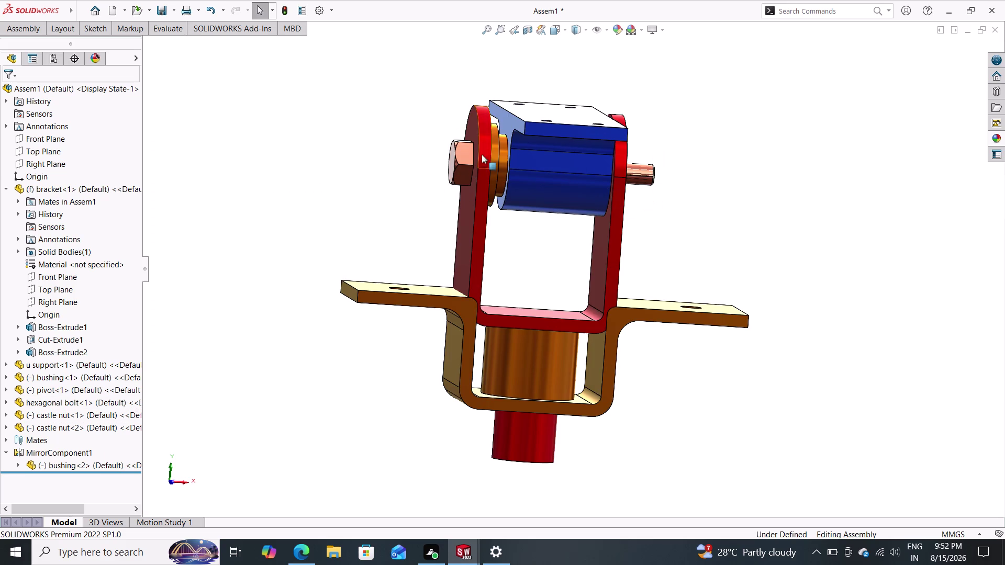
Delete the blue pivot block from the shock assembly.
click(522, 186)
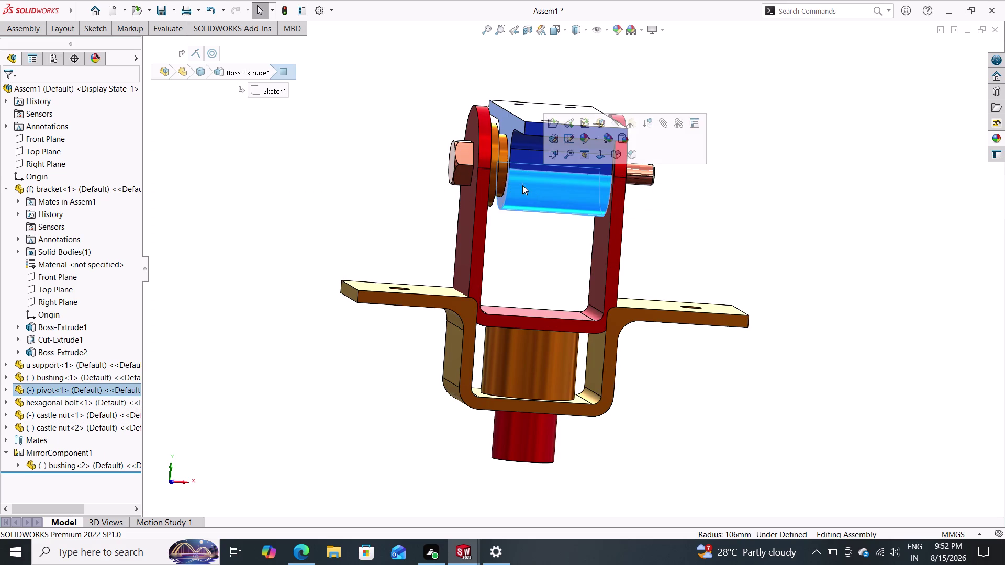
key(Delete)
click(587, 208)
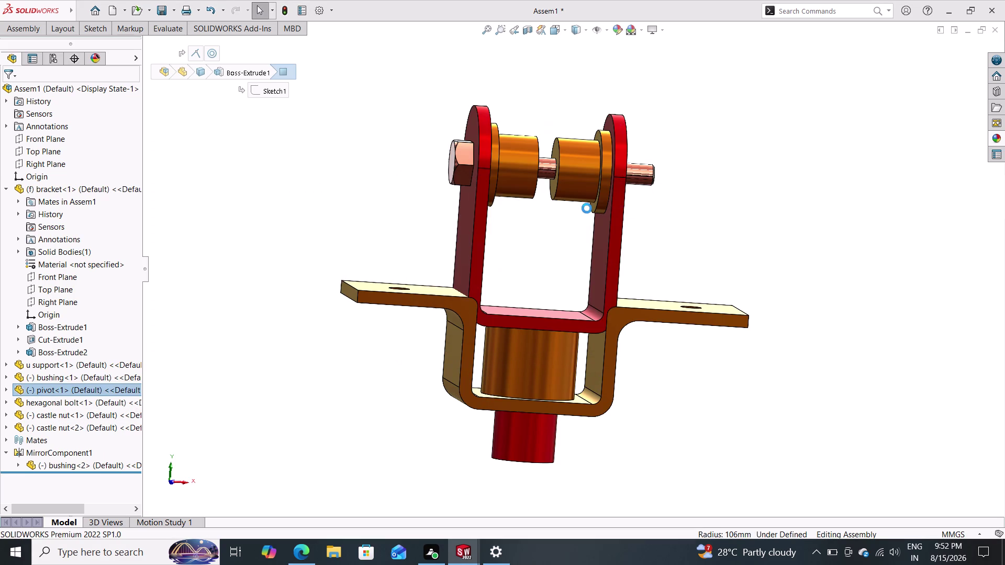
Drag both castle nuts clear of the bracket, then cancel the unused mate.
click(25, 27)
click(123, 51)
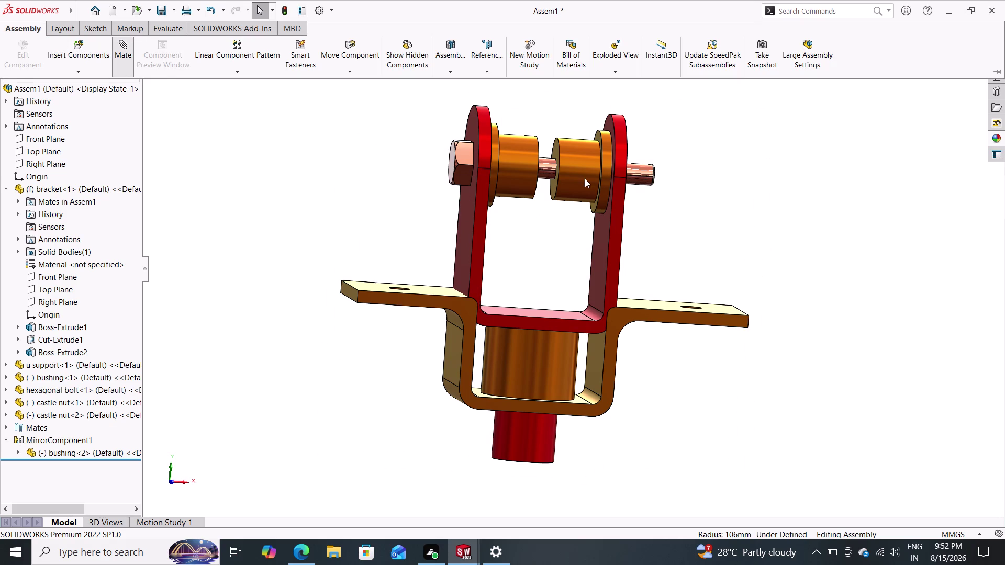
click(581, 175)
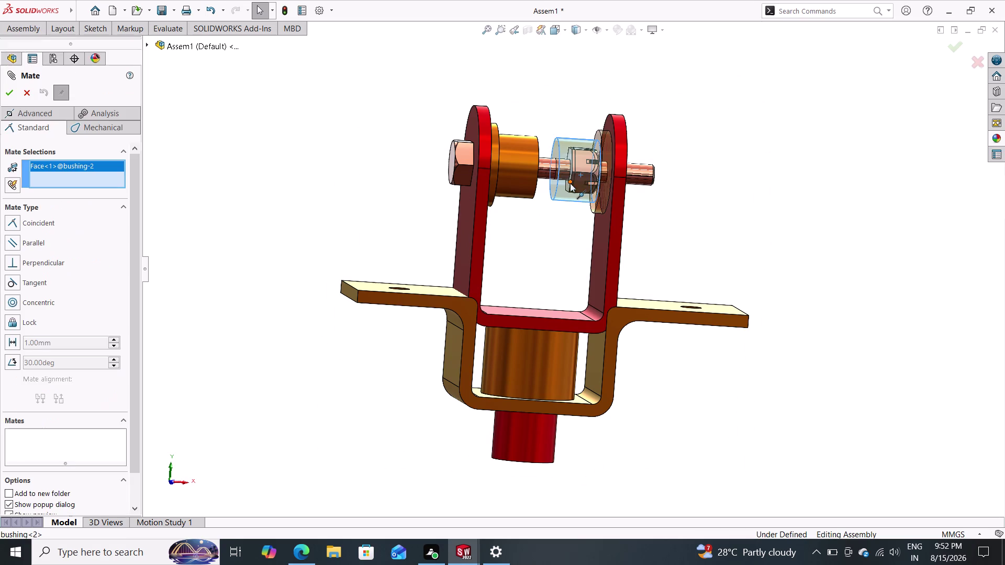
scroll(up, 3)
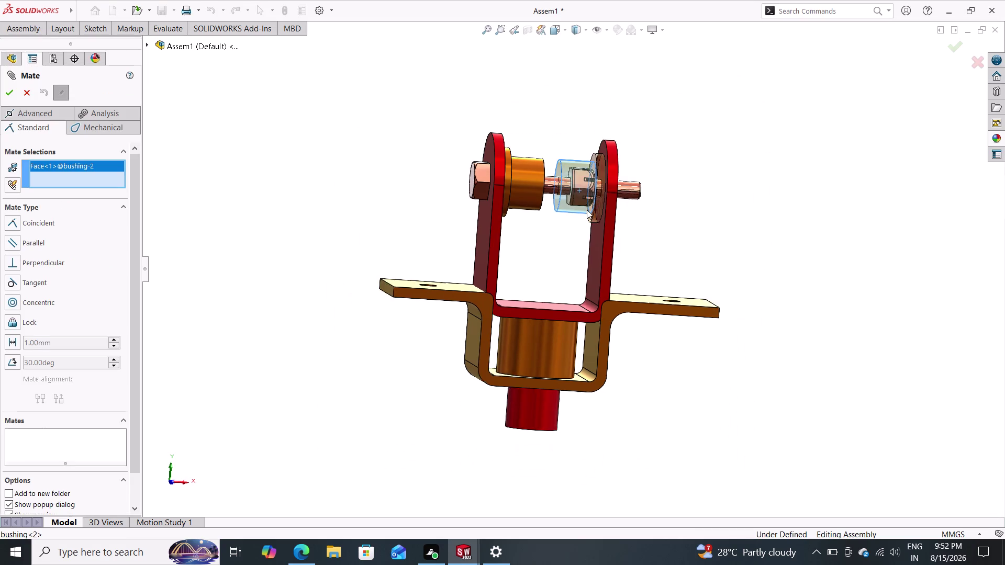
scroll(up, 3)
scroll(down, 3)
scroll(down, 3)
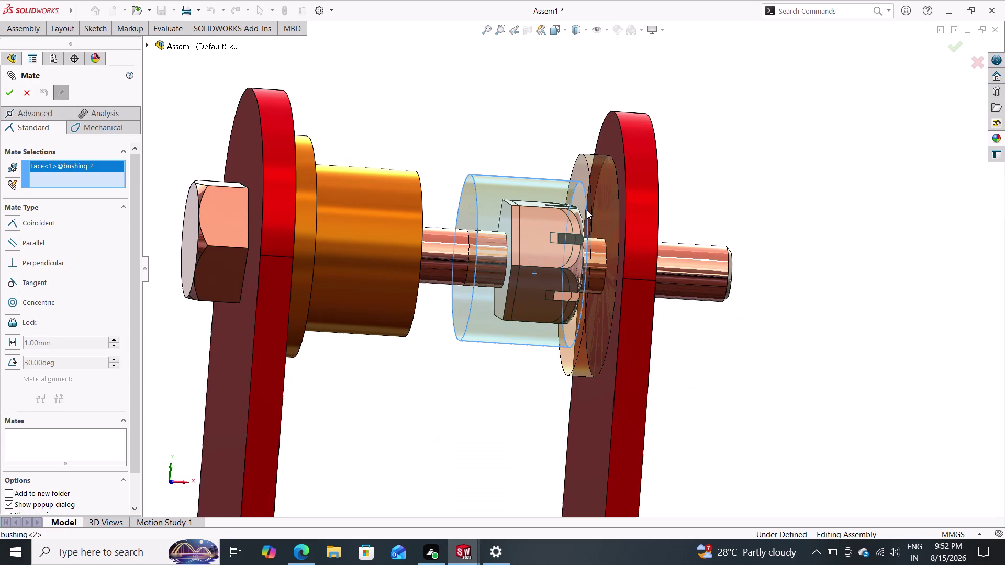
drag(524, 245, 853, 274)
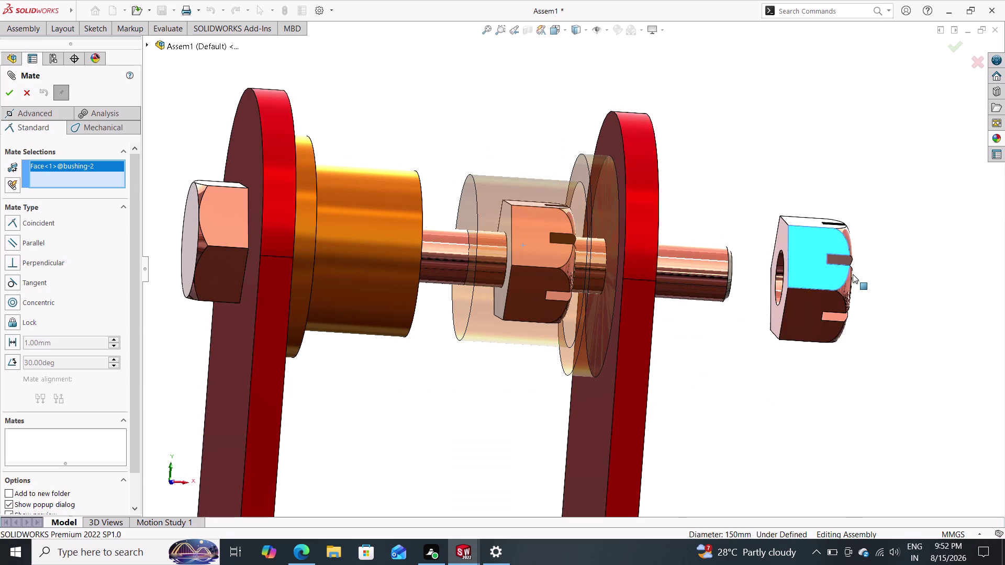
drag(853, 274, 916, 284)
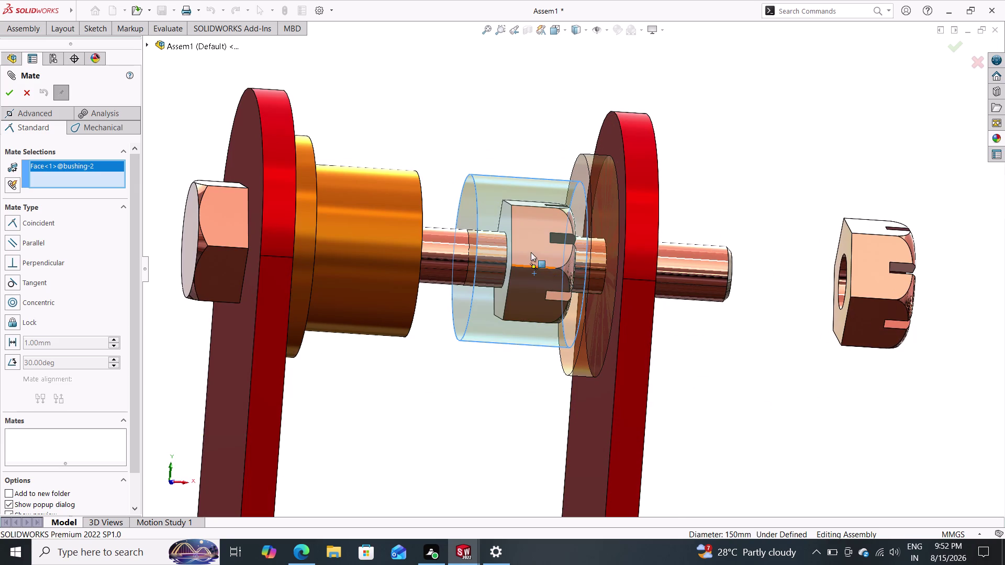
drag(508, 254, 850, 265)
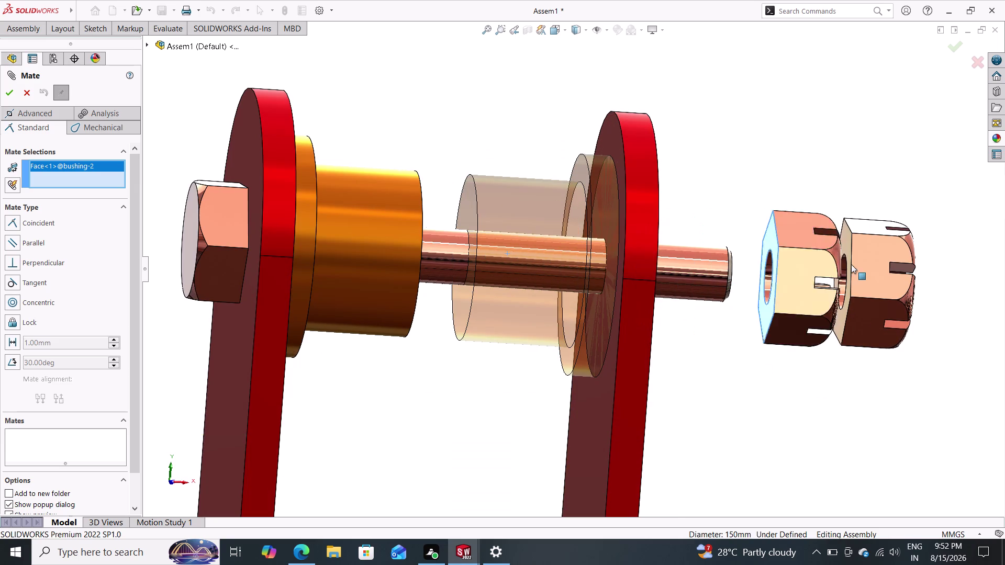
drag(851, 265, 1004, 271)
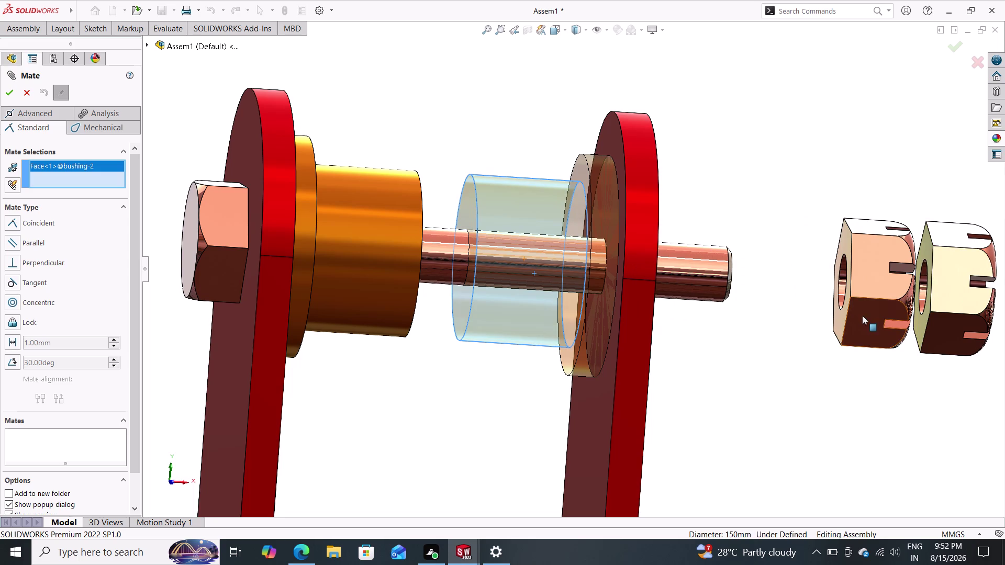
click(25, 94)
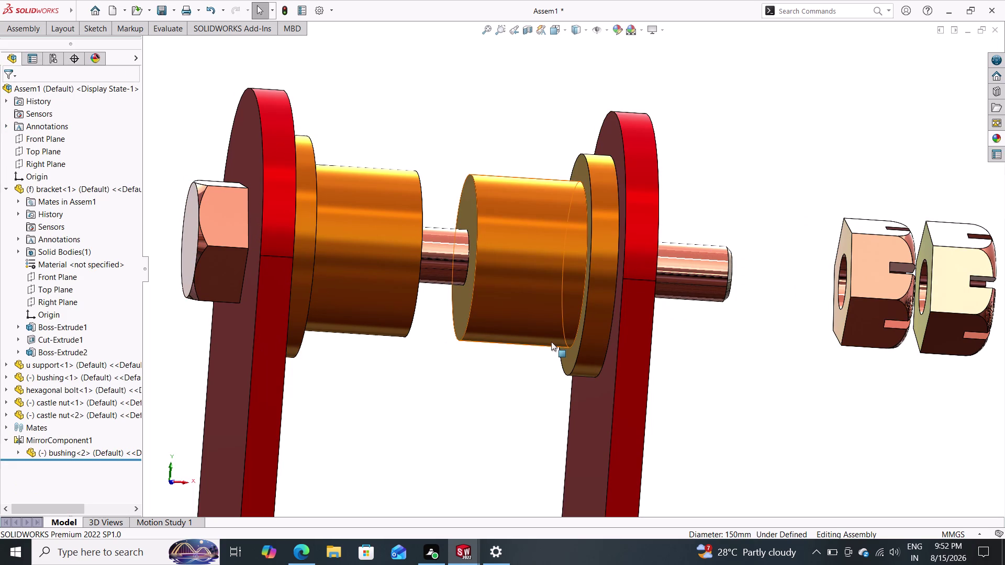
Delete the extra castle nut from the assembly.
click(960, 278)
key(Delete)
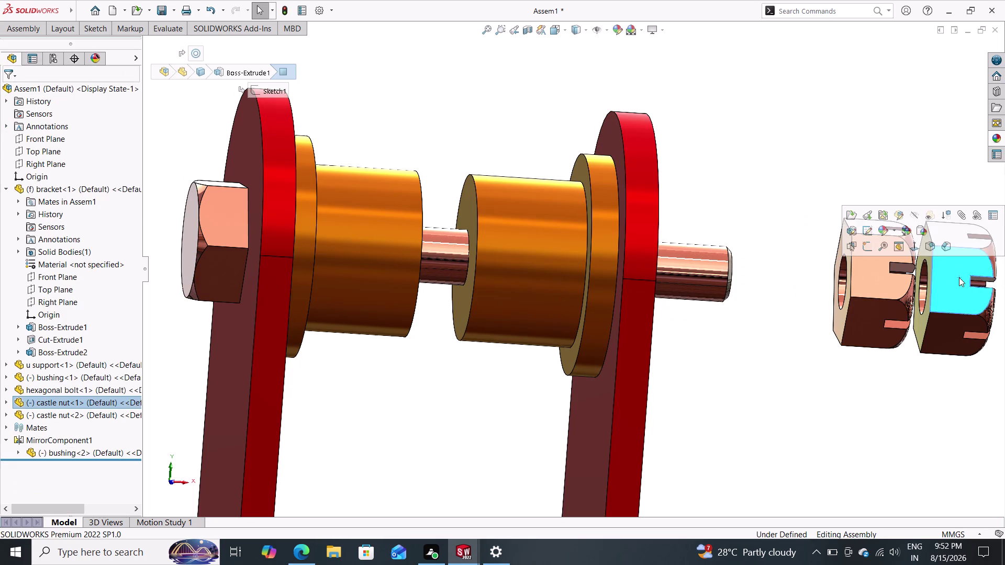
click(584, 205)
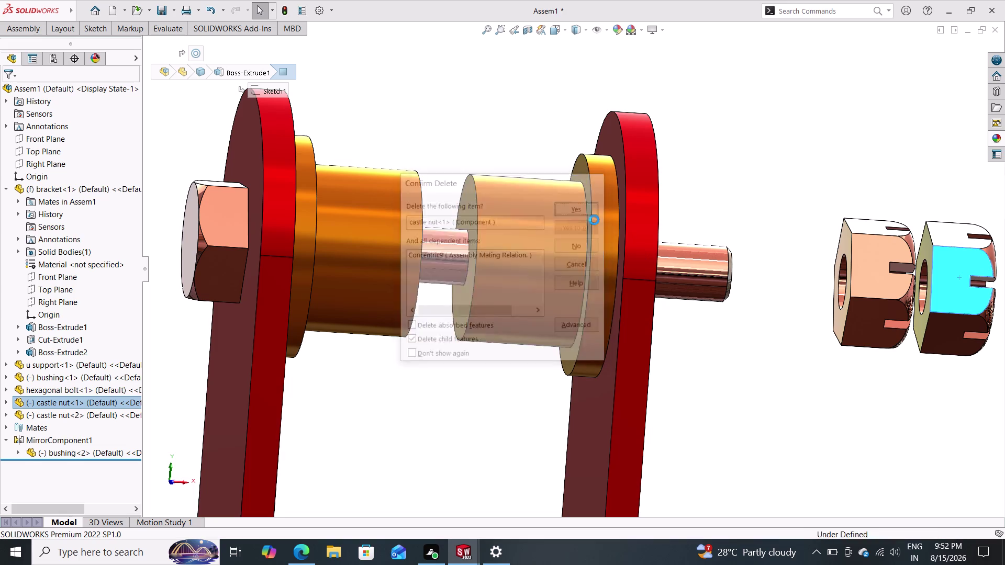
Mate the remaining castle nut coincident with the bracket arm's outer face.
middle_drag(750, 293, 679, 298)
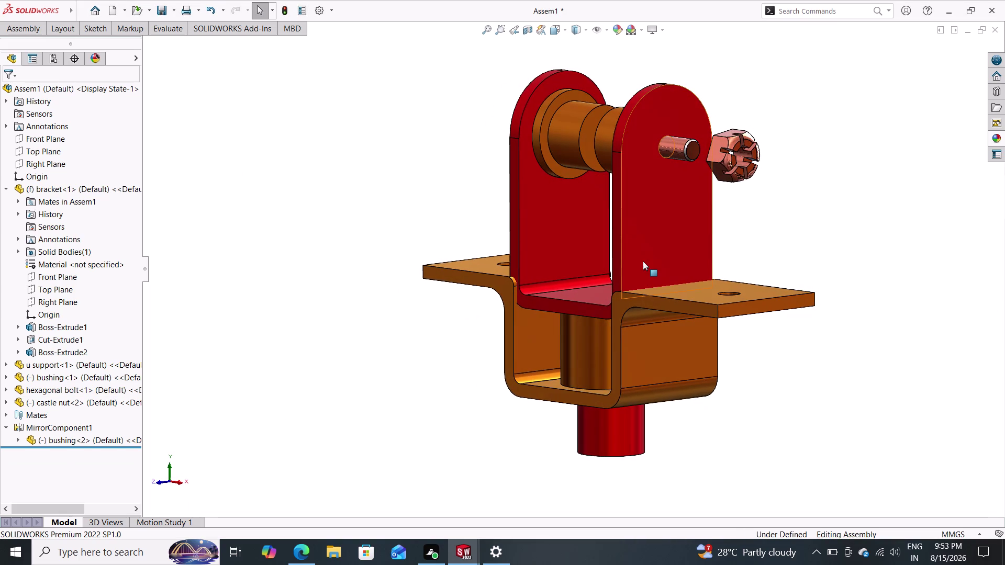
click(32, 25)
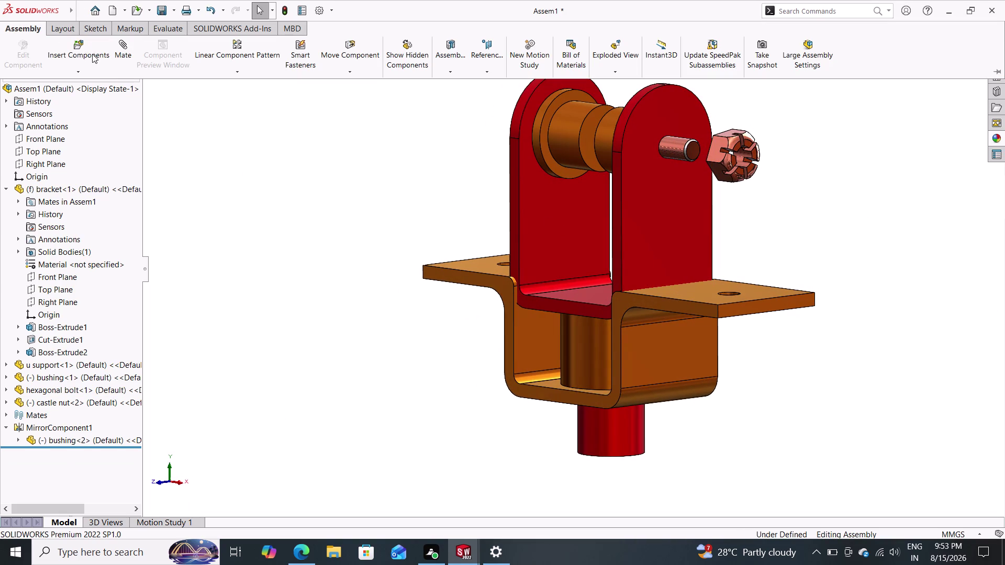
click(120, 54)
middle_drag(712, 234, 752, 267)
middle_drag(752, 264, 766, 278)
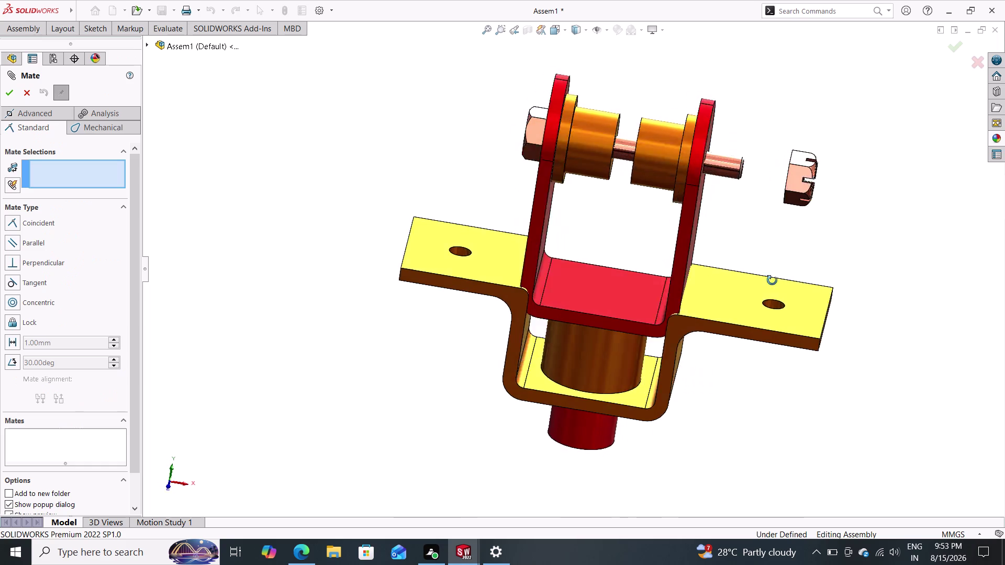
middle_drag(766, 279, 828, 299)
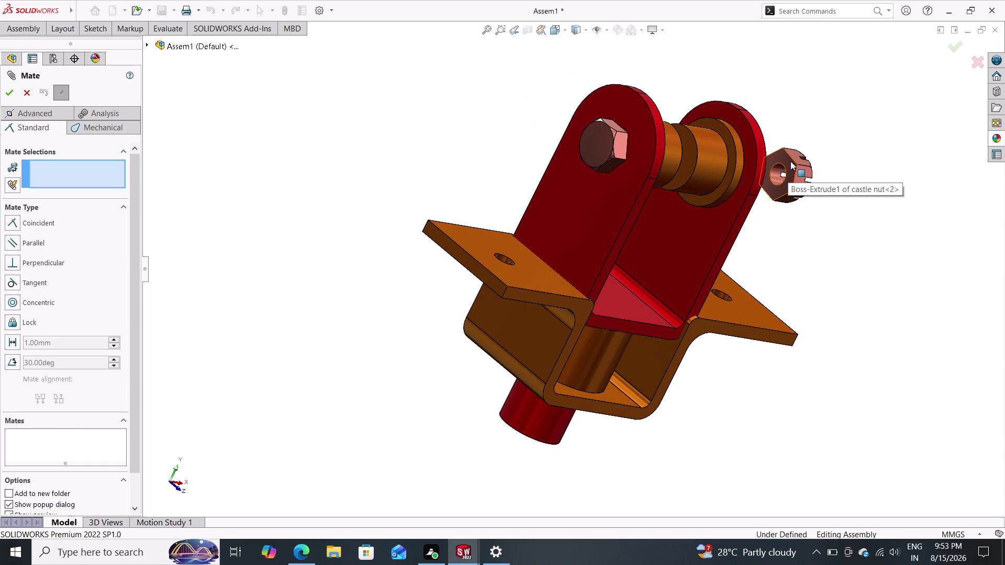
click(790, 161)
middle_drag(842, 193, 715, 203)
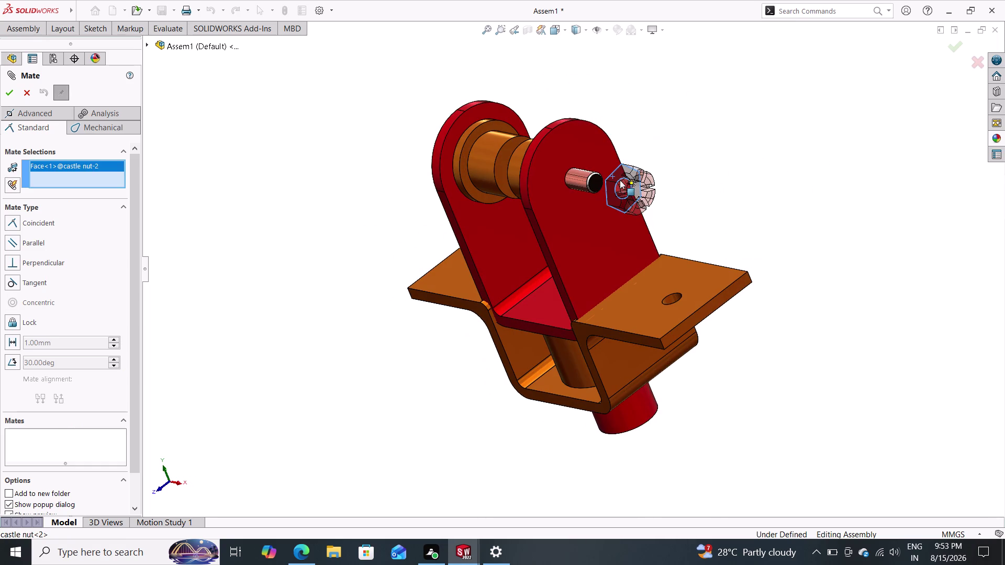
click(552, 178)
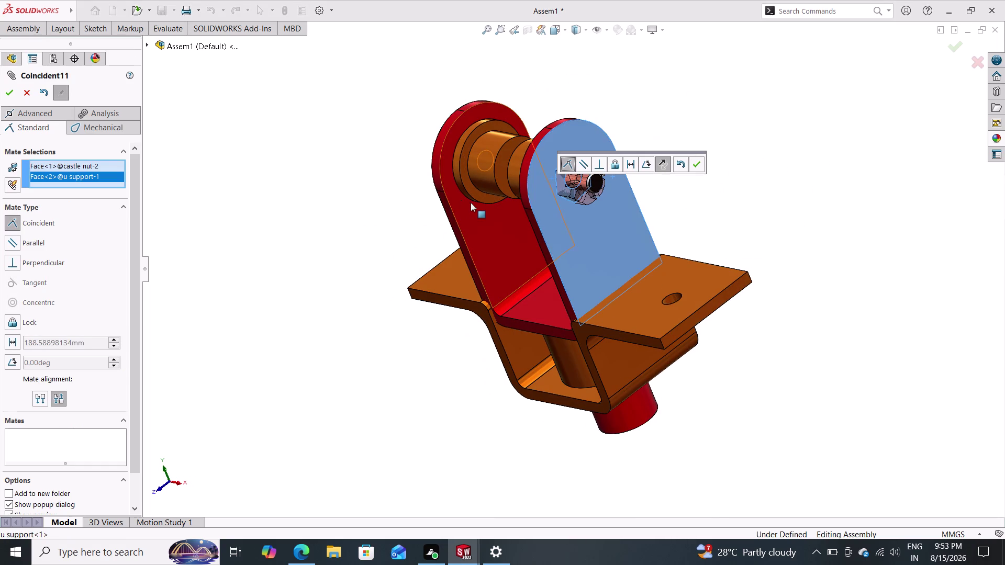
click(701, 161)
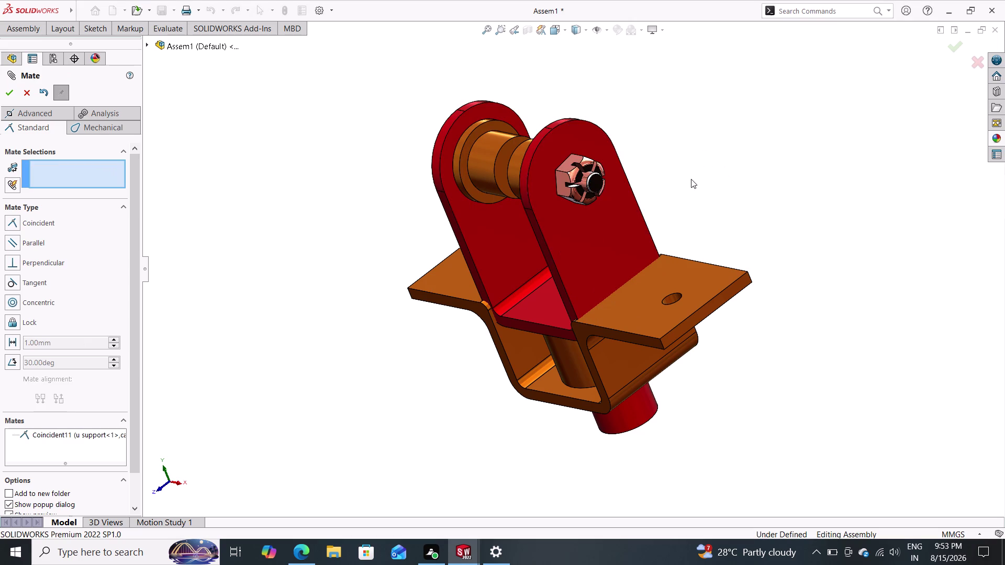
middle_drag(494, 293, 562, 304)
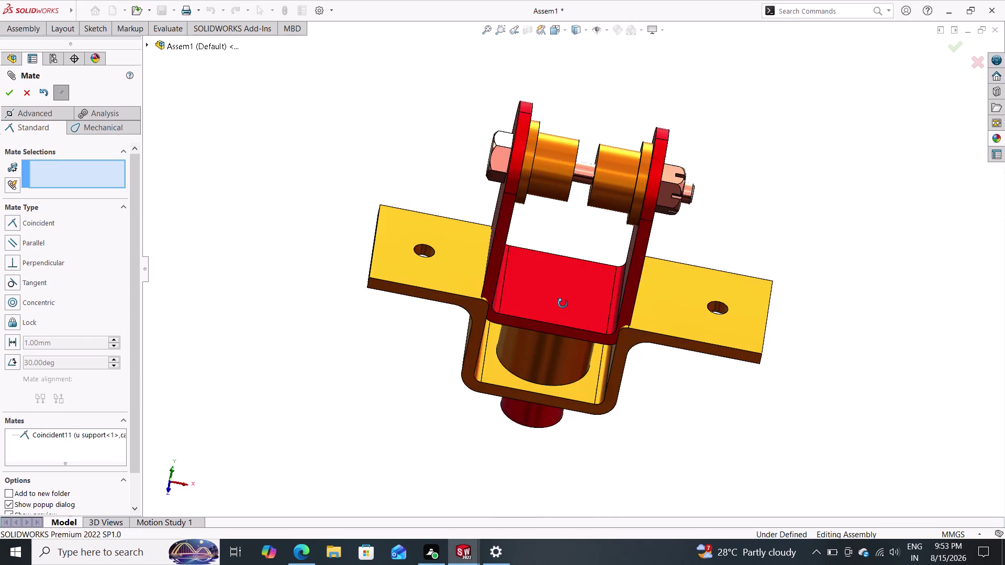
middle_drag(563, 303, 558, 286)
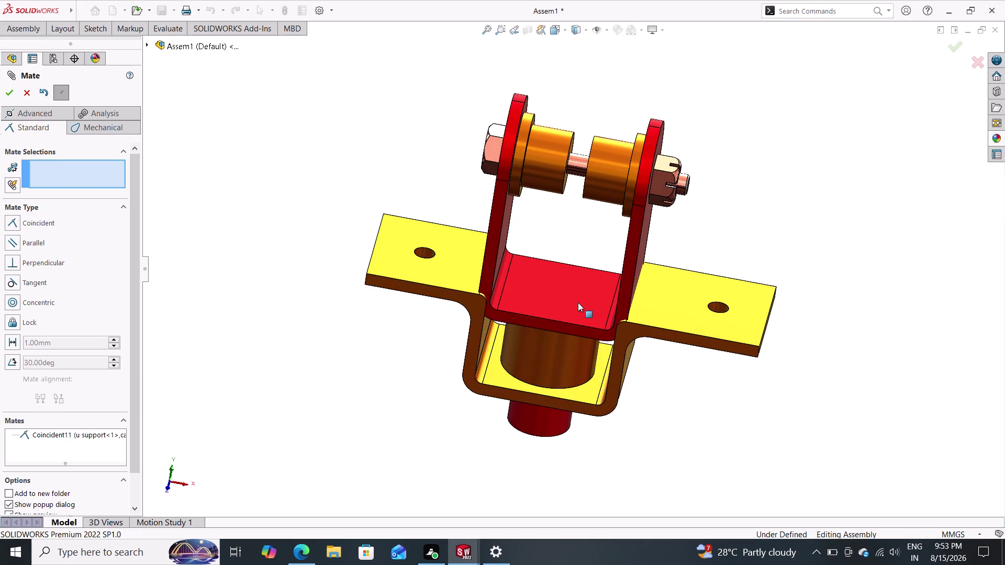
click(10, 93)
click(17, 33)
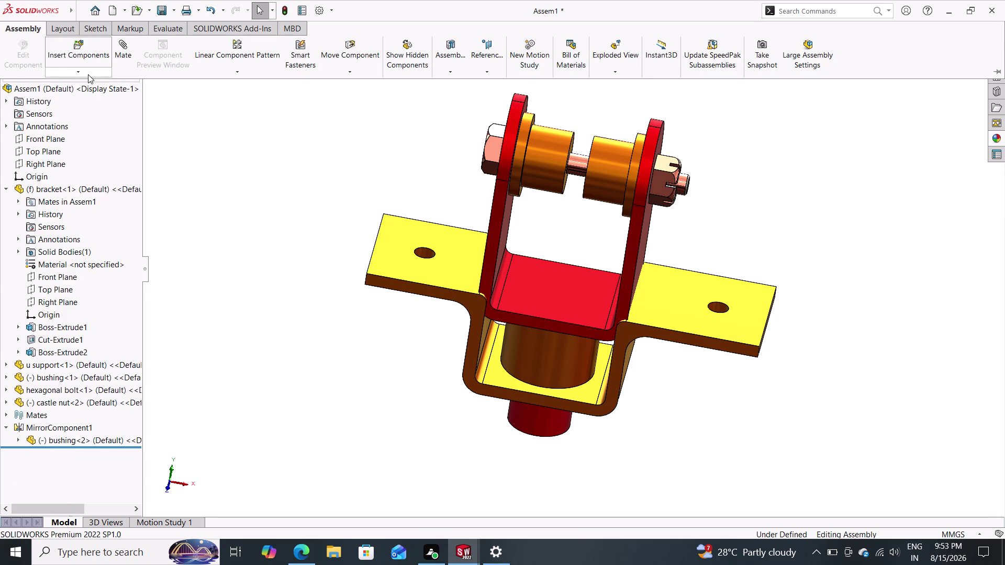
click(81, 46)
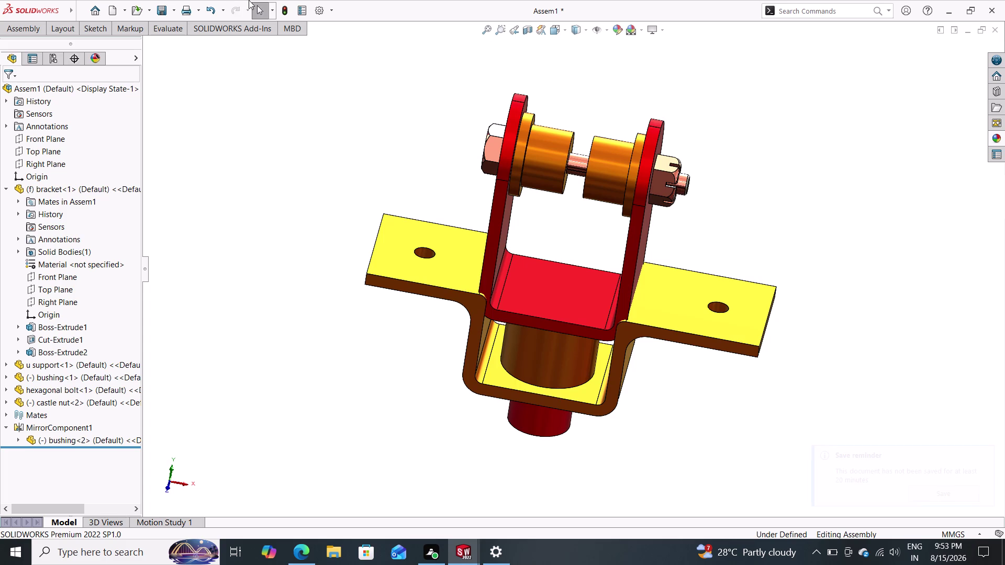
click(544, 143)
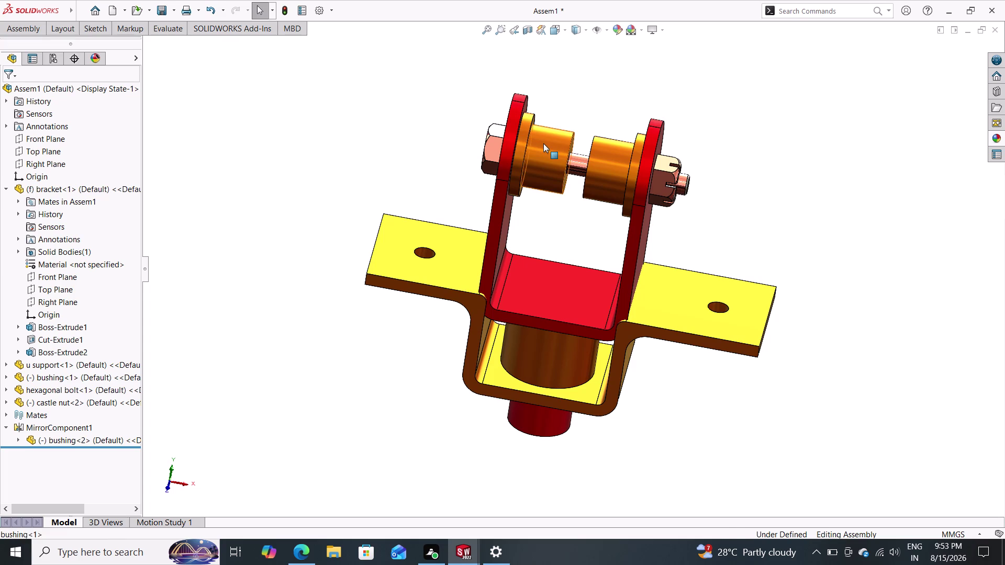
right_click(544, 144)
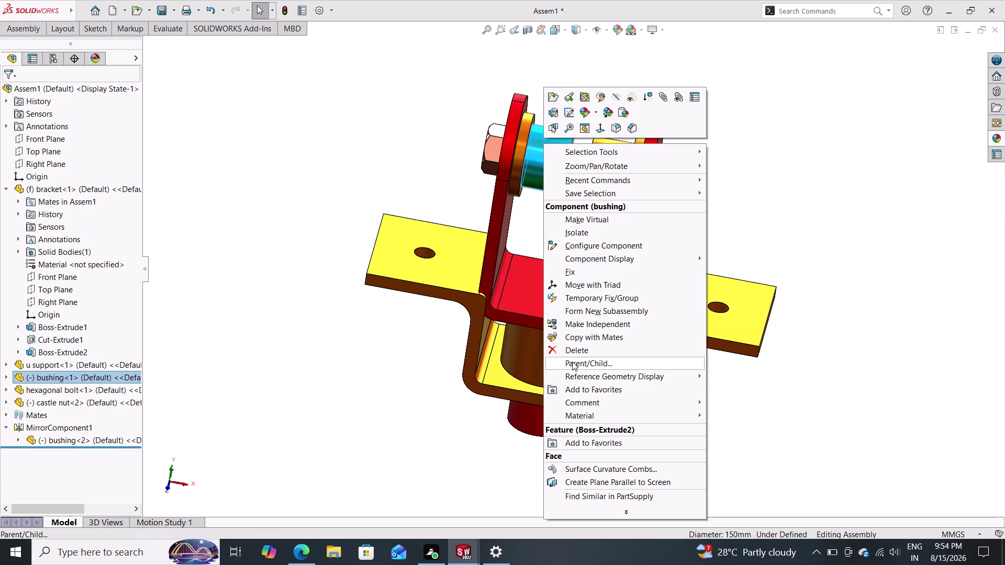
key(Escape)
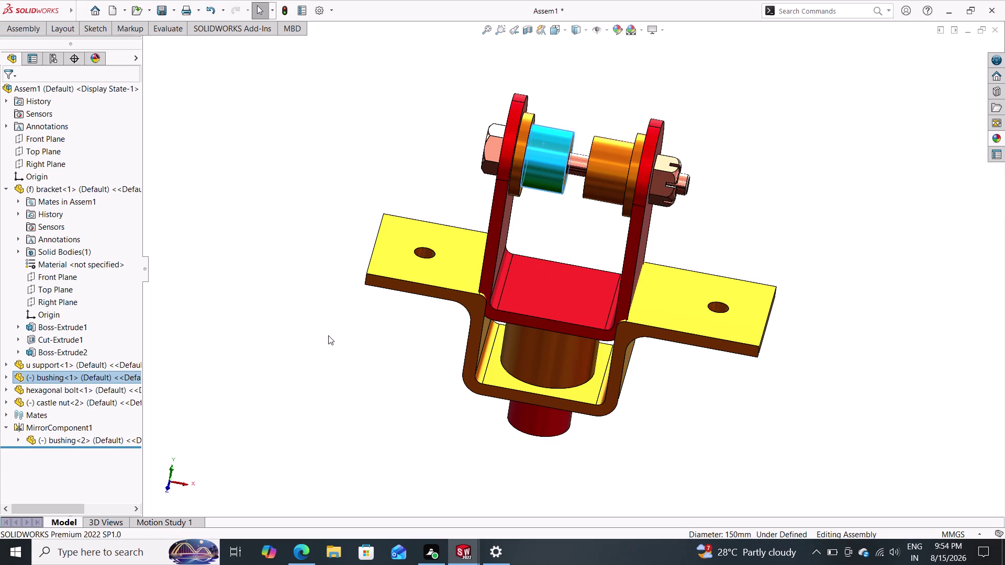
key(Escape)
key(Escape)
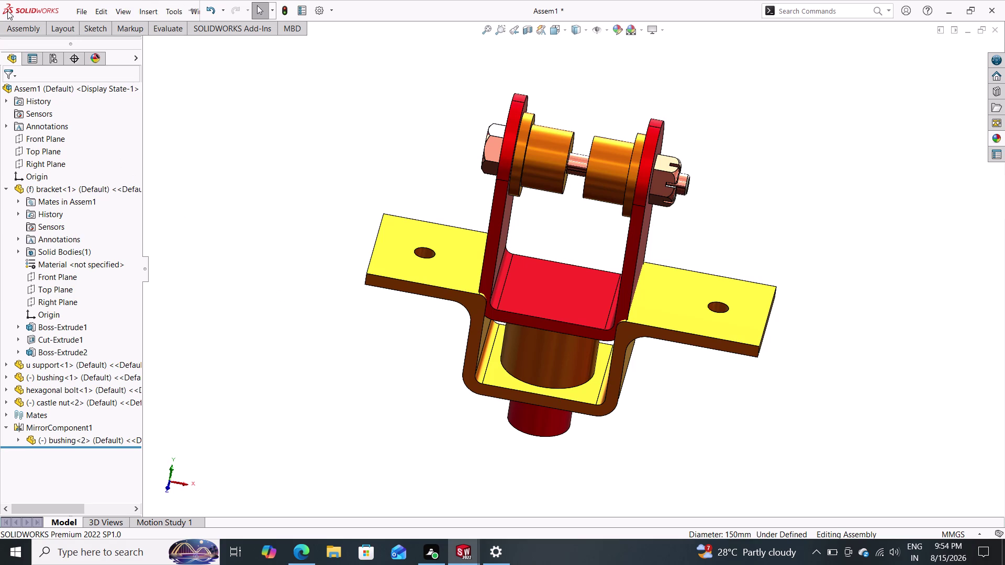
Start inserting an extra bracket part, then abandon the insertion.
click(16, 28)
click(81, 51)
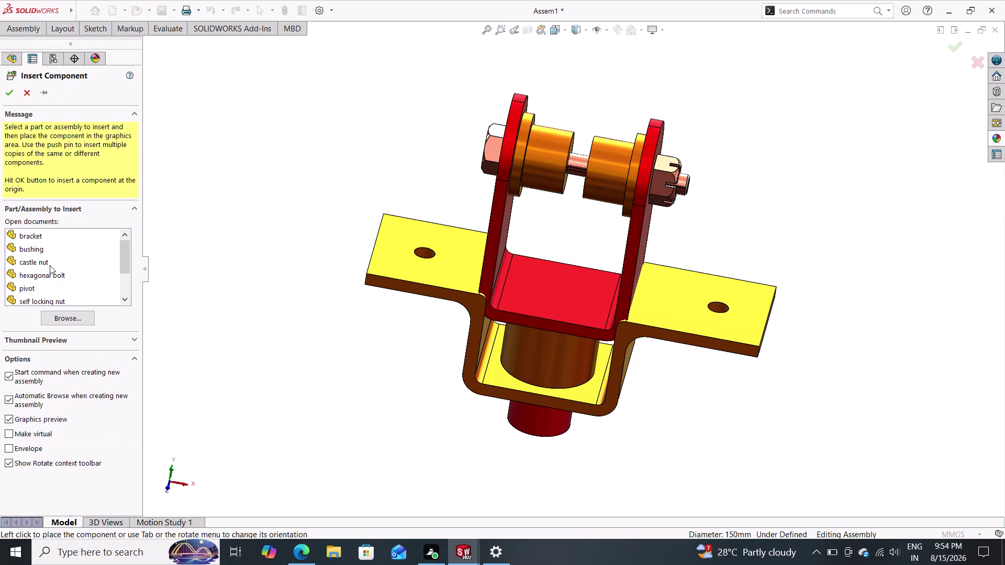
scroll(down, 3)
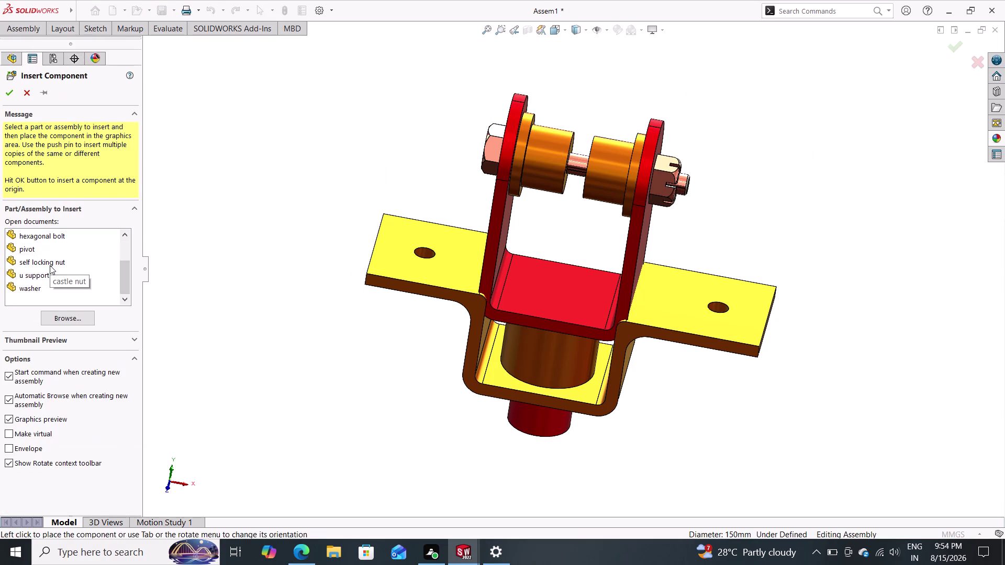
scroll(up, 3)
scroll(up, 3)
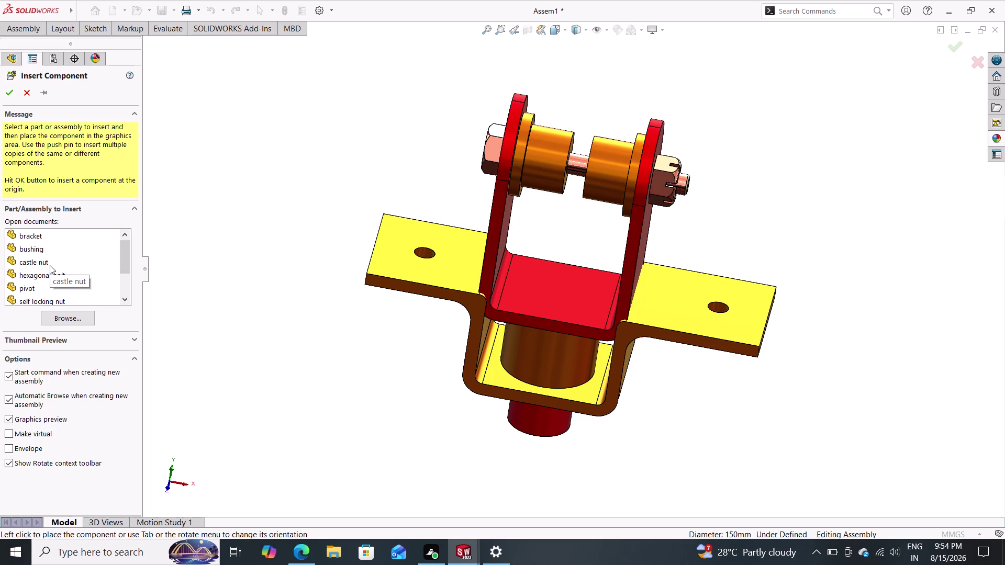
scroll(up, 3)
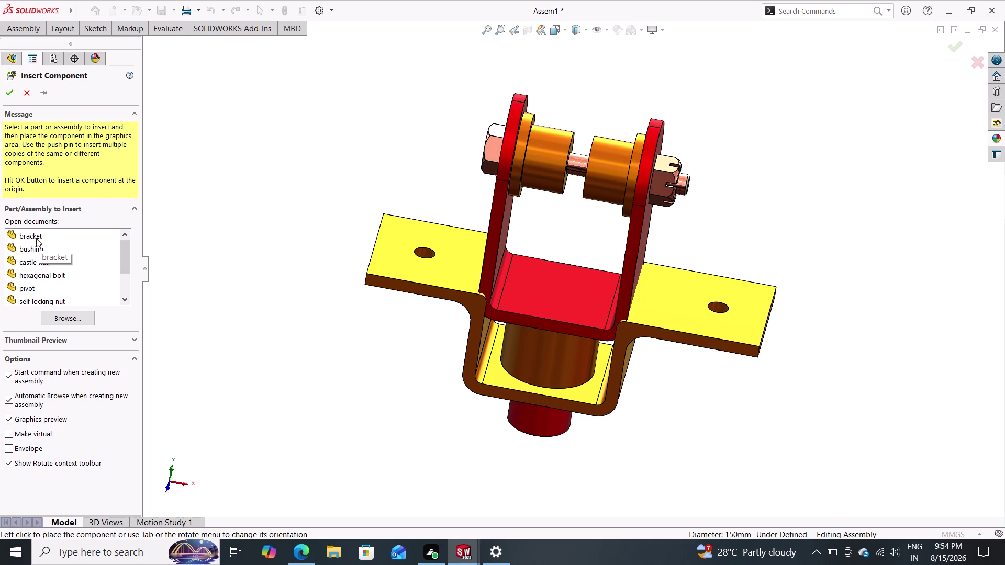
click(36, 238)
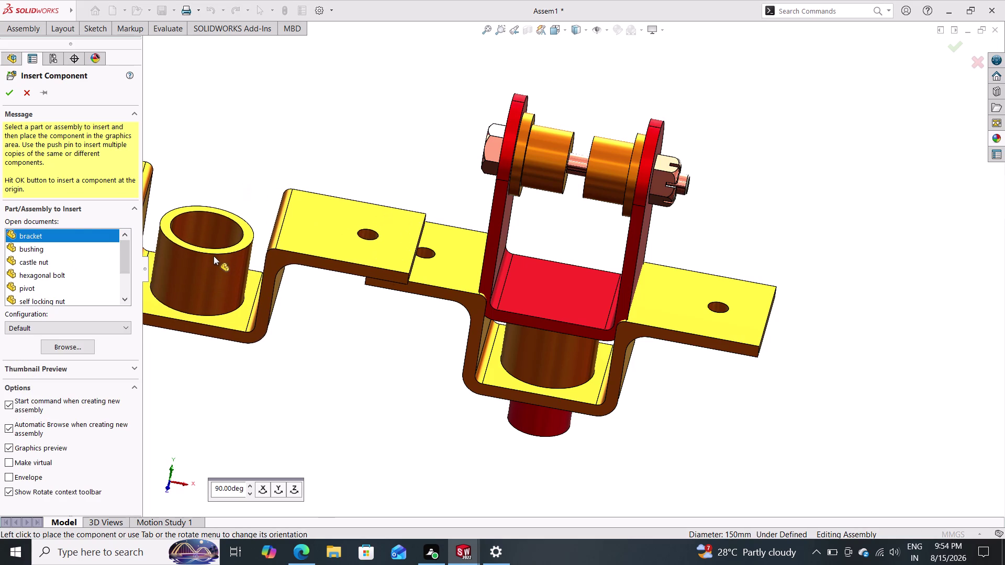
key(Escape)
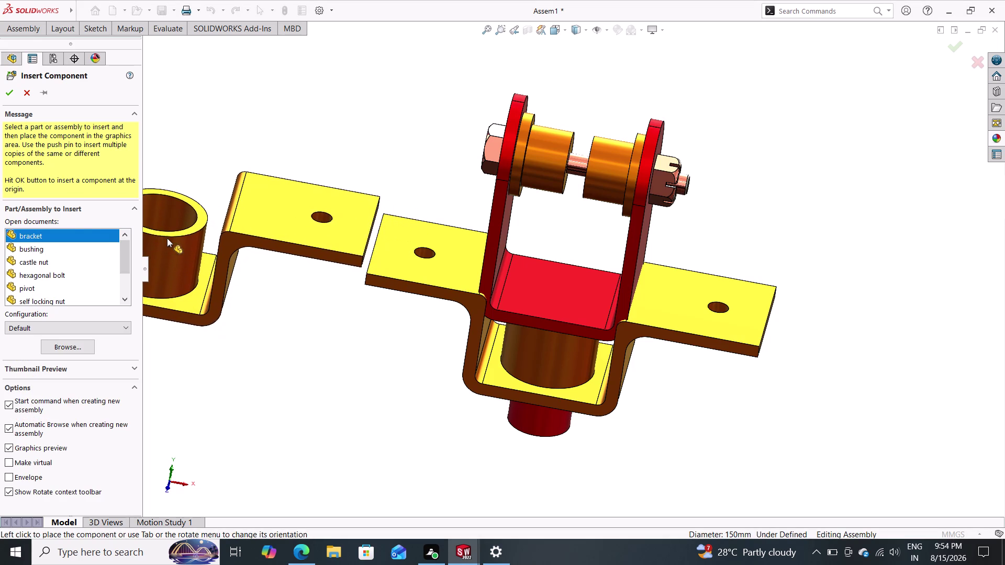
click(25, 90)
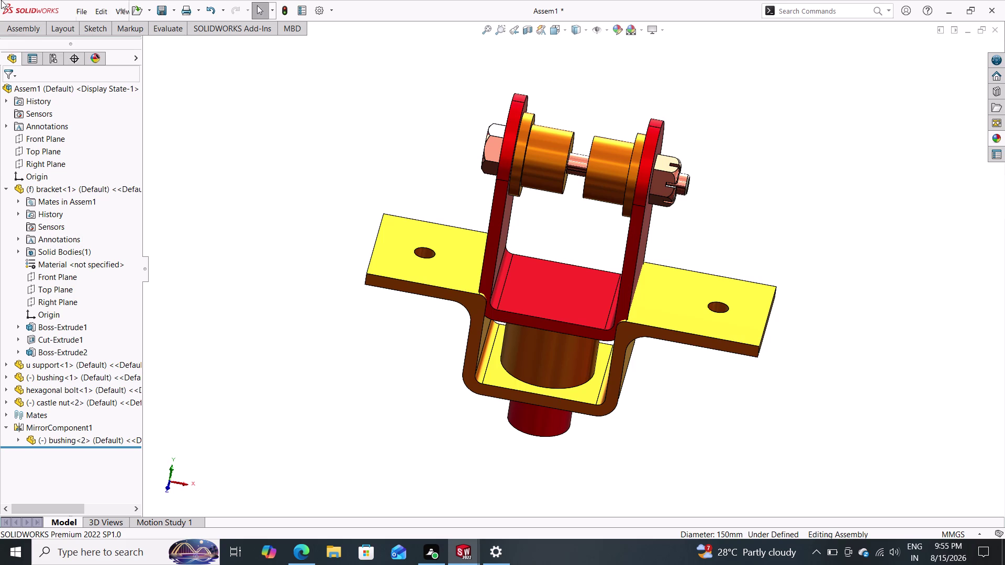
Insert the pivot part from the open documents and place it beside the bracket.
click(30, 26)
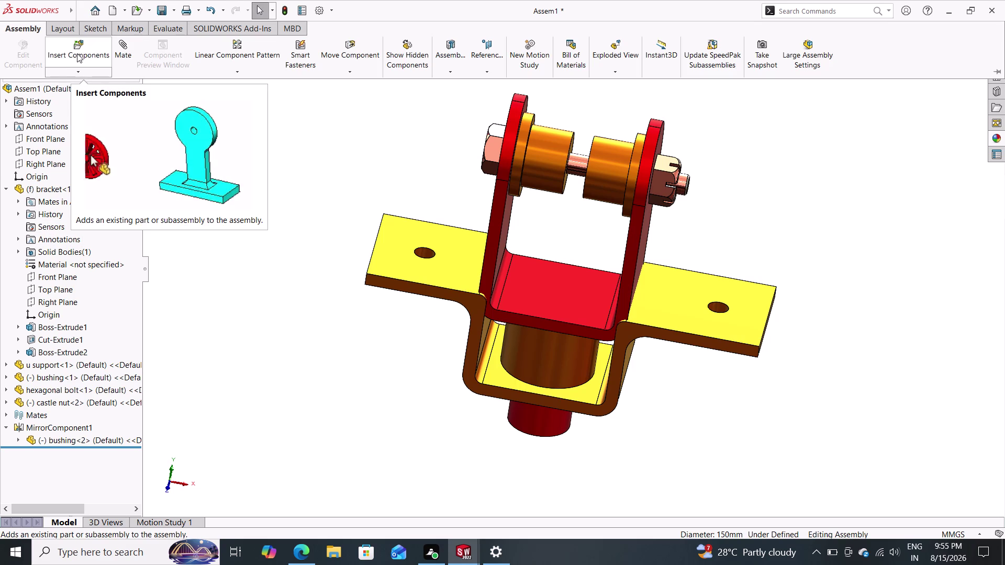
click(77, 53)
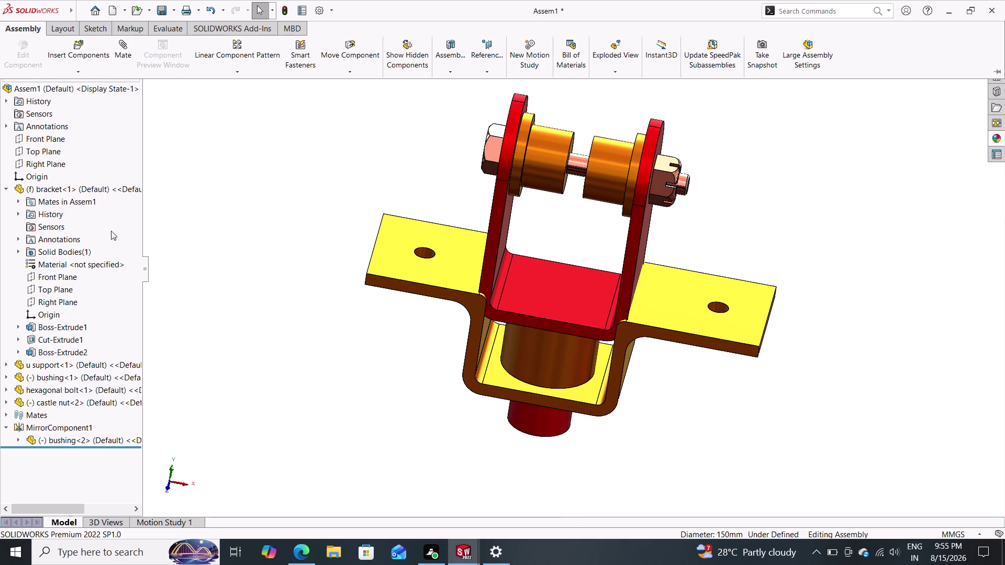
click(70, 55)
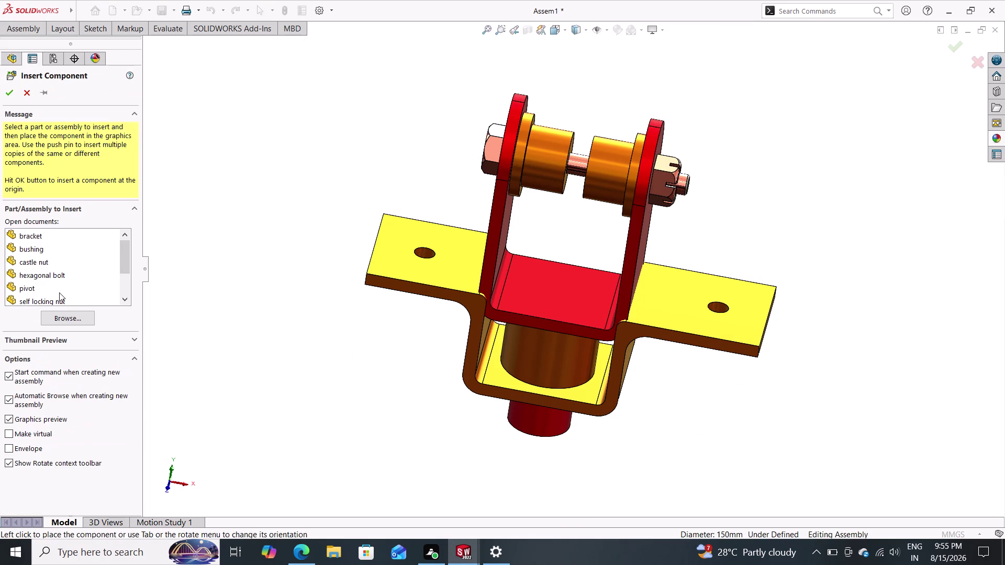
drag(42, 288, 250, 195)
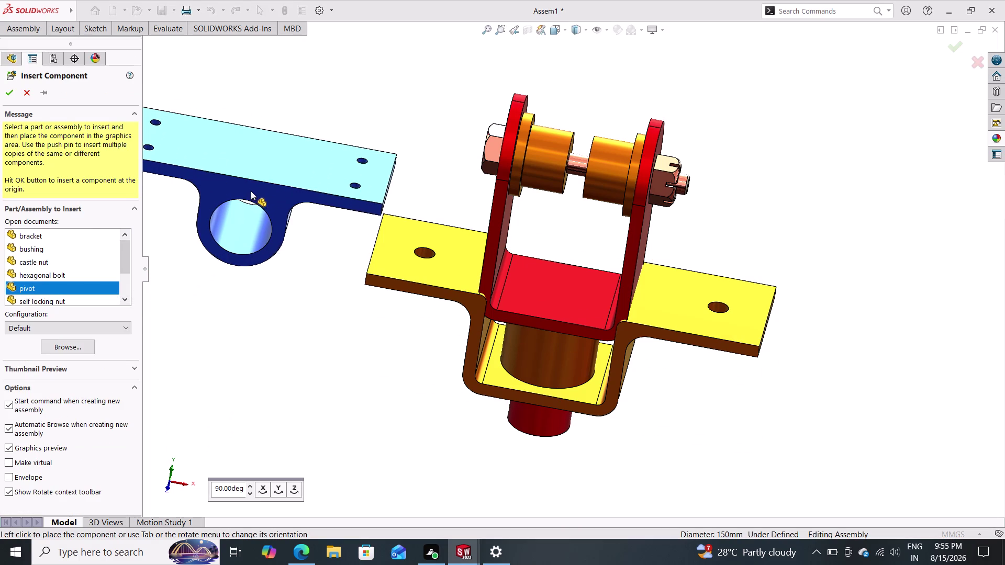
drag(249, 195, 252, 188)
click(253, 190)
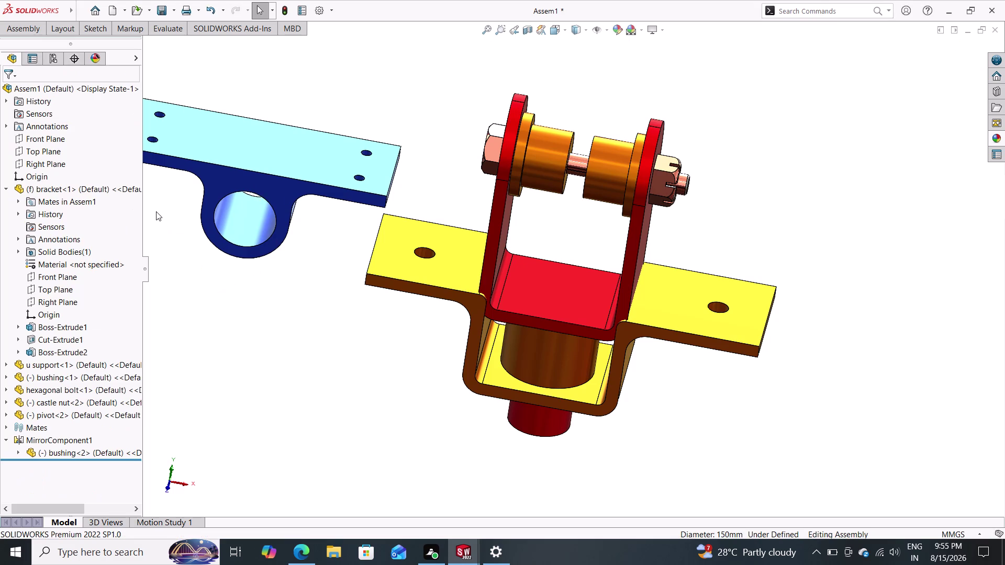
click(32, 26)
click(120, 48)
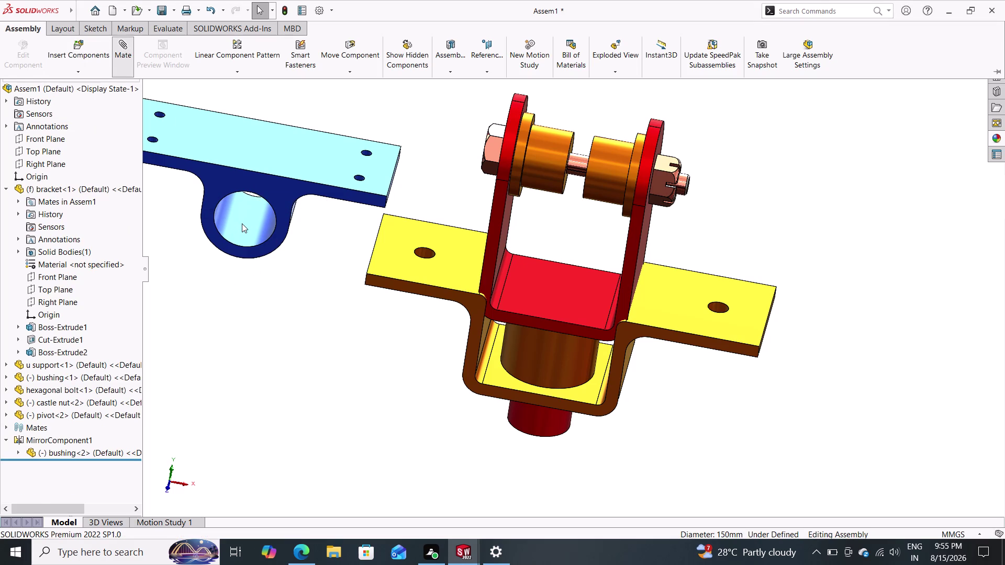
Mate the pivot's bore concentric with the hexagonal bolt's axis.
click(240, 224)
middle_drag(328, 287, 304, 286)
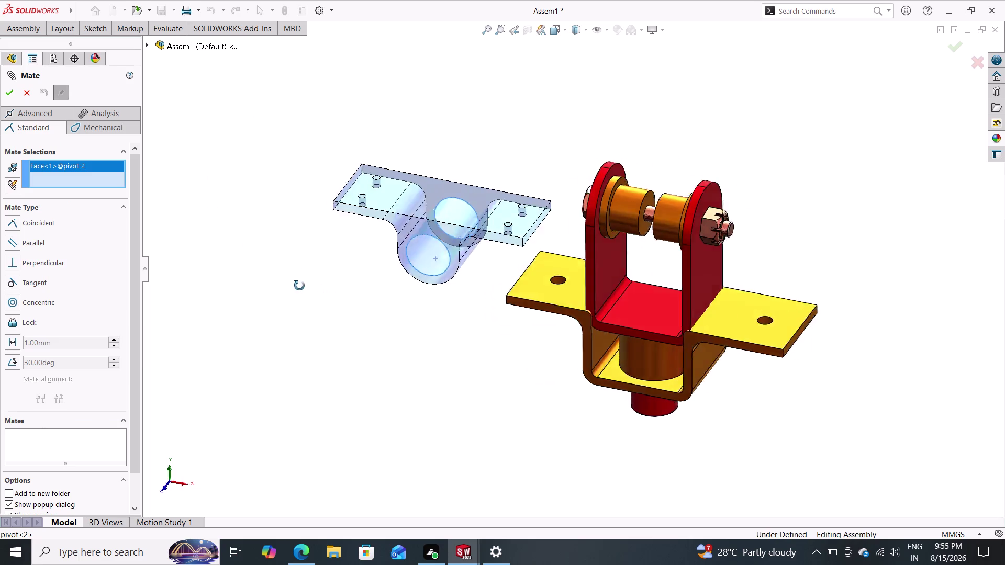
middle_drag(305, 286, 255, 278)
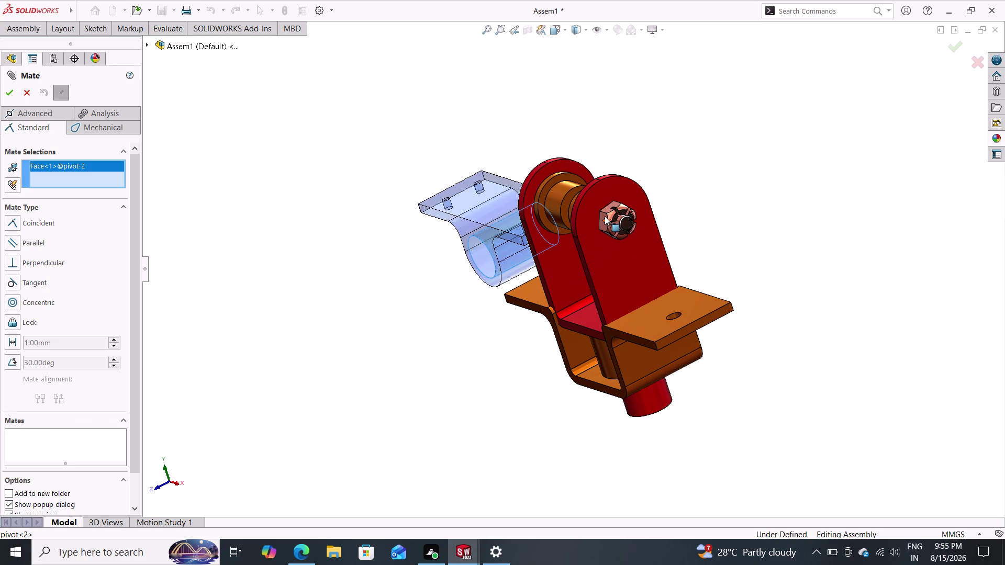
drag(544, 297, 547, 323)
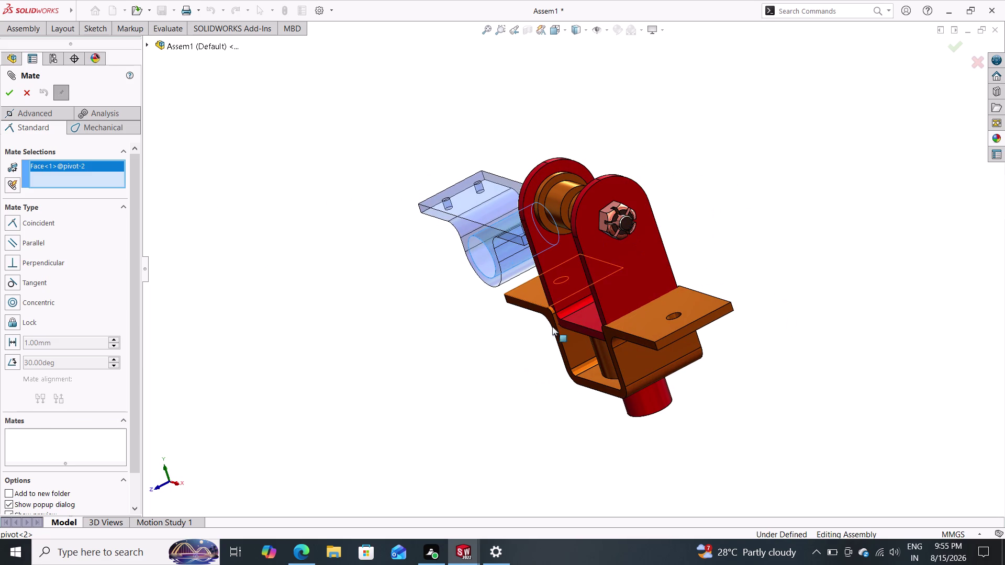
drag(546, 323, 522, 353)
drag(522, 353, 568, 389)
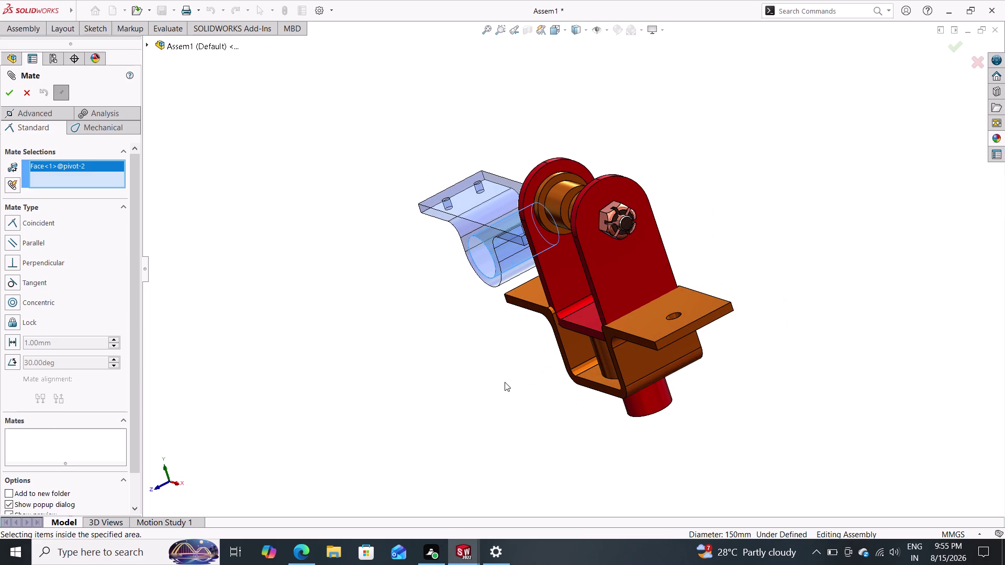
click(526, 389)
middle_drag(513, 385, 570, 427)
click(672, 234)
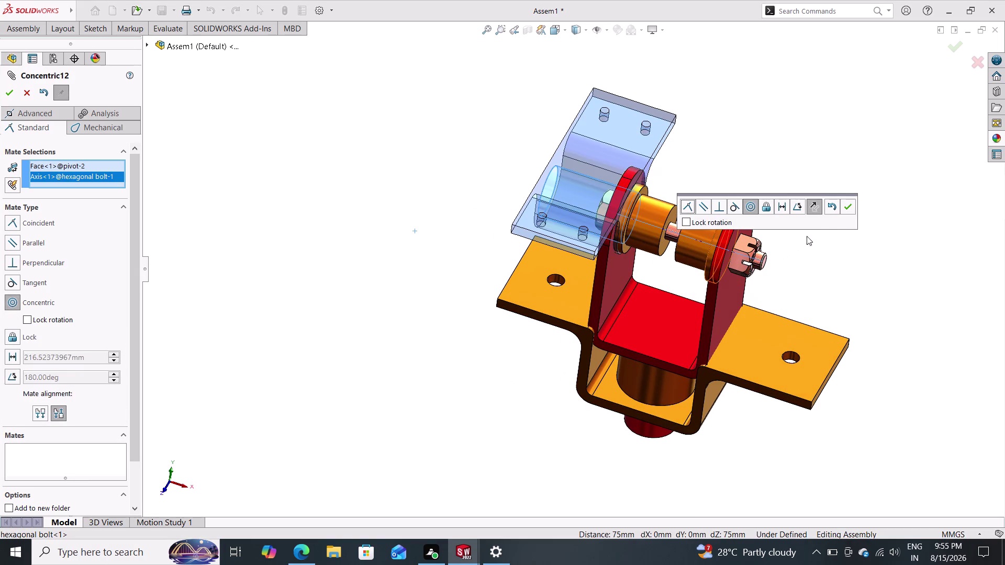
click(850, 209)
Mate the pivot coincident with the u support face and test its swing.
middle_drag(809, 209, 860, 248)
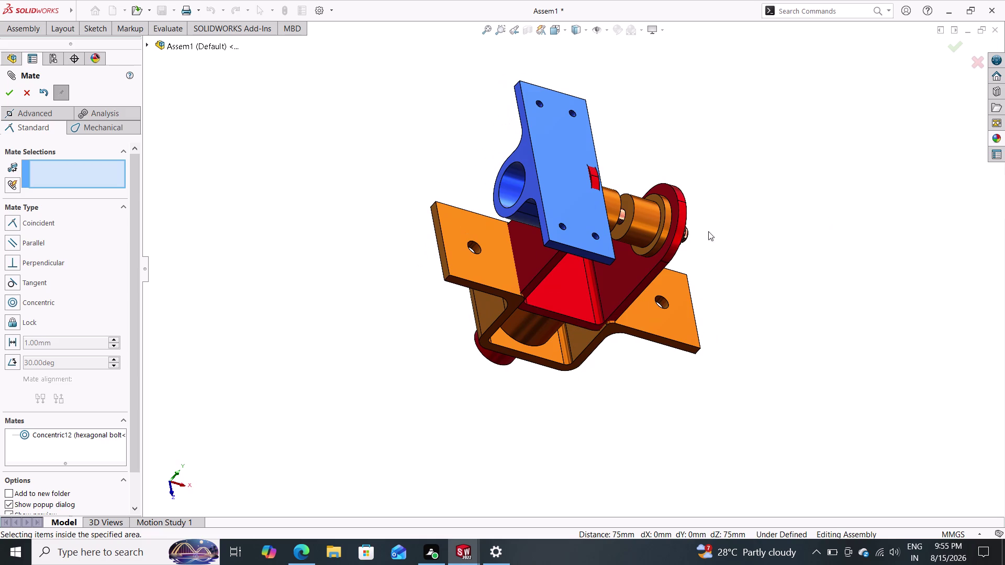
click(675, 217)
middle_drag(743, 227, 640, 191)
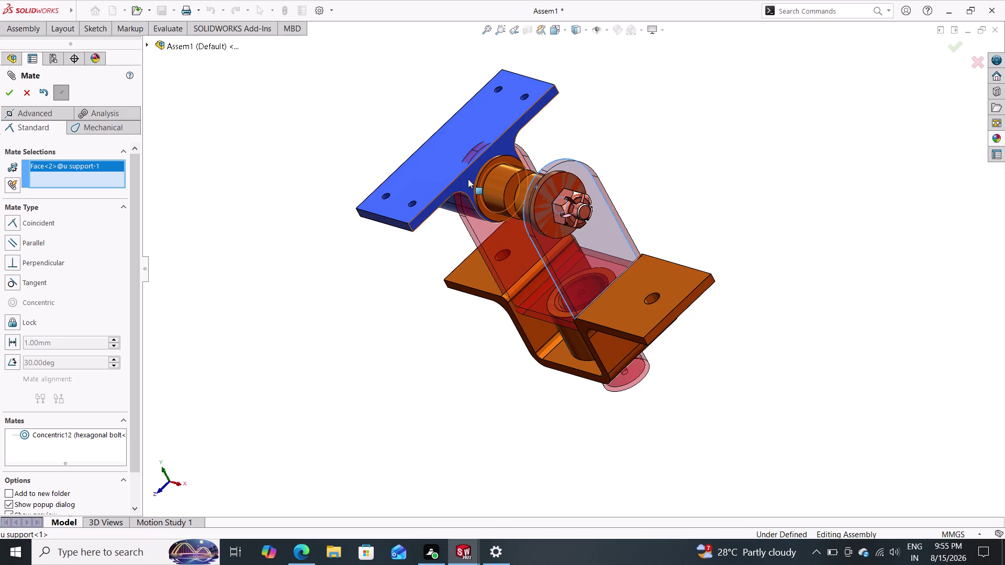
click(468, 179)
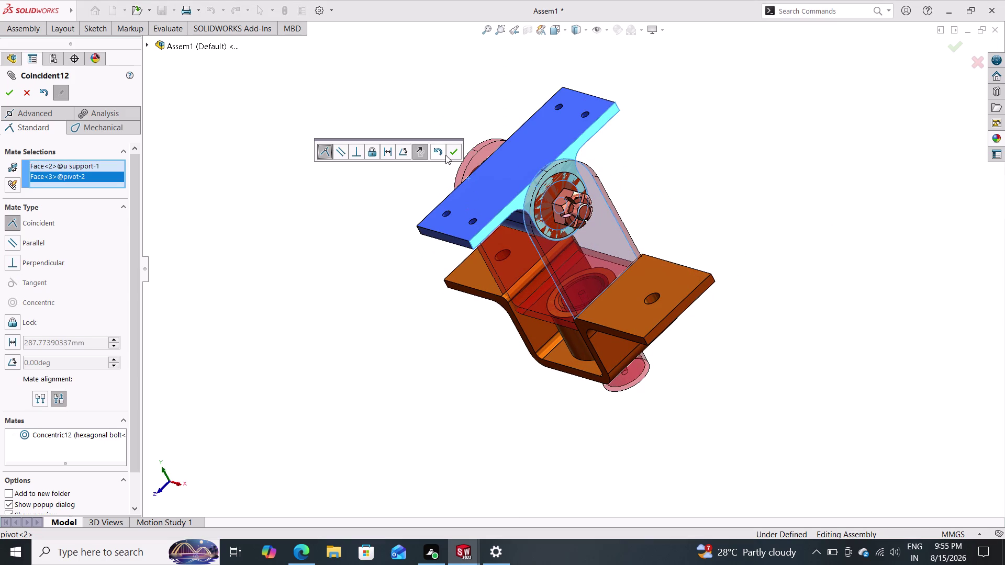
click(454, 151)
middle_drag(457, 217, 485, 240)
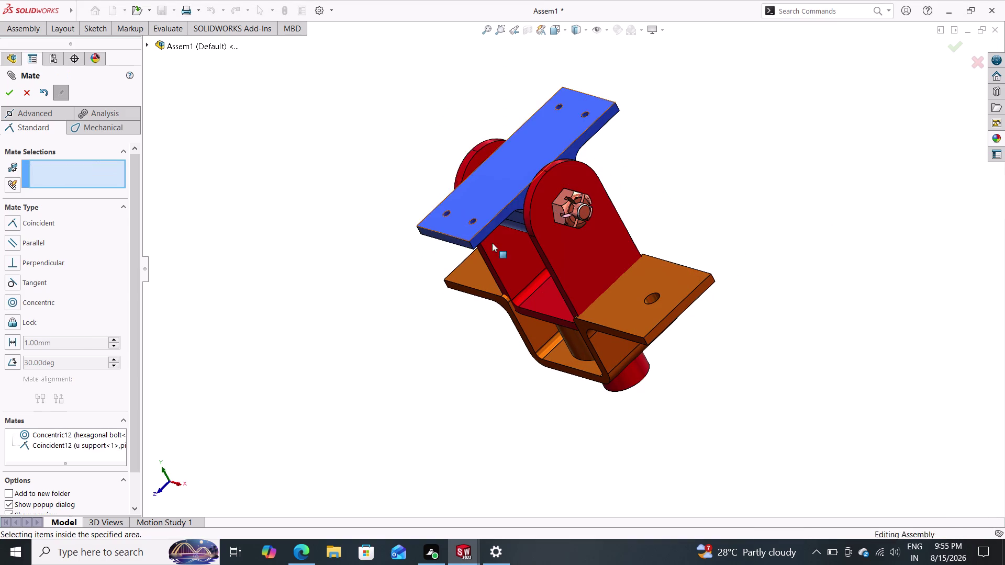
middle_drag(486, 239, 522, 174)
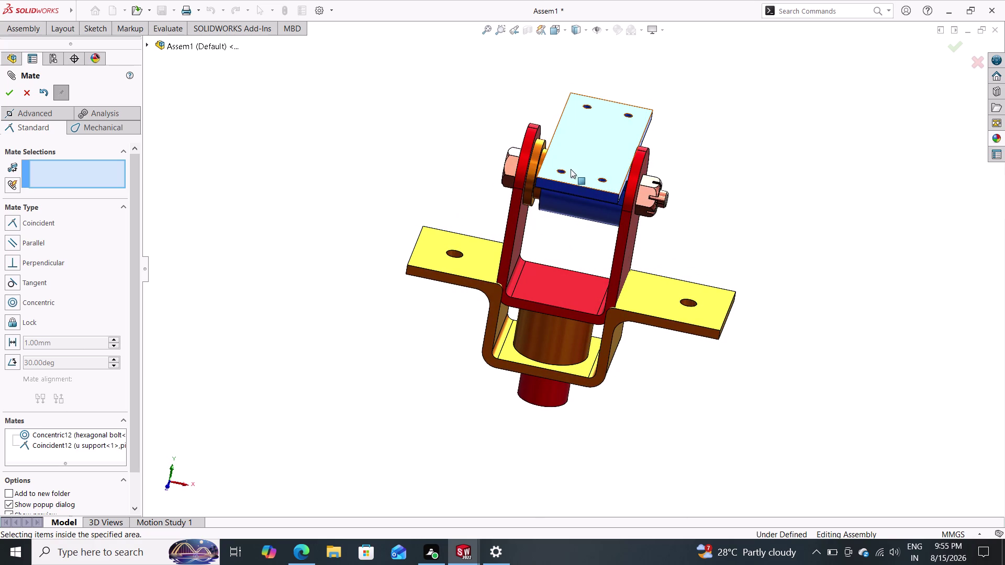
drag(571, 168, 547, 178)
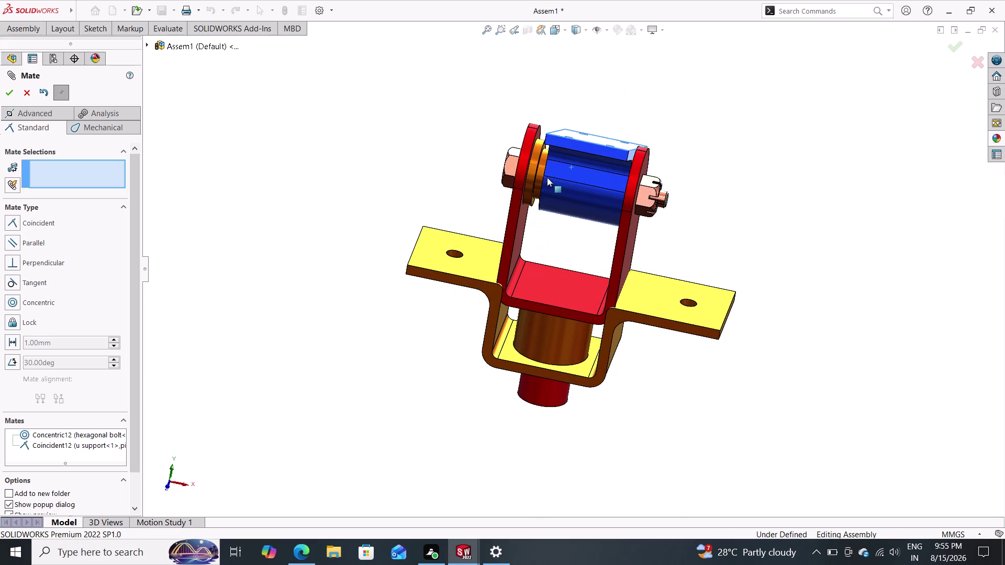
drag(547, 178, 537, 195)
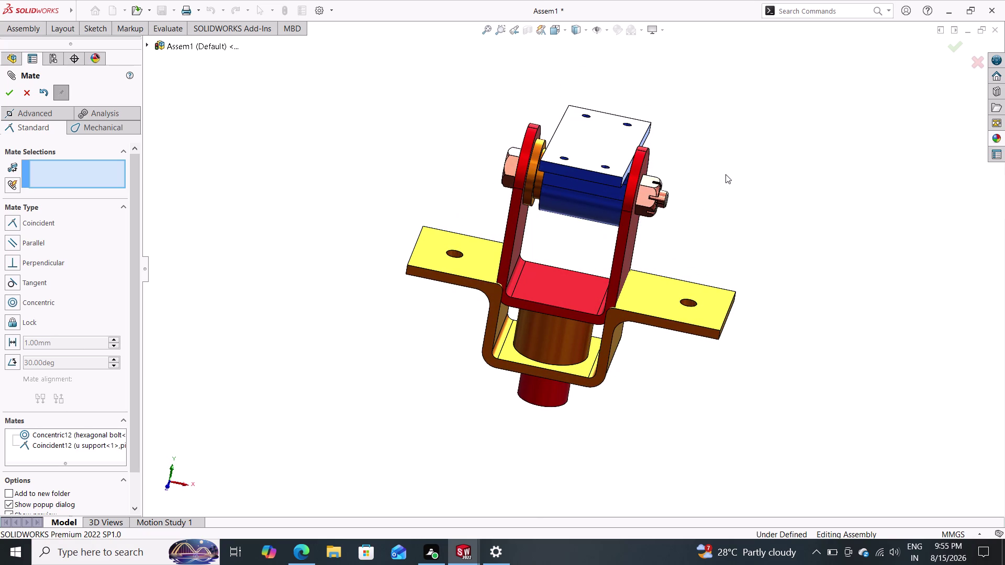
click(13, 88)
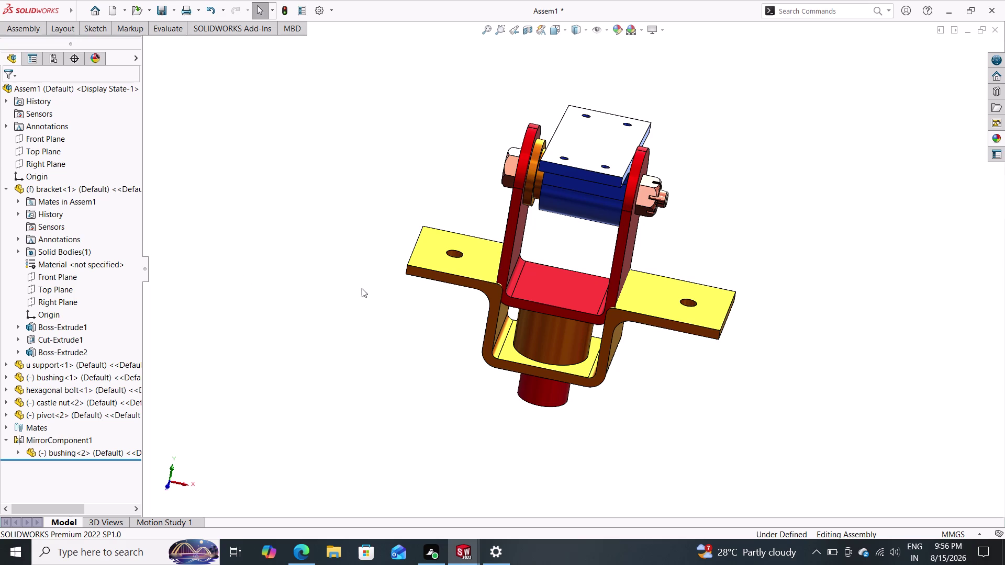
Open Insert Components to list the open part documents.
click(24, 30)
click(80, 61)
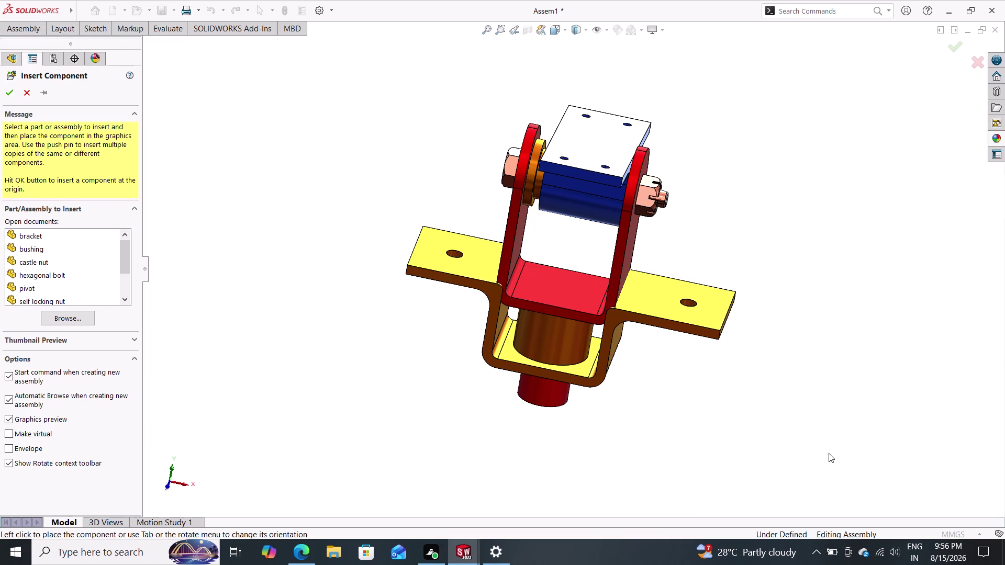
Insert the washer part and place it beside the bracket.
scroll(down, 3)
click(43, 295)
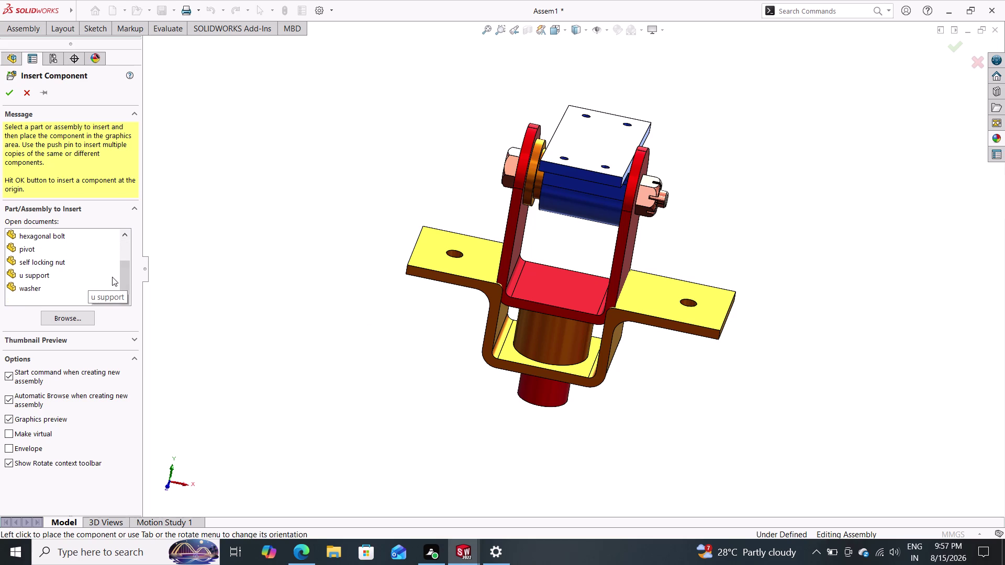
drag(44, 293, 343, 270)
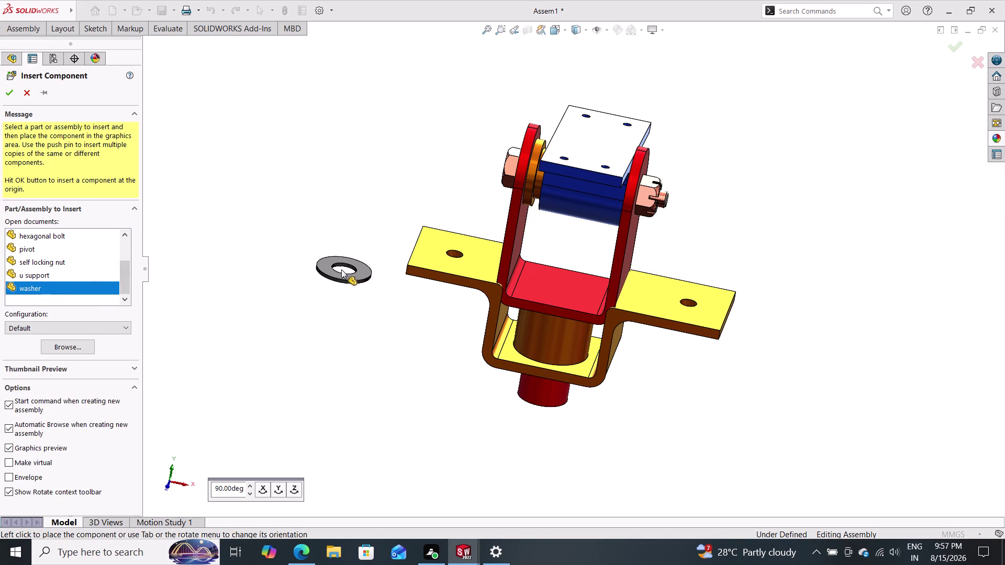
drag(343, 270, 310, 263)
click(310, 263)
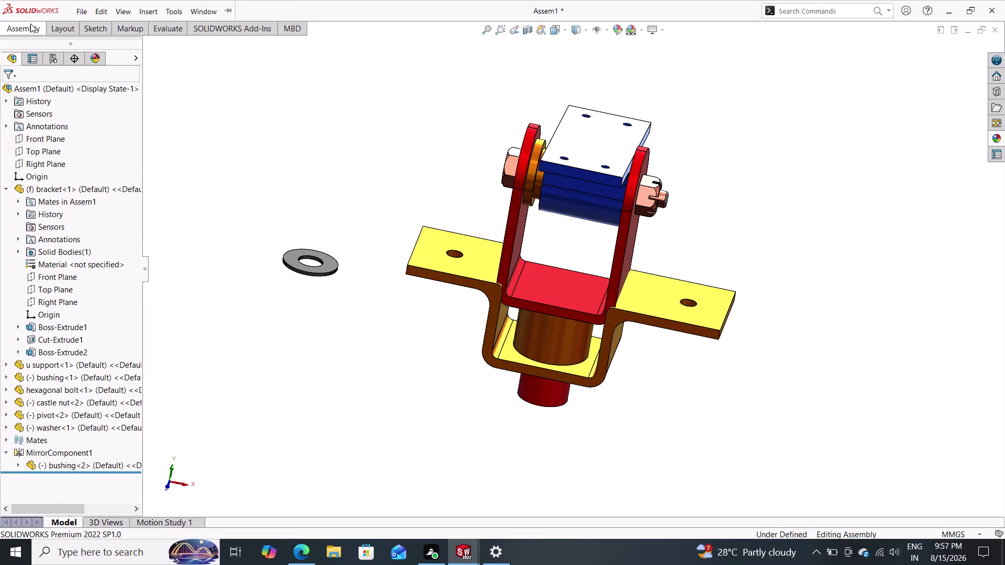
Mate the washer's inner edge concentric with the u support's cylindrical face.
click(30, 24)
click(127, 50)
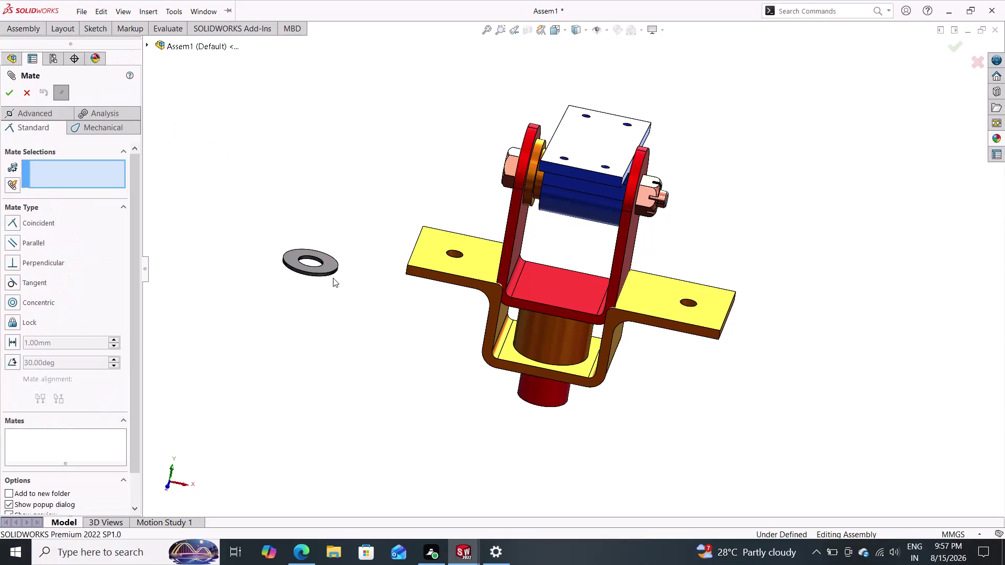
click(311, 258)
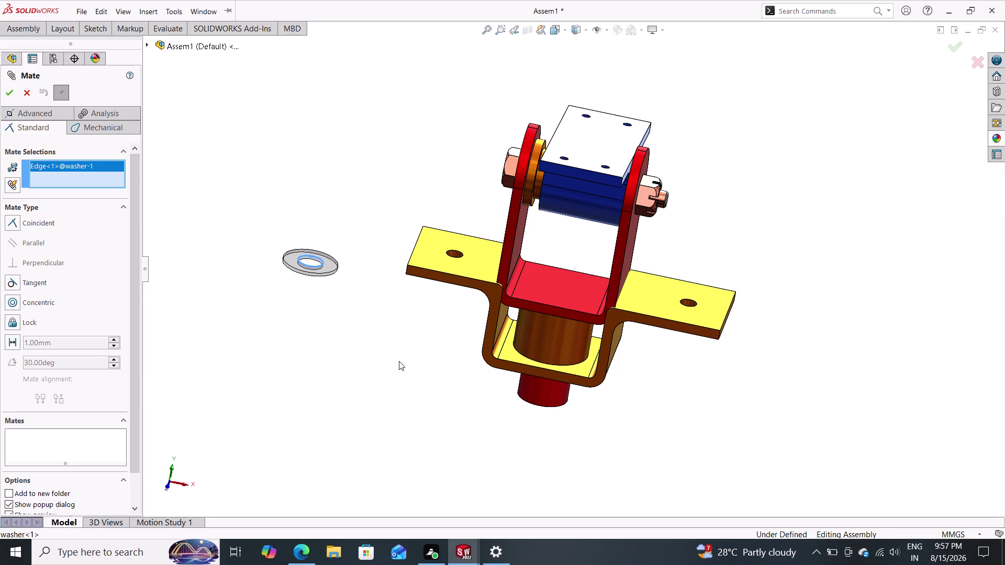
middle_drag(399, 361, 405, 280)
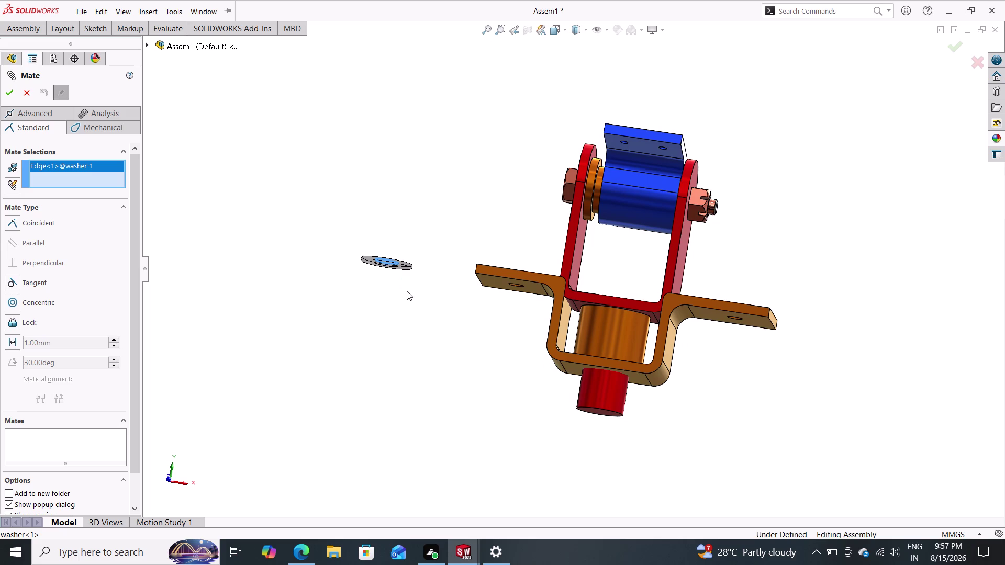
click(608, 399)
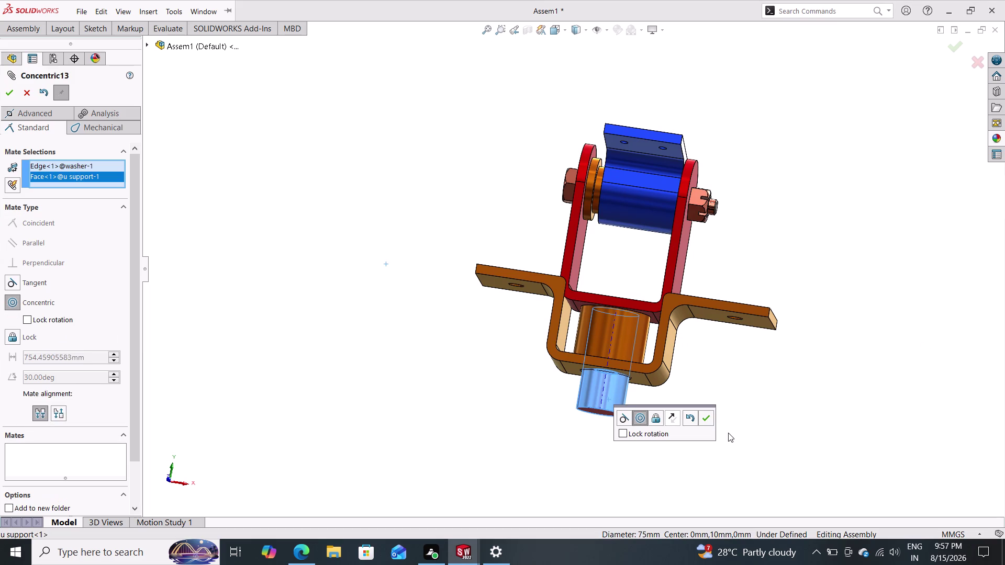
click(705, 418)
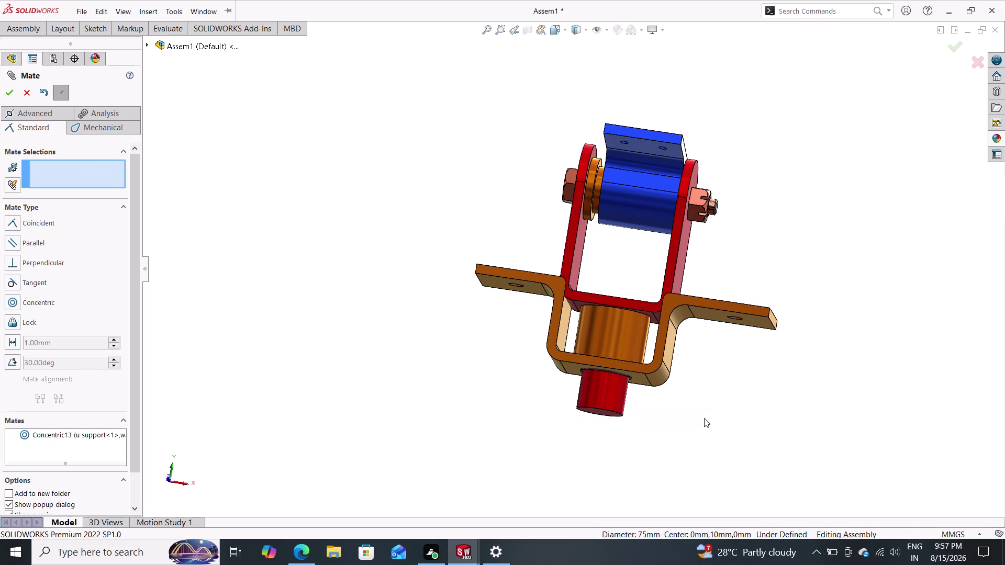
middle_drag(714, 400, 709, 363)
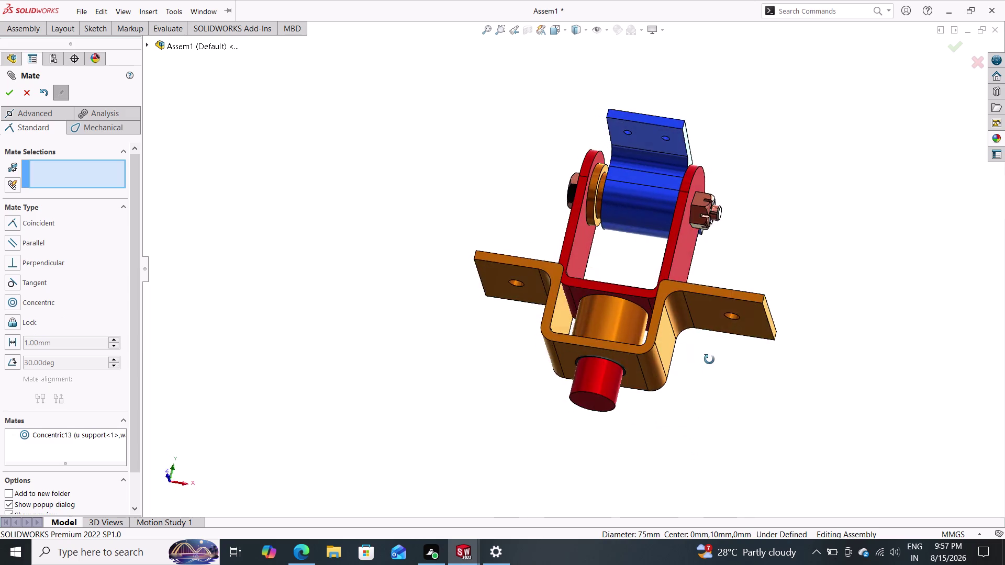
middle_drag(709, 363, 702, 467)
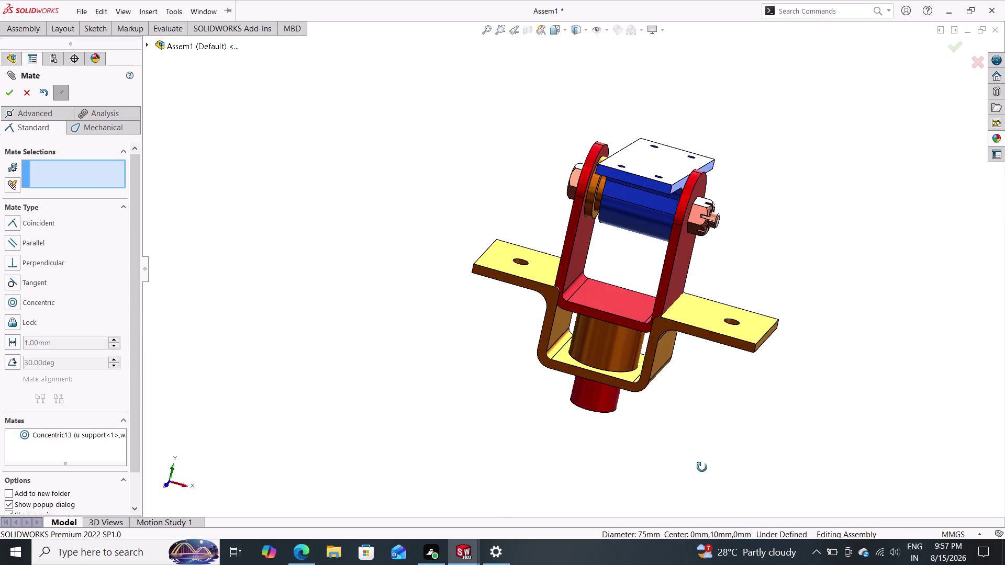
middle_drag(703, 467, 738, 260)
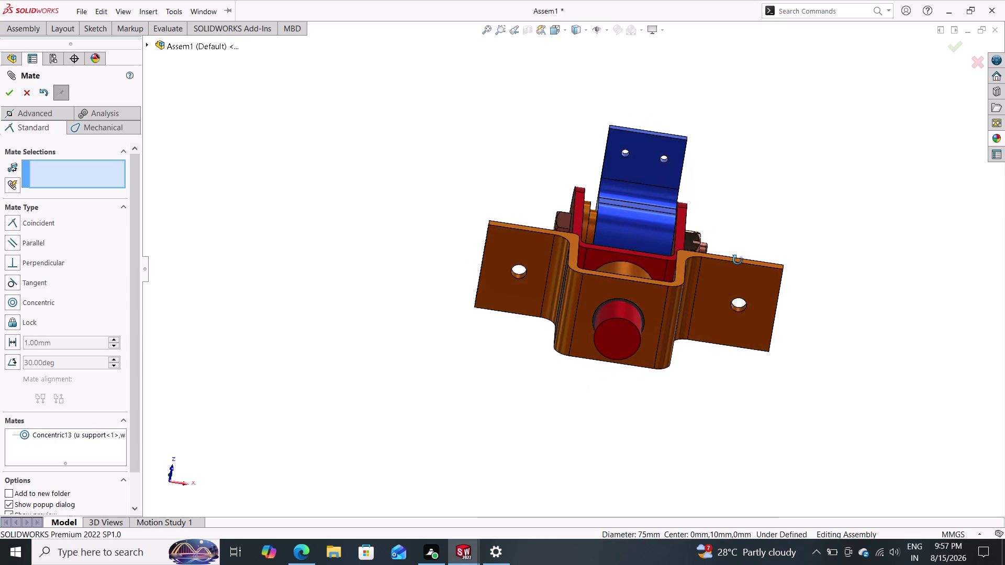
middle_drag(737, 260, 723, 382)
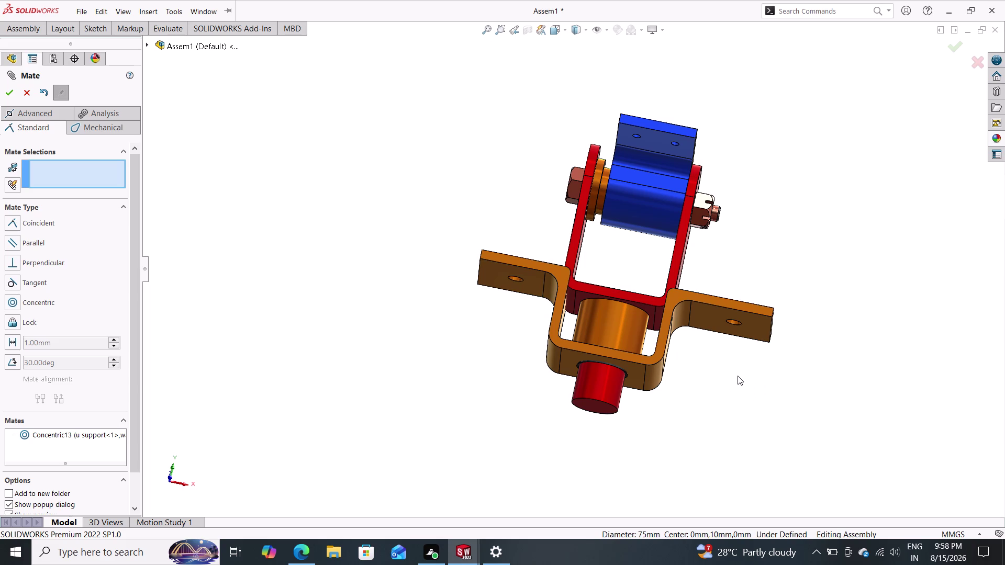
key(ctrl+z)
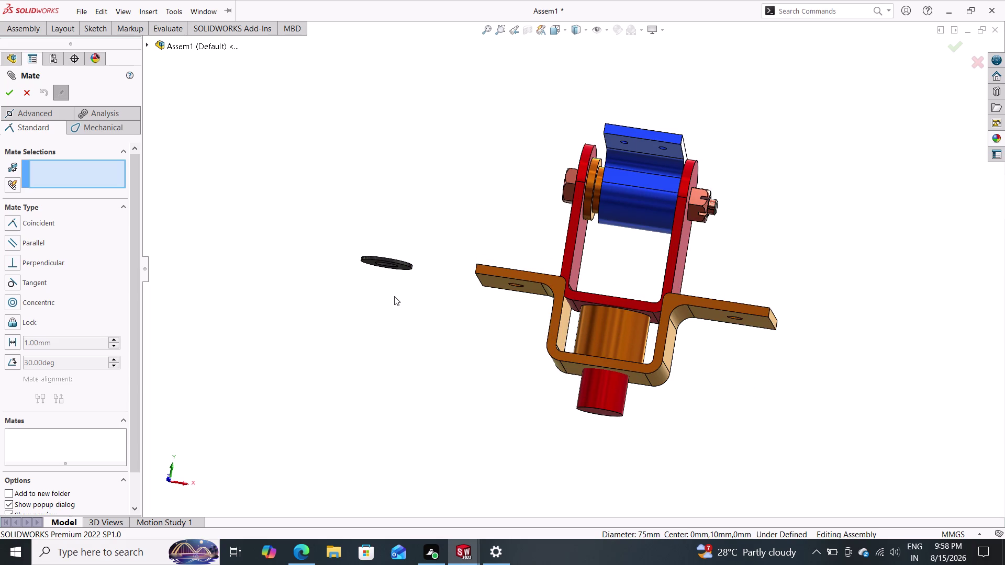
Mate the washer's circular edge concentric with the u support axis.
scroll(up, 3)
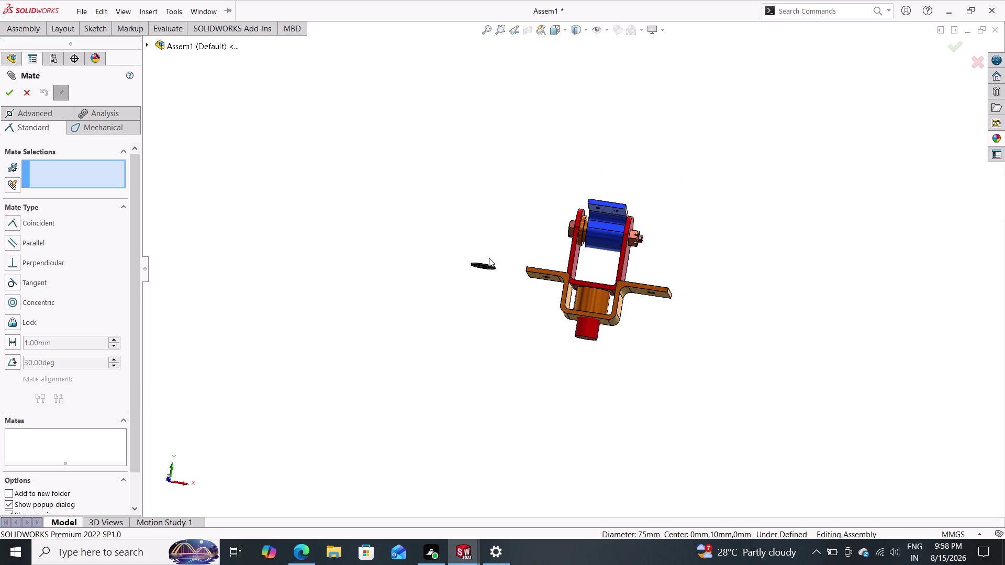
scroll(down, 3)
scroll(down, 3)
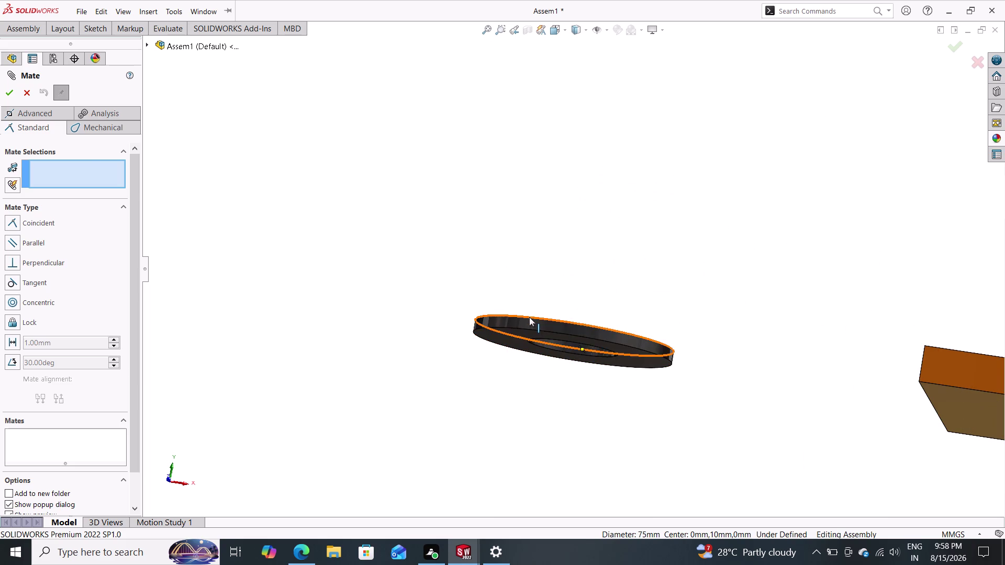
click(530, 318)
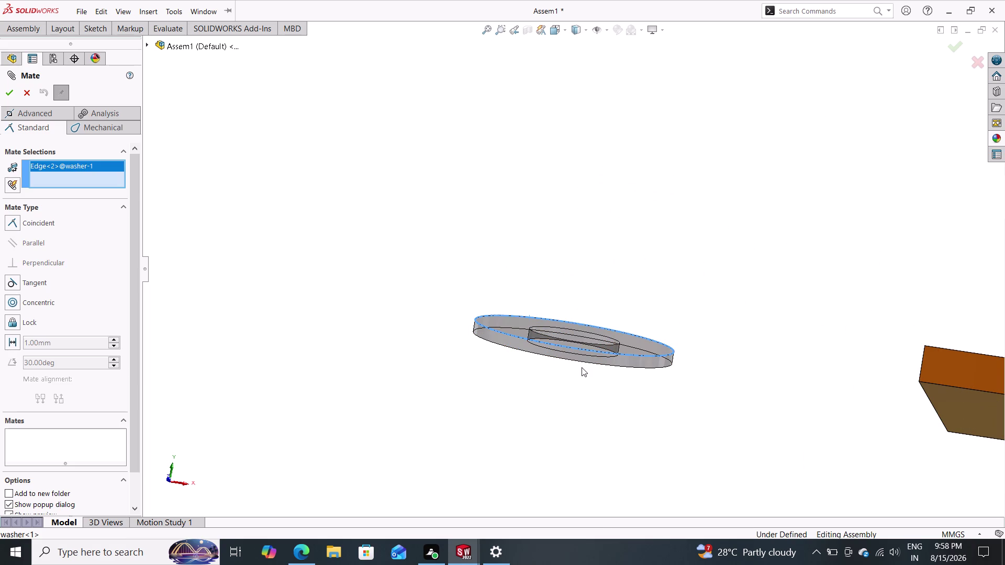
scroll(up, 3)
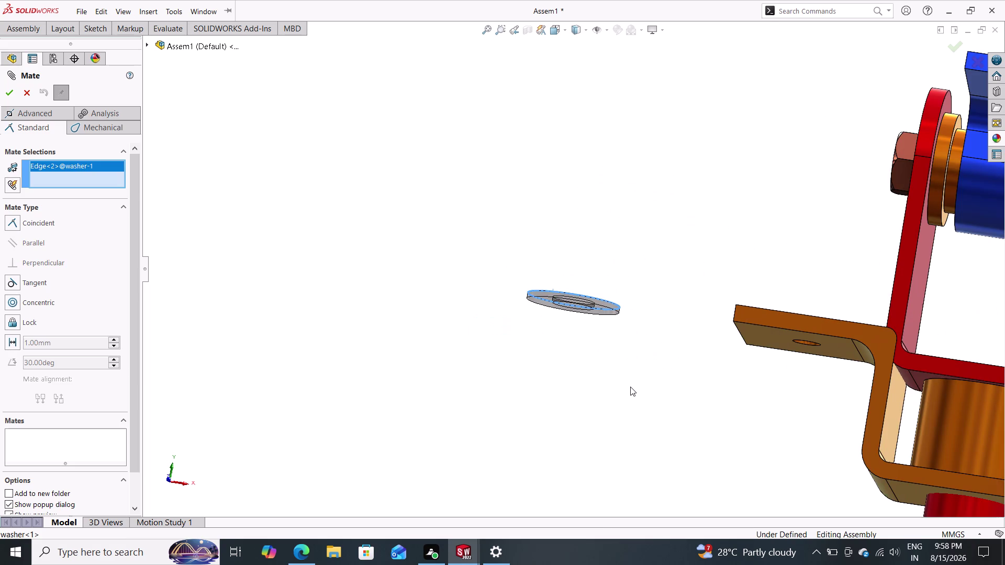
scroll(up, 3)
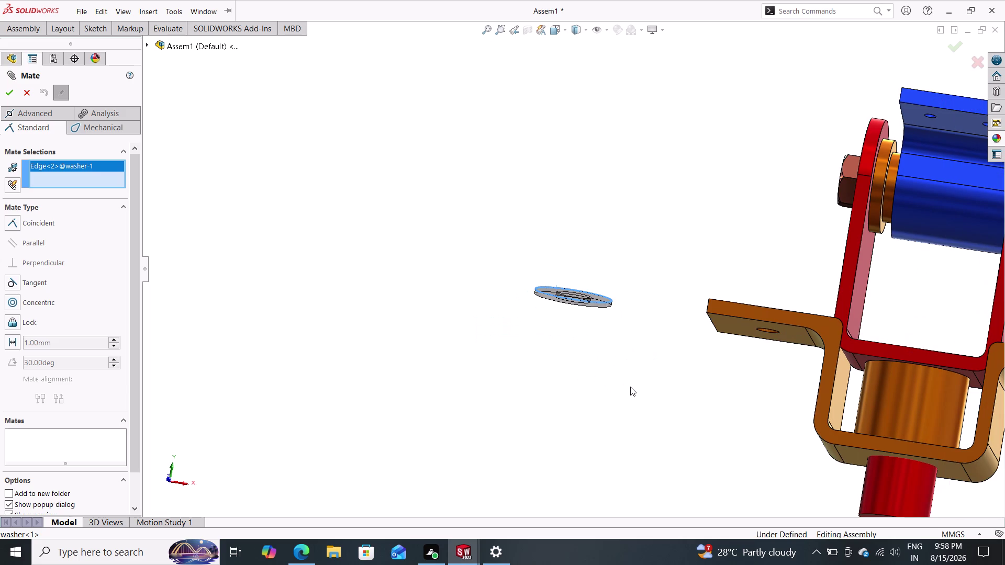
scroll(up, 3)
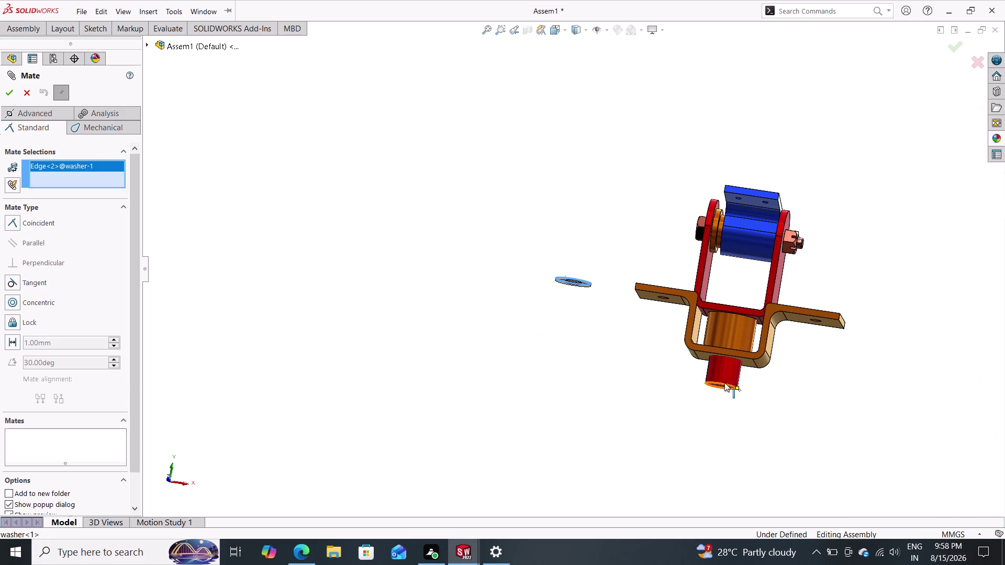
click(722, 375)
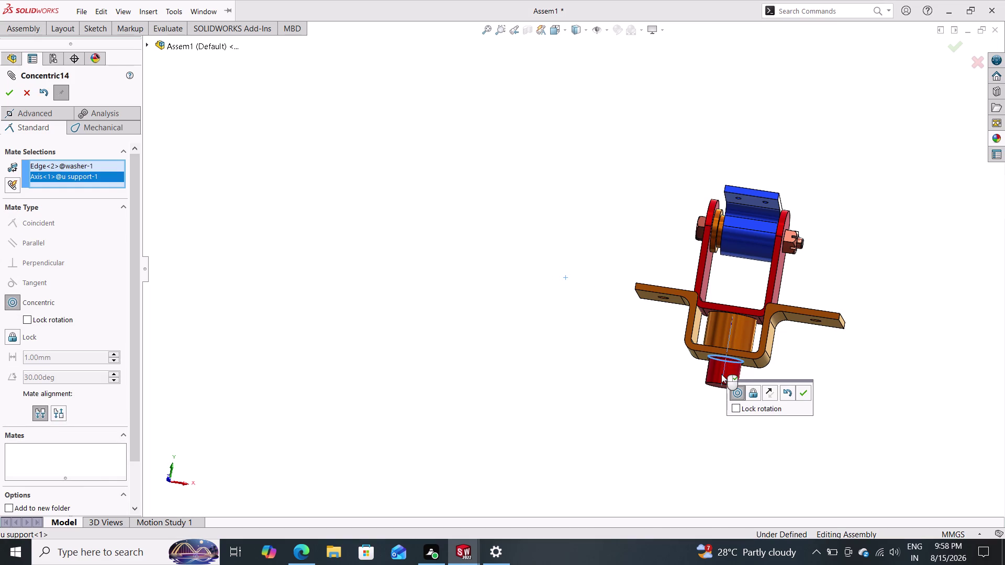
click(799, 393)
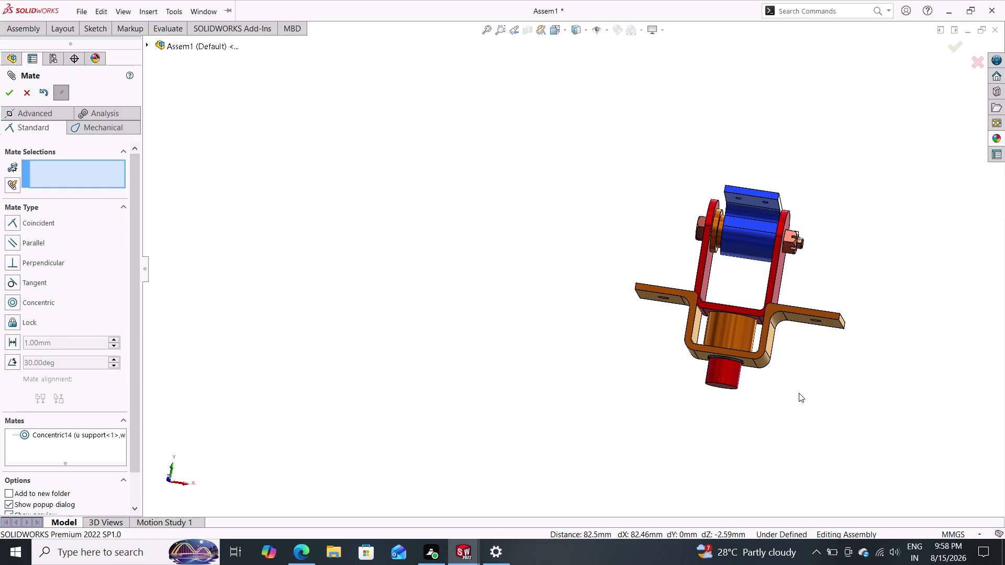
middle_click(748, 392)
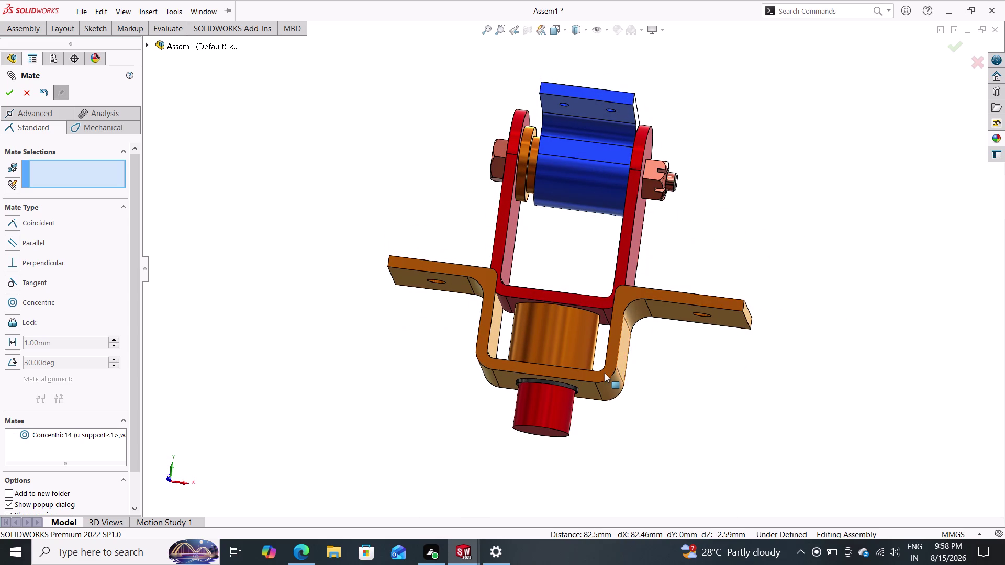
Mate the washer's flat face coincident with the bracket's bottom face.
drag(569, 386, 554, 460)
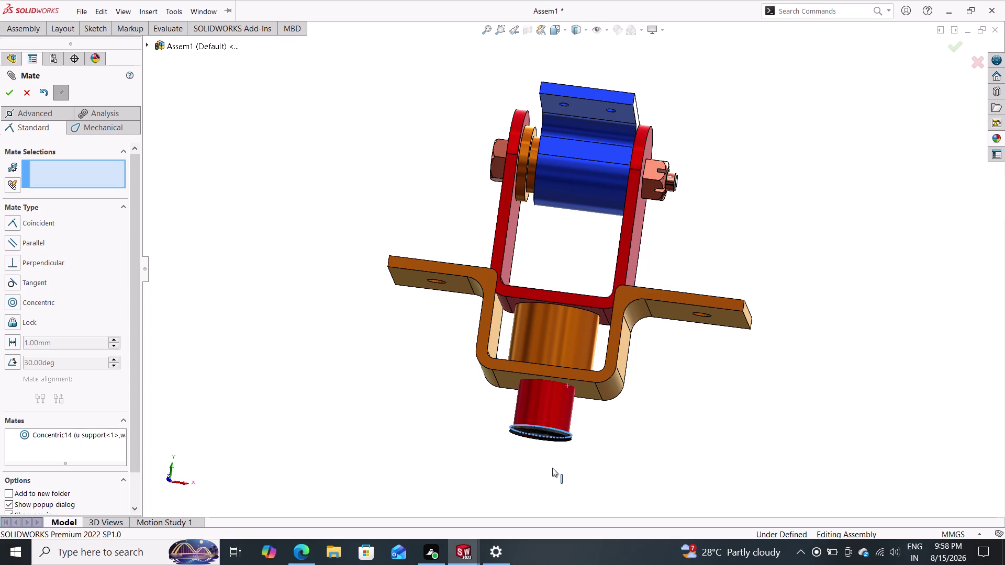
drag(554, 459, 550, 474)
middle_drag(631, 413, 596, 483)
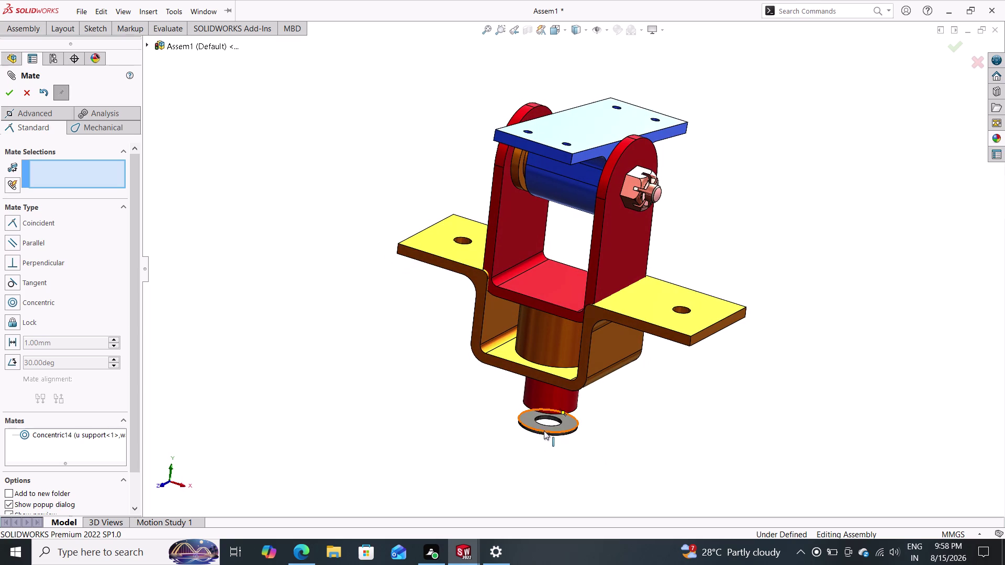
click(537, 424)
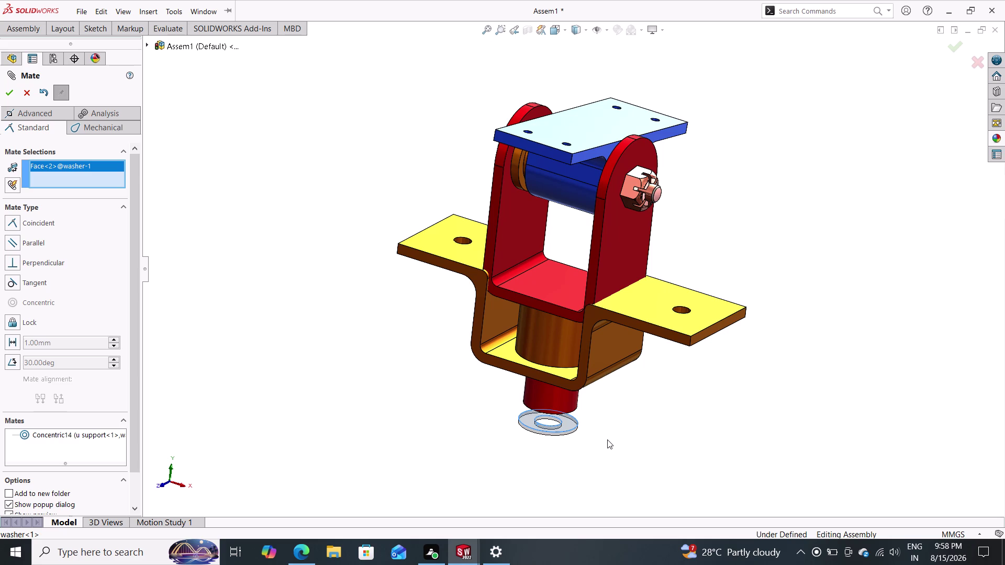
middle_drag(612, 422, 634, 319)
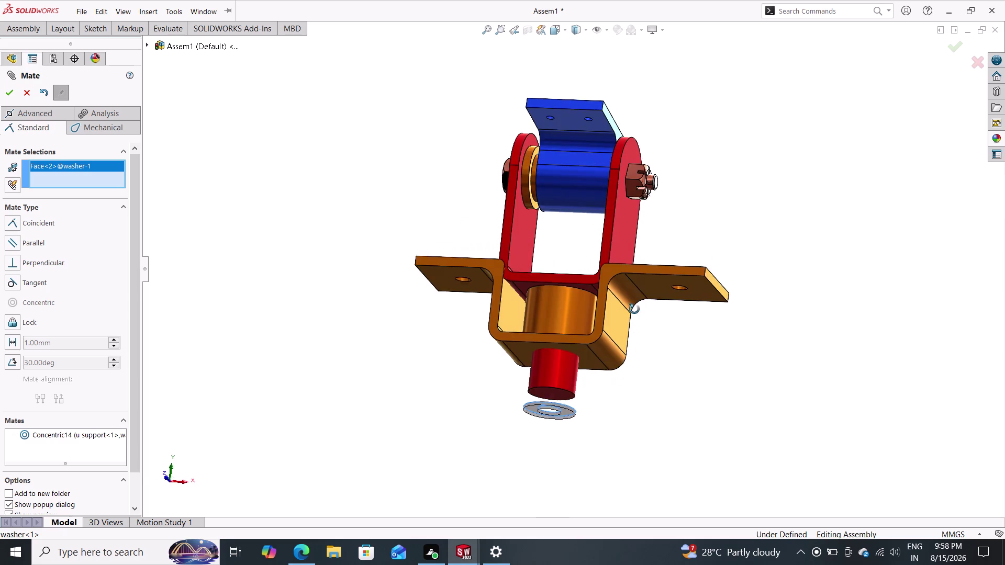
middle_drag(635, 320, 641, 275)
click(588, 334)
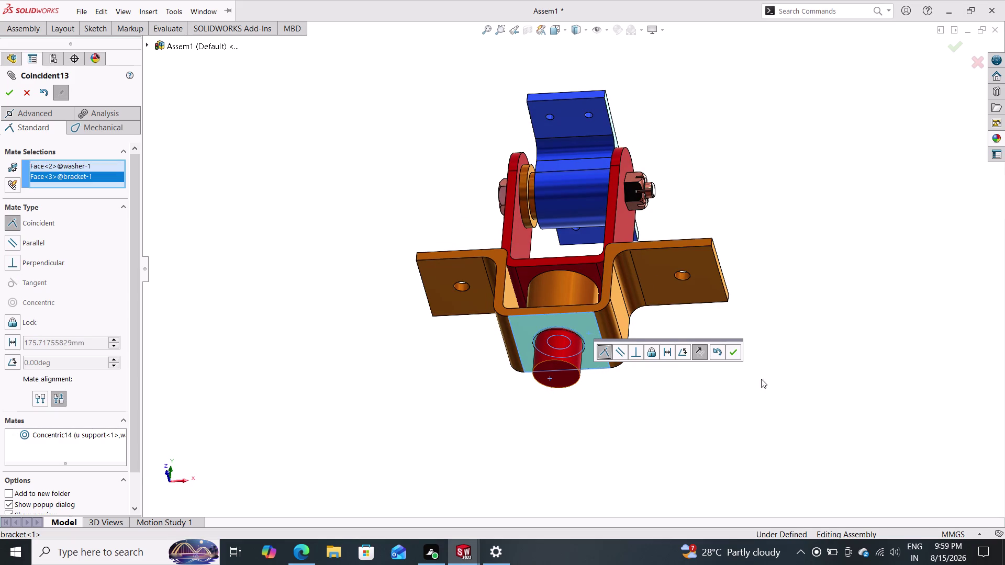
click(732, 353)
Inspect the seated washer from several angles and close the Mate tool.
middle_drag(711, 336, 711, 335)
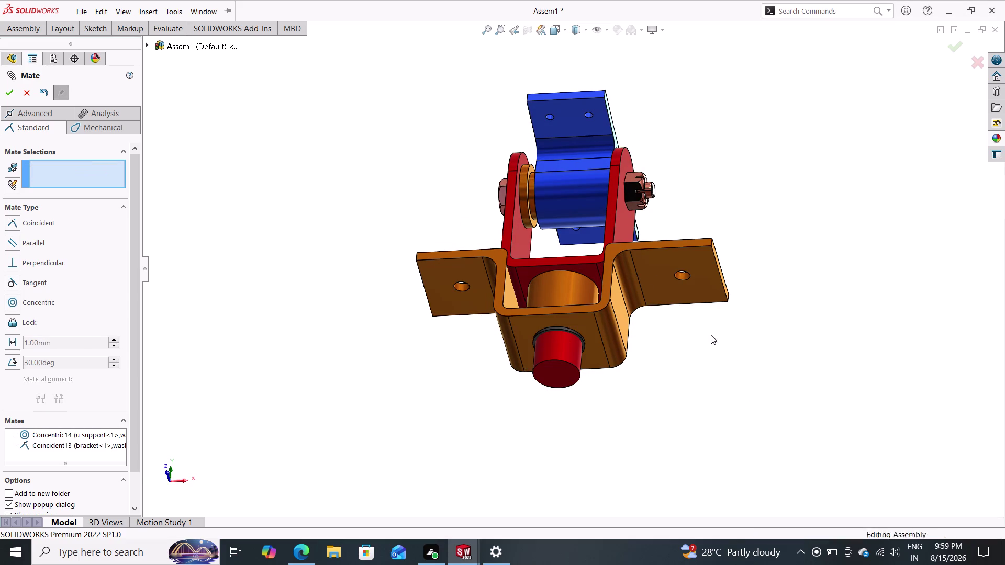
middle_drag(712, 335, 719, 434)
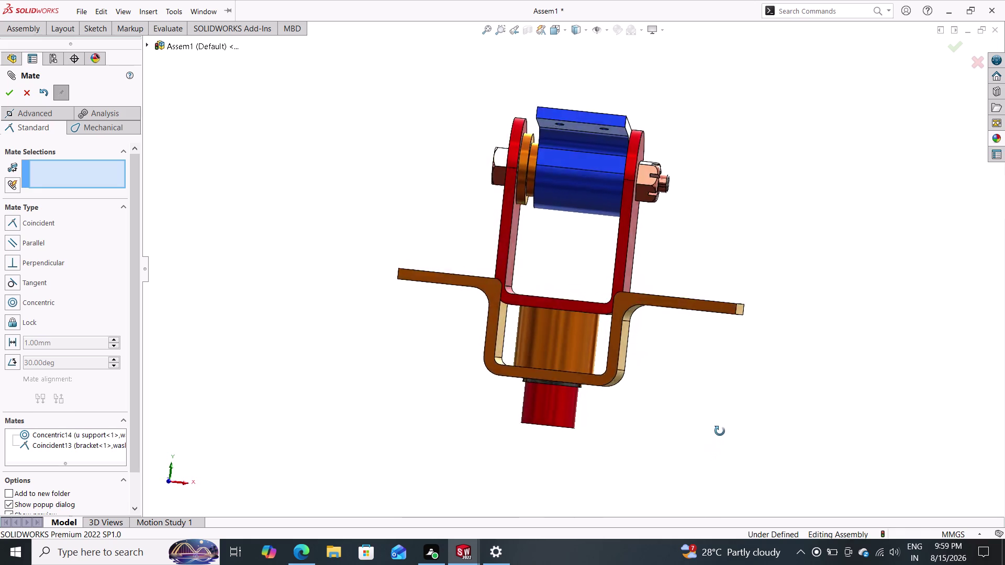
middle_drag(719, 434, 716, 394)
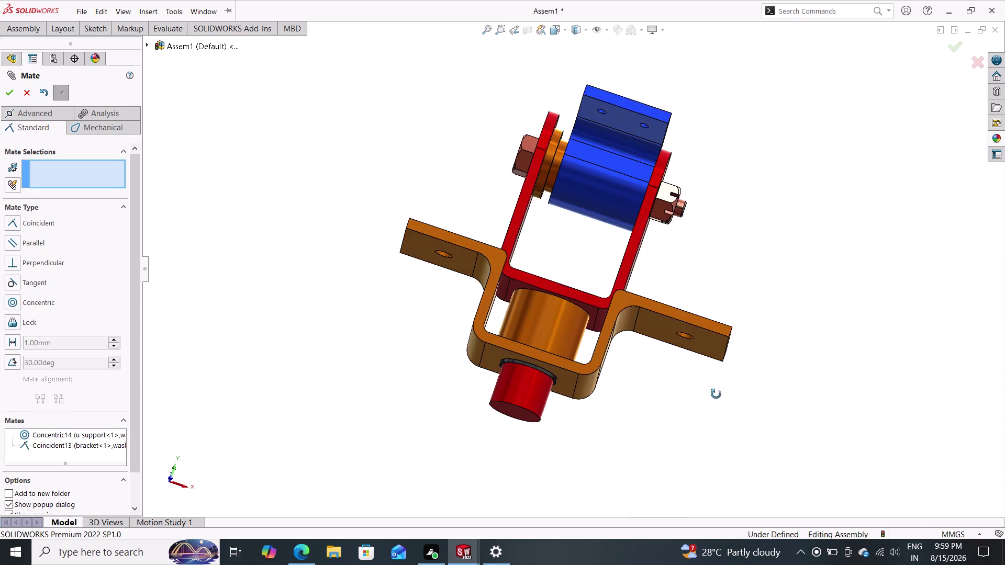
middle_drag(717, 394, 671, 451)
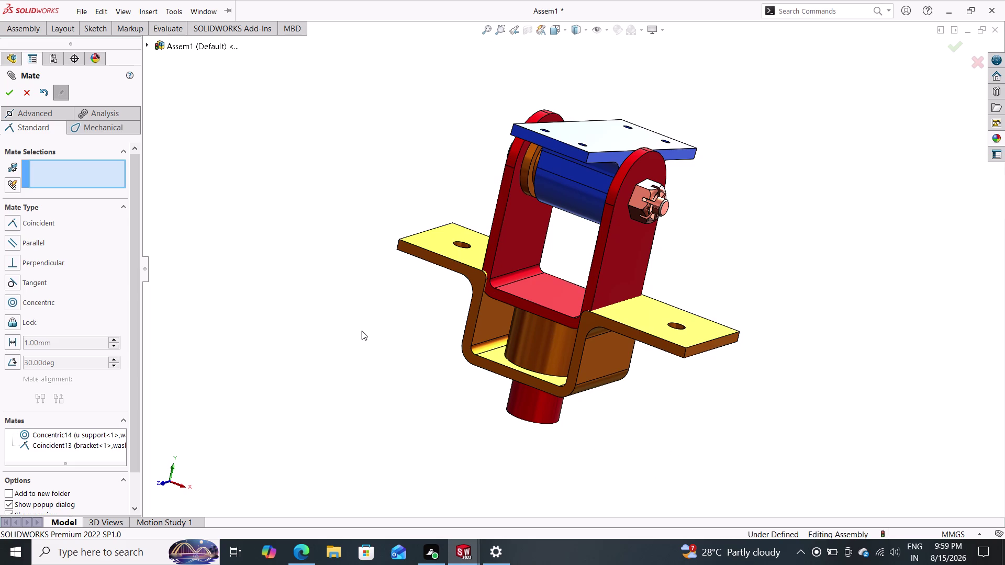
click(8, 93)
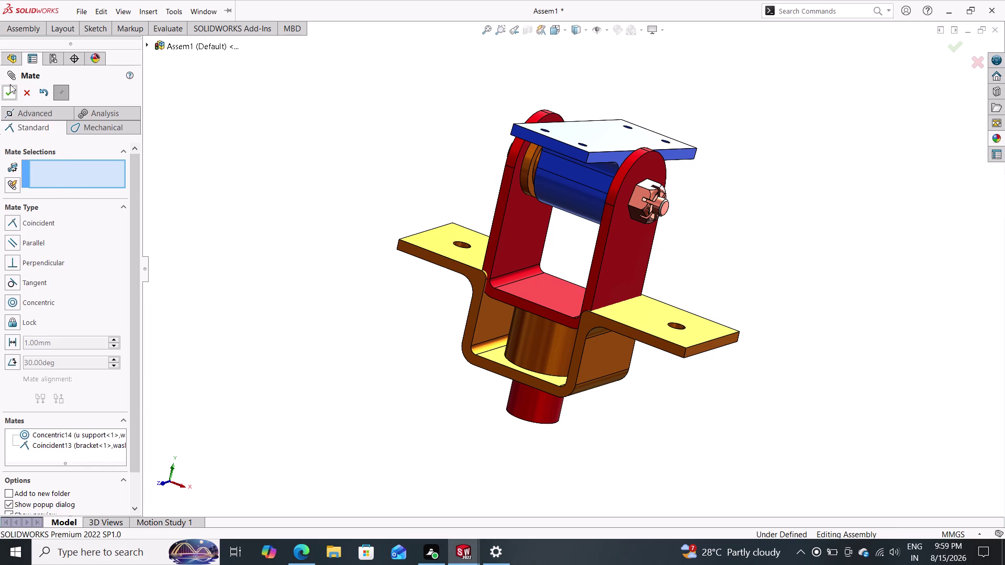
click(16, 24)
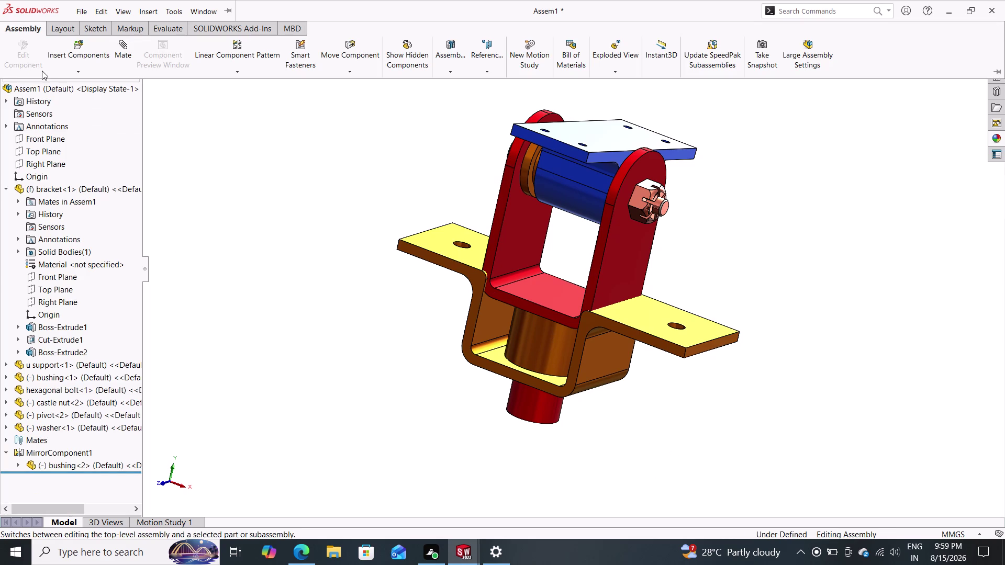
Insert the self-locking nut and place it beside the assembly.
click(73, 48)
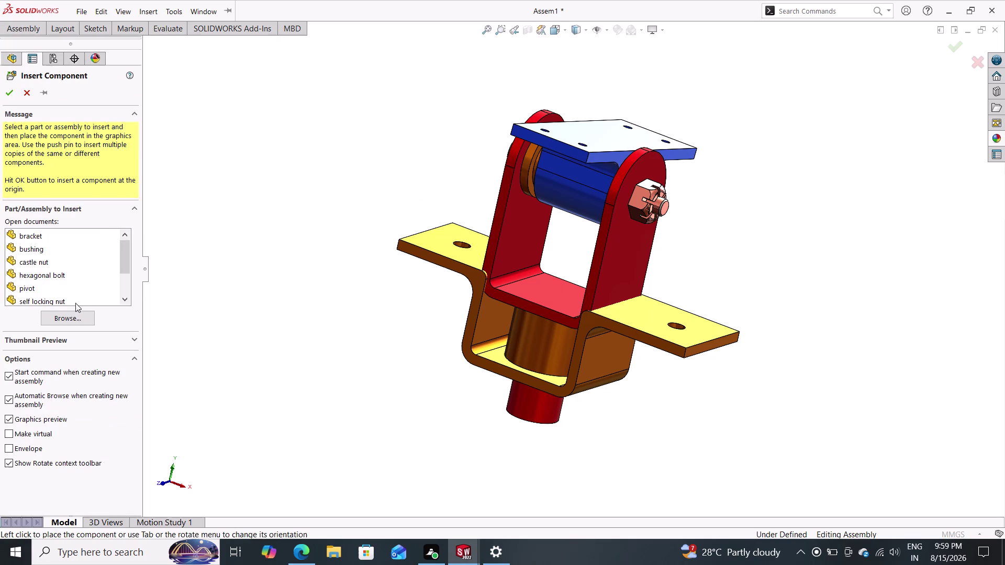
drag(75, 301, 311, 324)
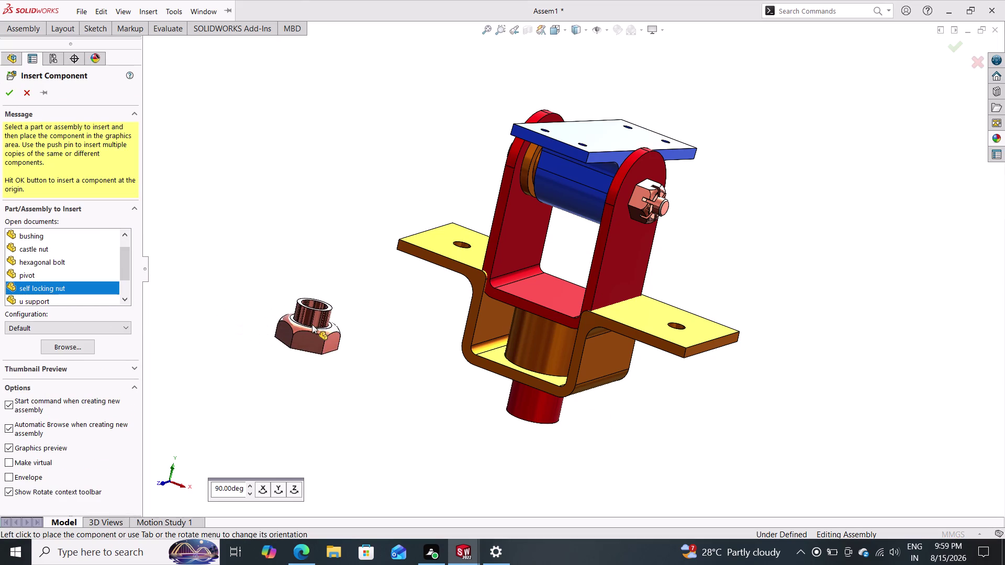
drag(312, 324, 312, 325)
click(328, 346)
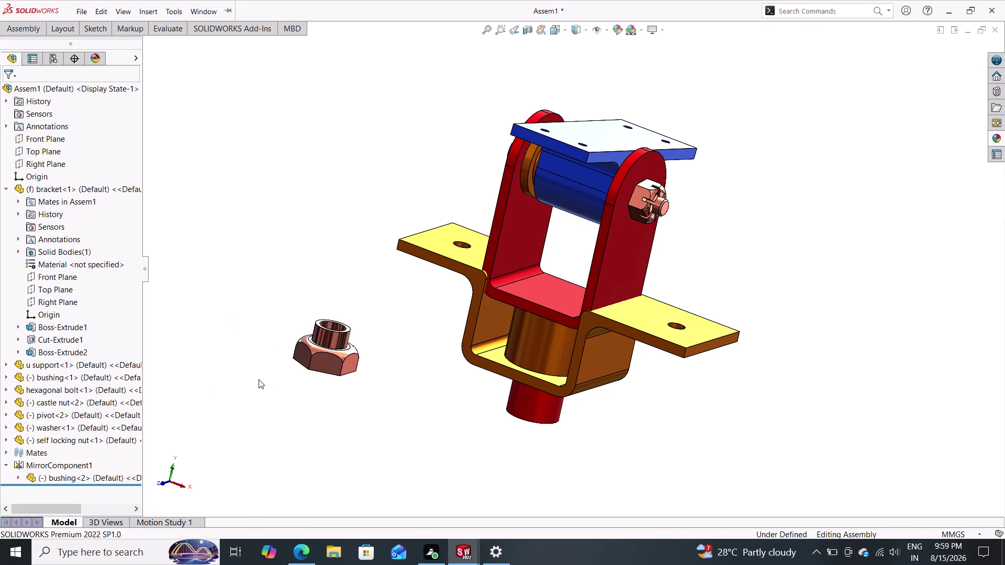
Mate the nut's inner face concentric with the u support, with flipped alignment.
click(38, 29)
click(120, 49)
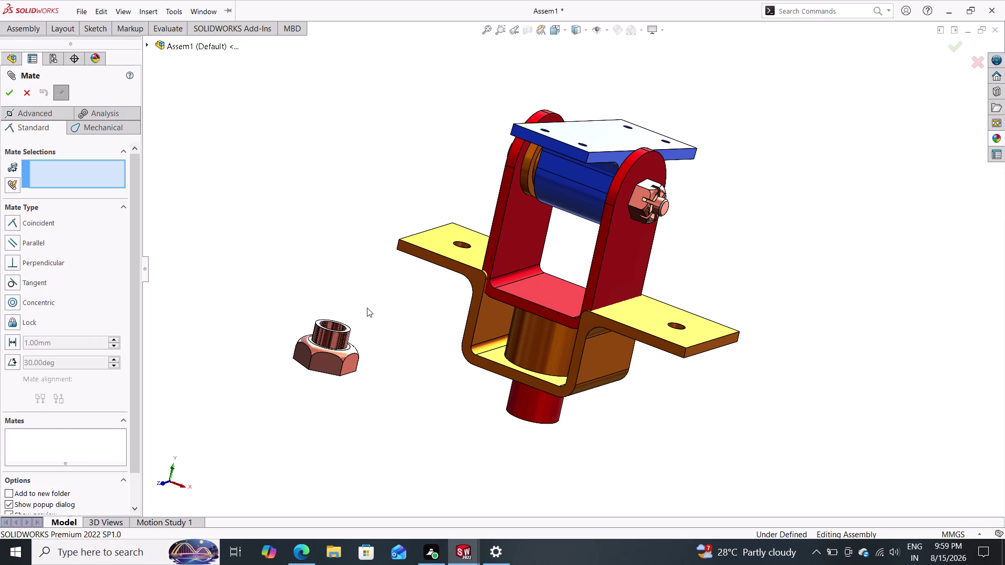
middle_drag(369, 307, 355, 377)
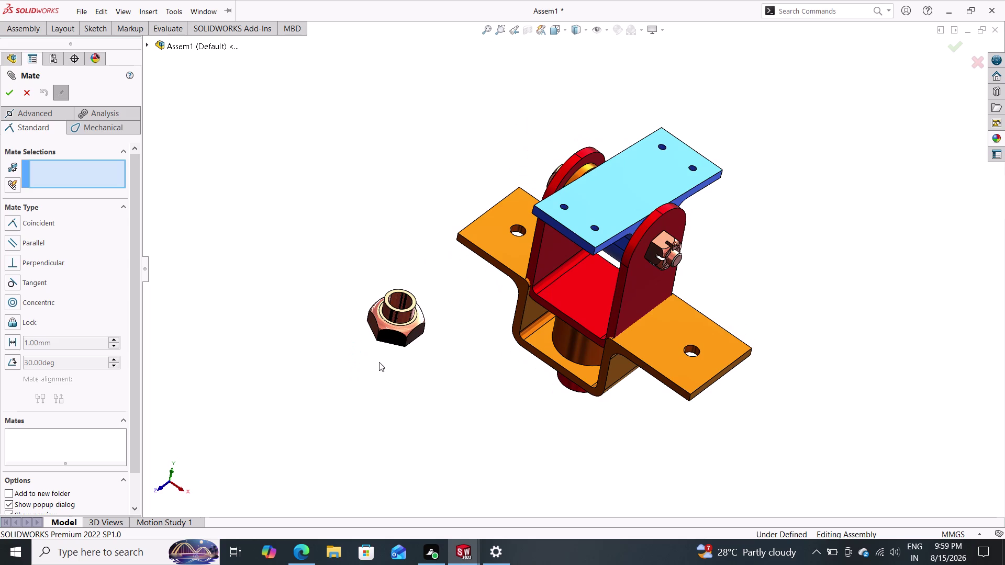
click(393, 297)
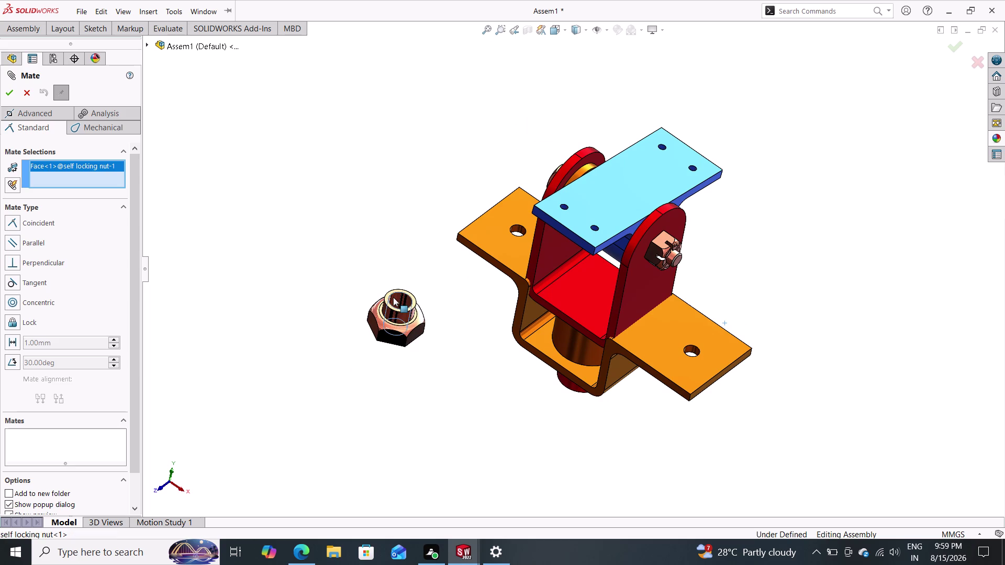
middle_drag(492, 473, 518, 375)
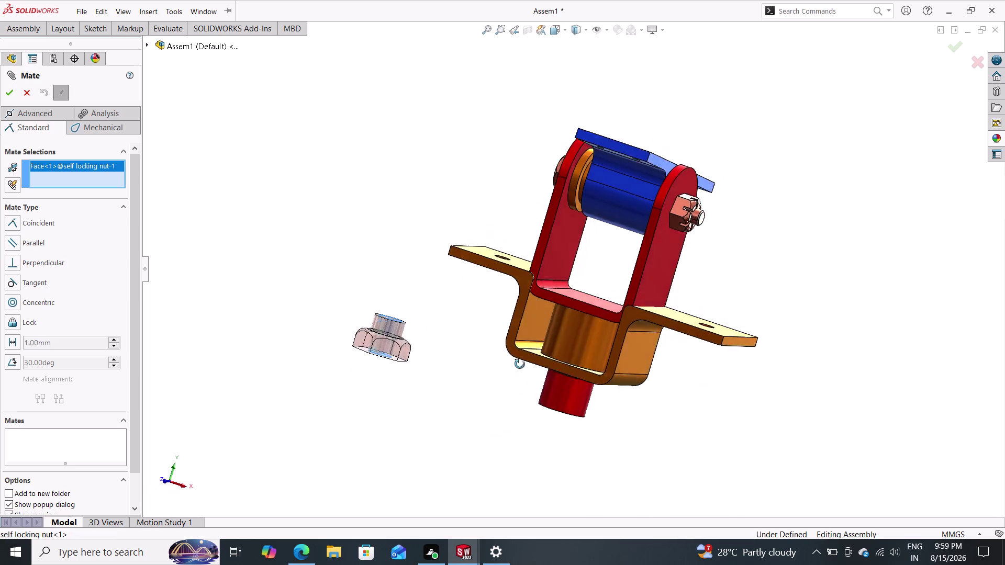
middle_drag(519, 375, 521, 356)
click(562, 400)
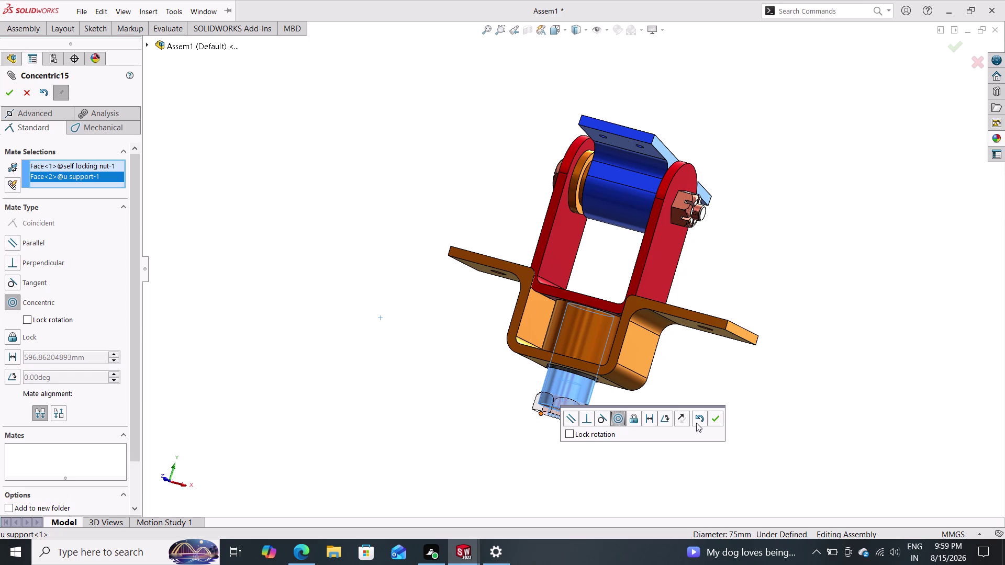
click(676, 417)
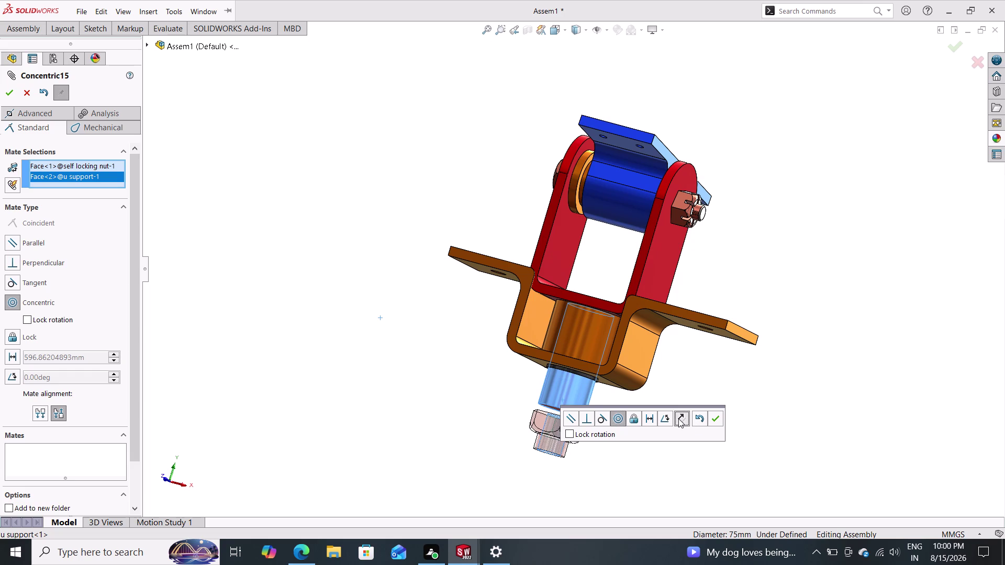
click(712, 418)
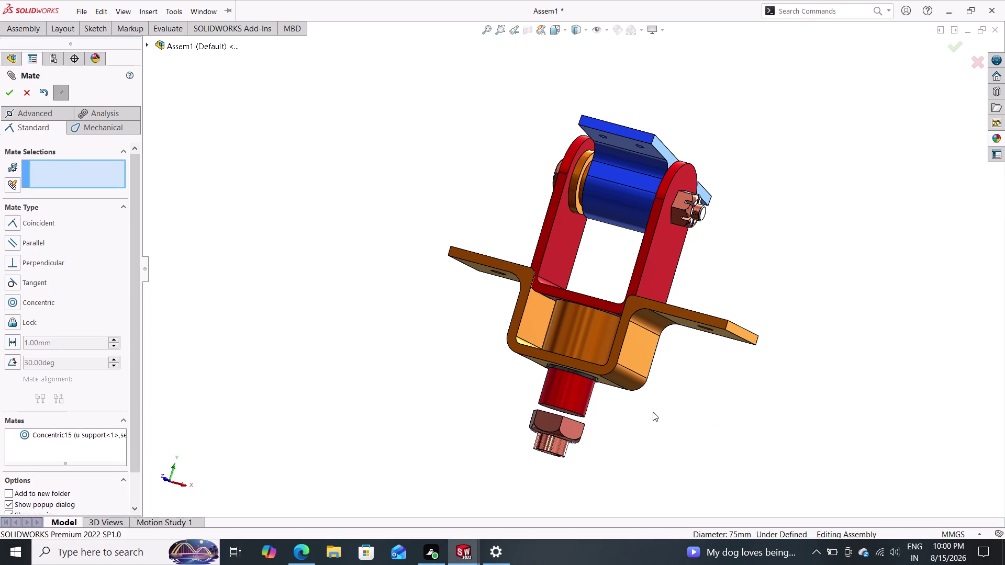
middle_drag(649, 417, 637, 485)
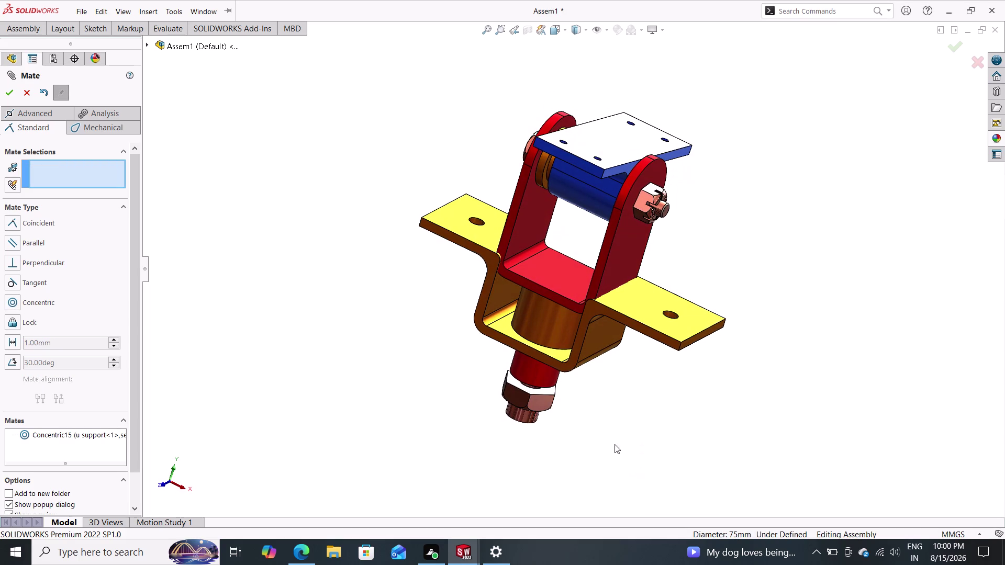
Mate the self-locking nut's bearing face coincident with the washer edge.
click(515, 383)
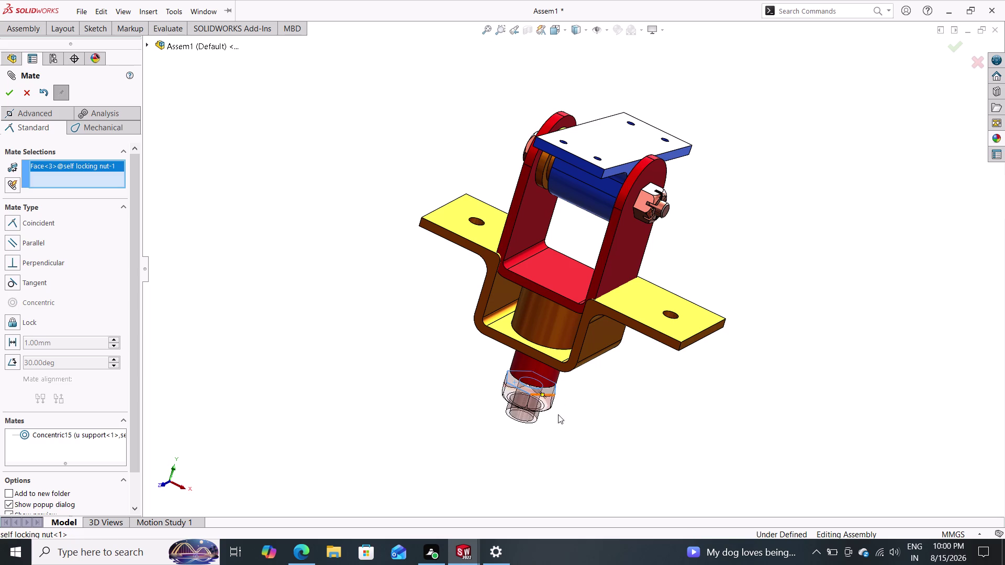
middle_drag(572, 425, 583, 374)
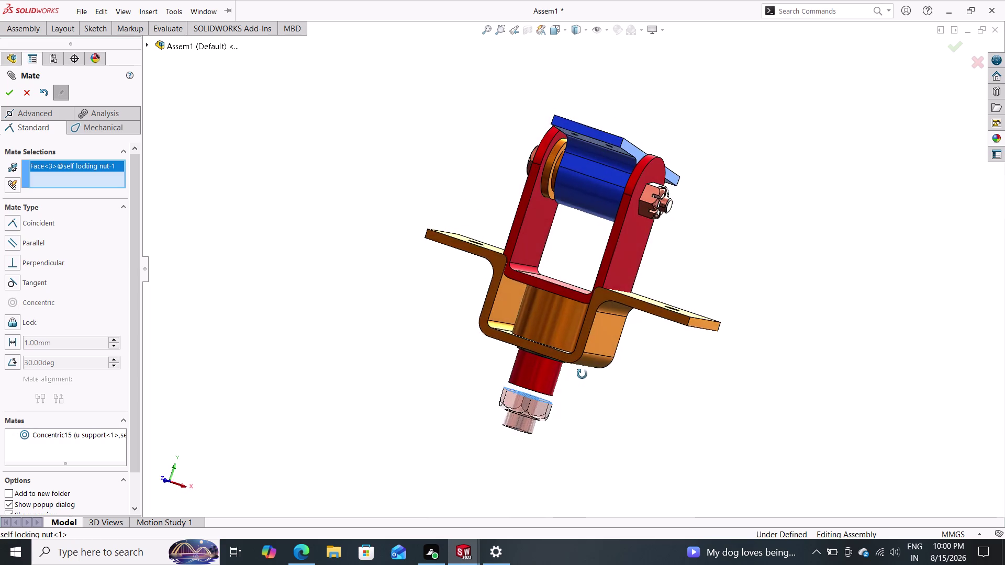
middle_drag(582, 375, 600, 212)
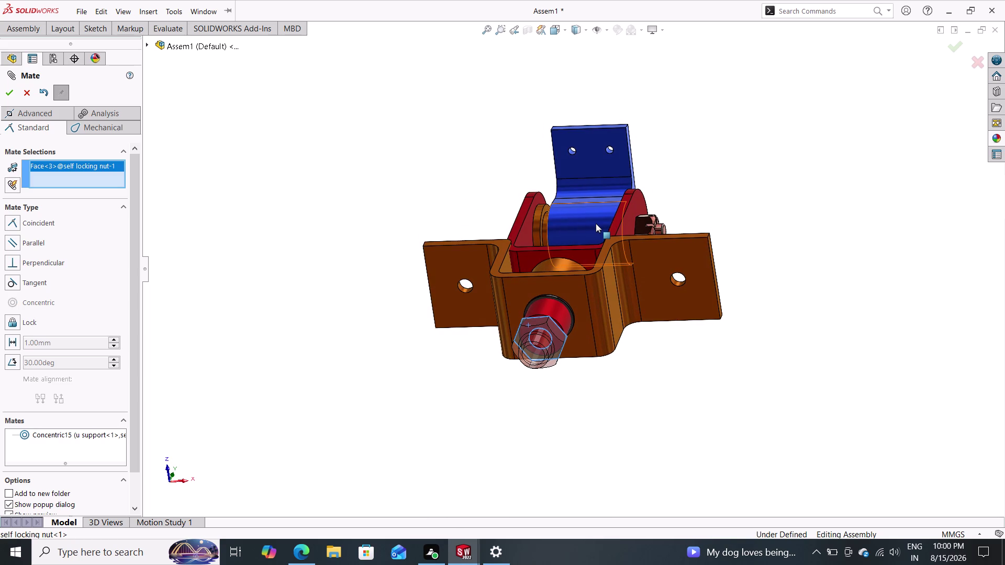
click(569, 309)
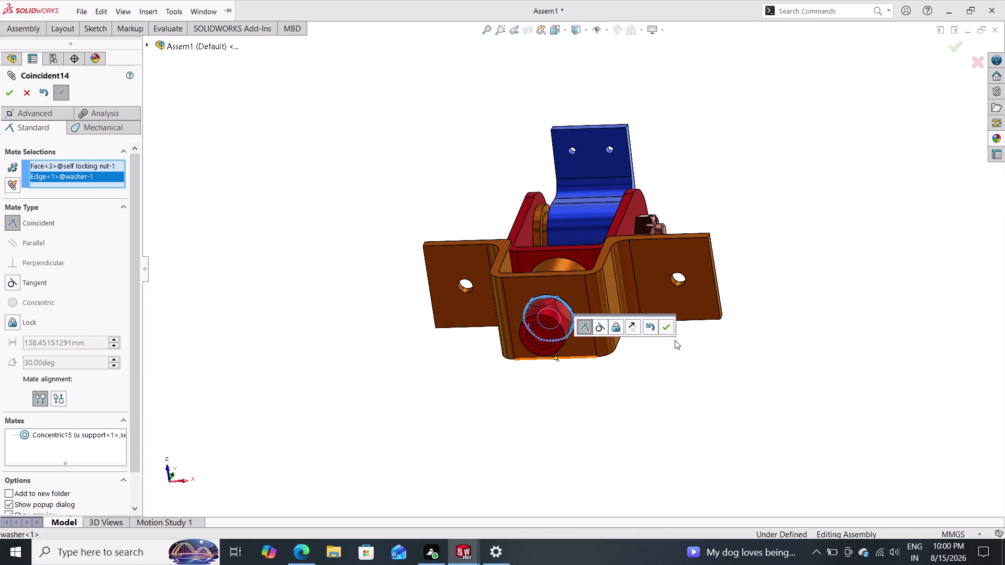
click(669, 328)
right_drag(672, 319, 668, 336)
middle_drag(672, 318, 666, 337)
middle_click(686, 329)
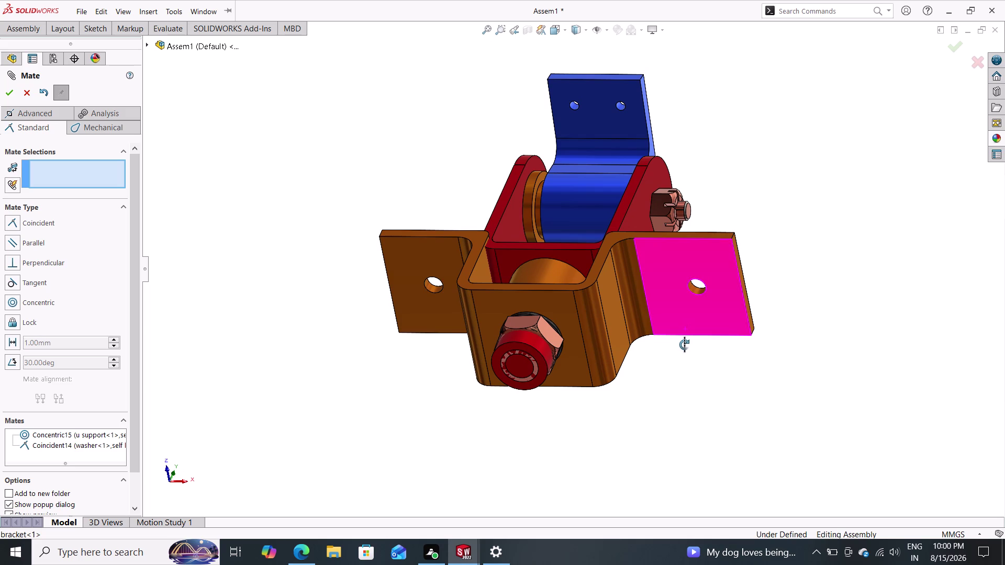
key(Escape)
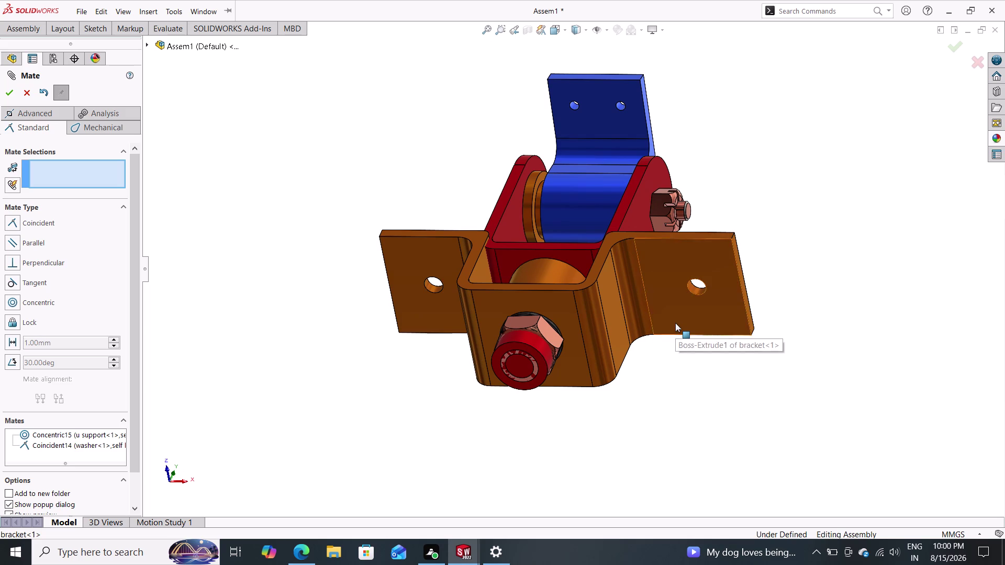
middle_drag(675, 323, 683, 423)
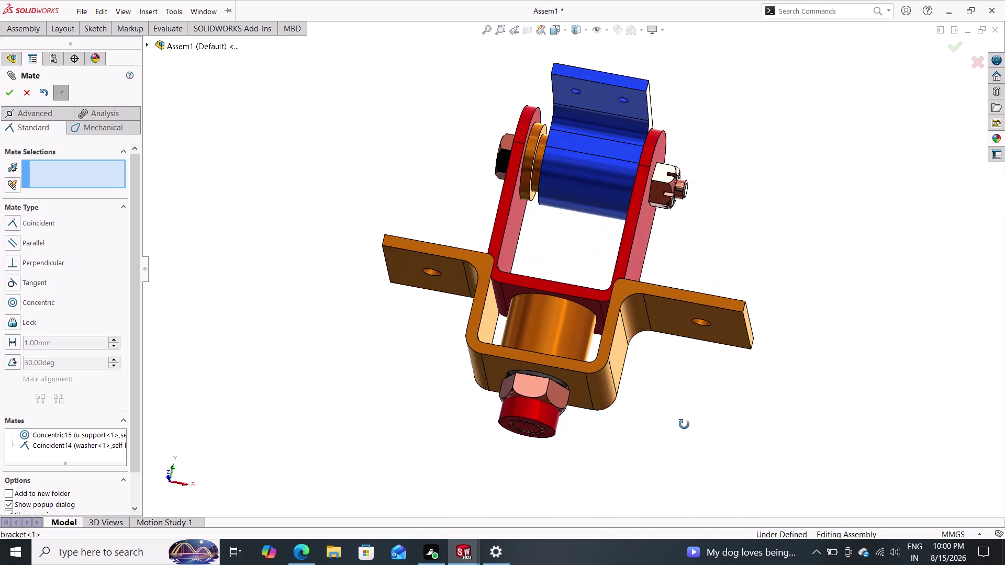
middle_drag(683, 423, 685, 424)
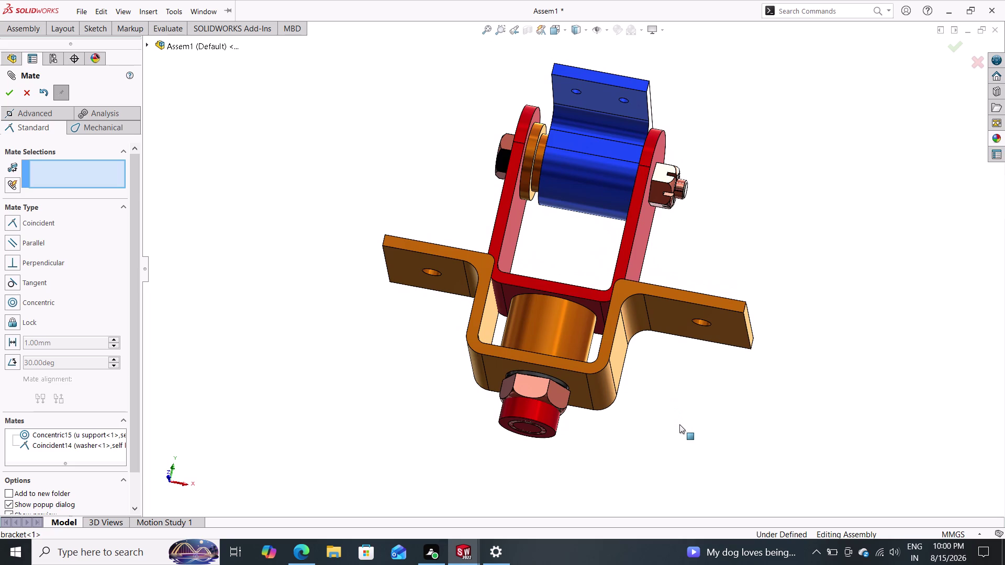
click(557, 399)
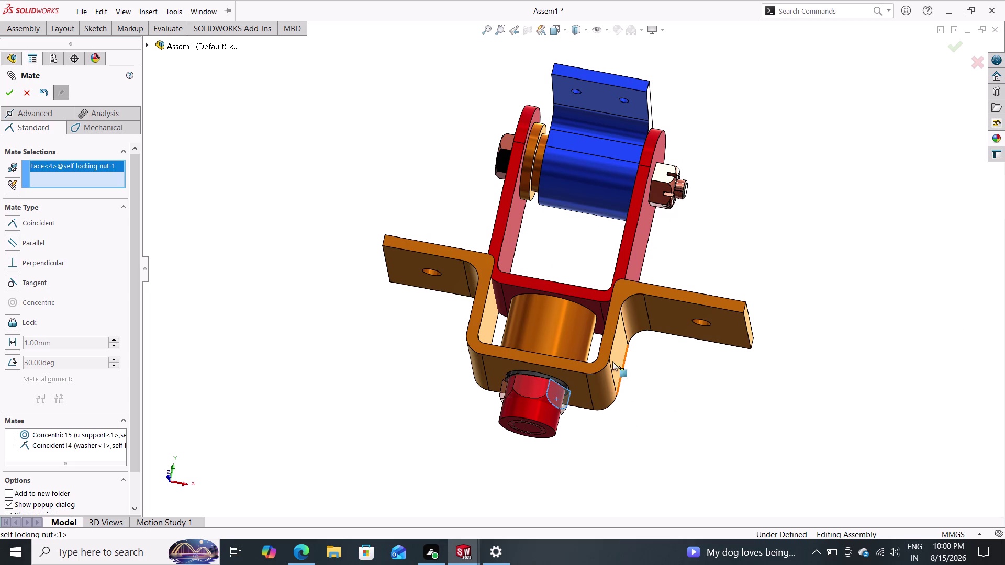
click(614, 362)
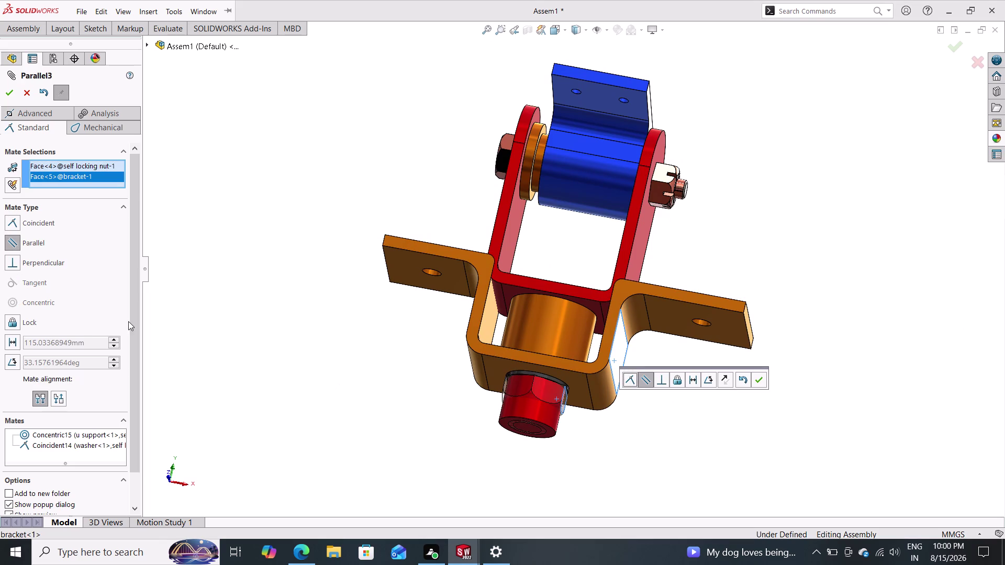
click(760, 382)
middle_drag(698, 433, 635, 381)
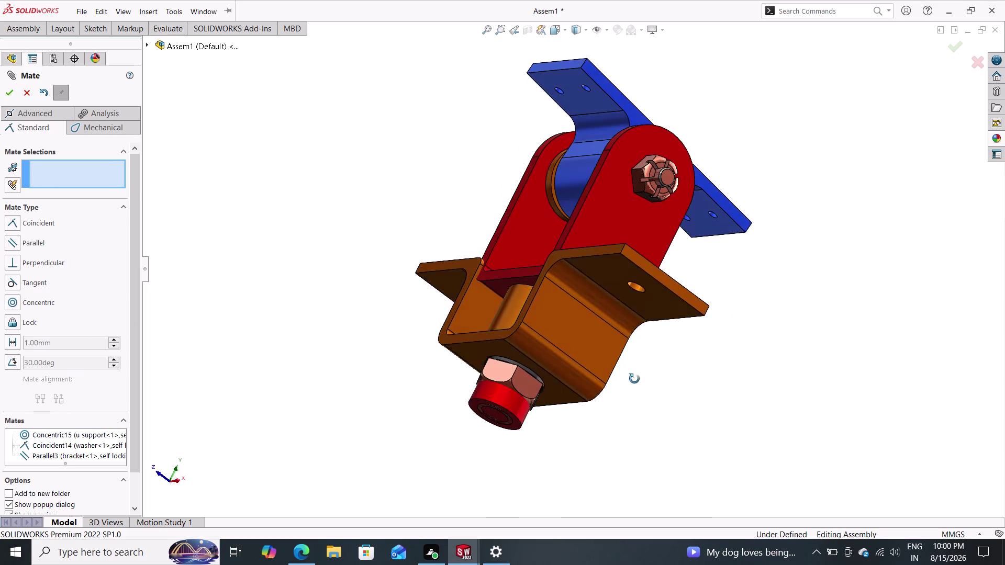
middle_drag(635, 380, 685, 445)
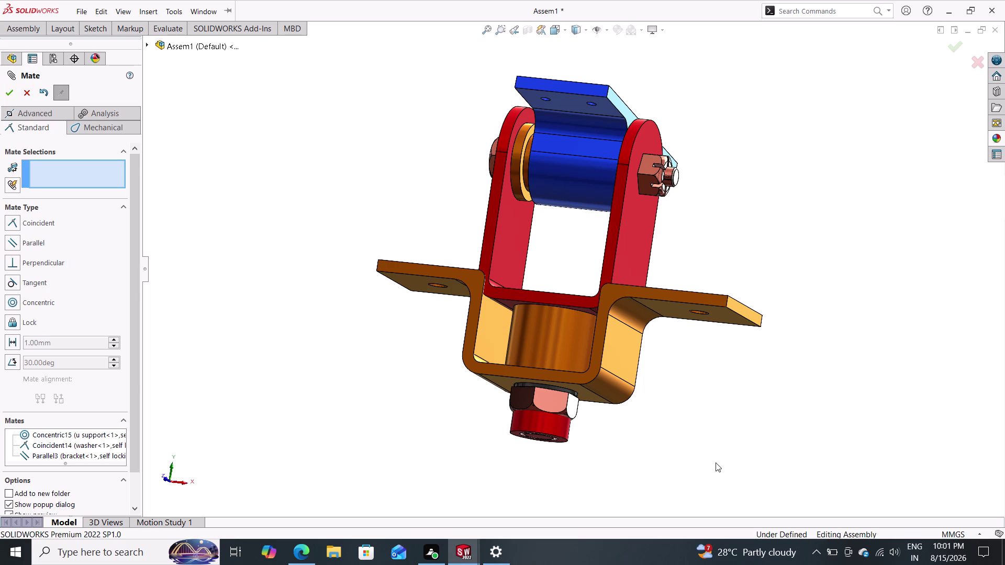
right_drag(588, 445, 589, 429)
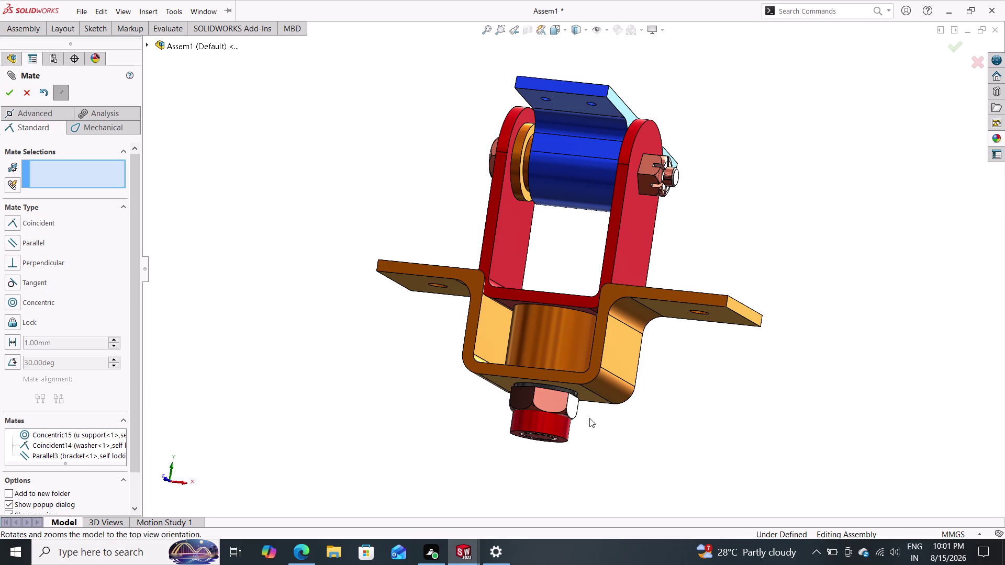
right_drag(588, 428, 591, 400)
middle_drag(596, 421, 605, 375)
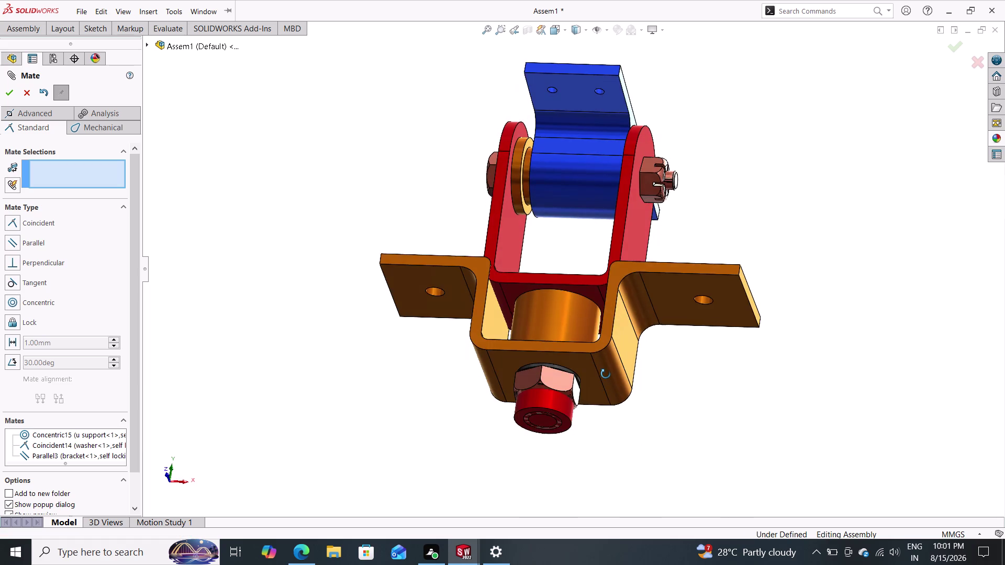
middle_drag(606, 374, 607, 466)
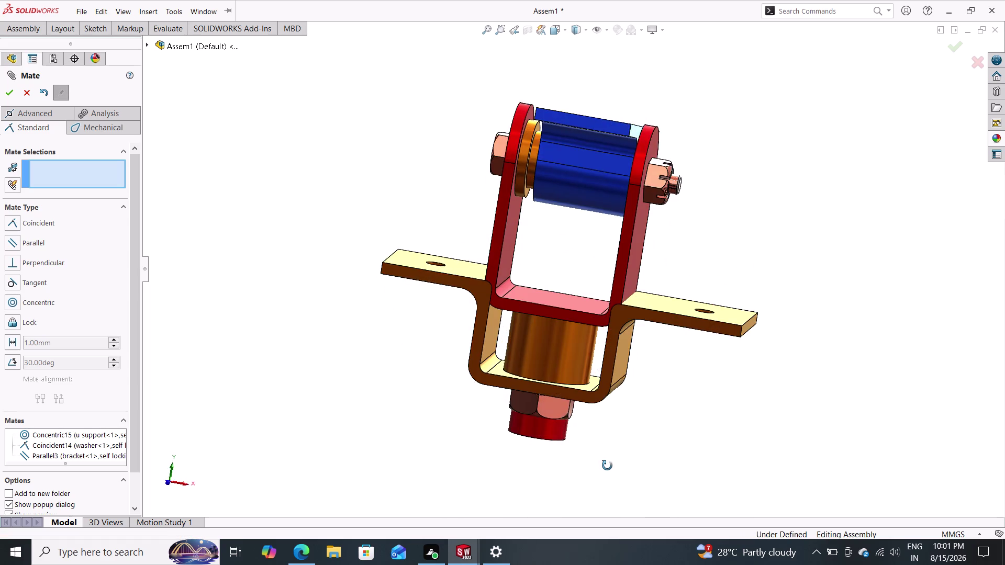
middle_drag(607, 466, 603, 200)
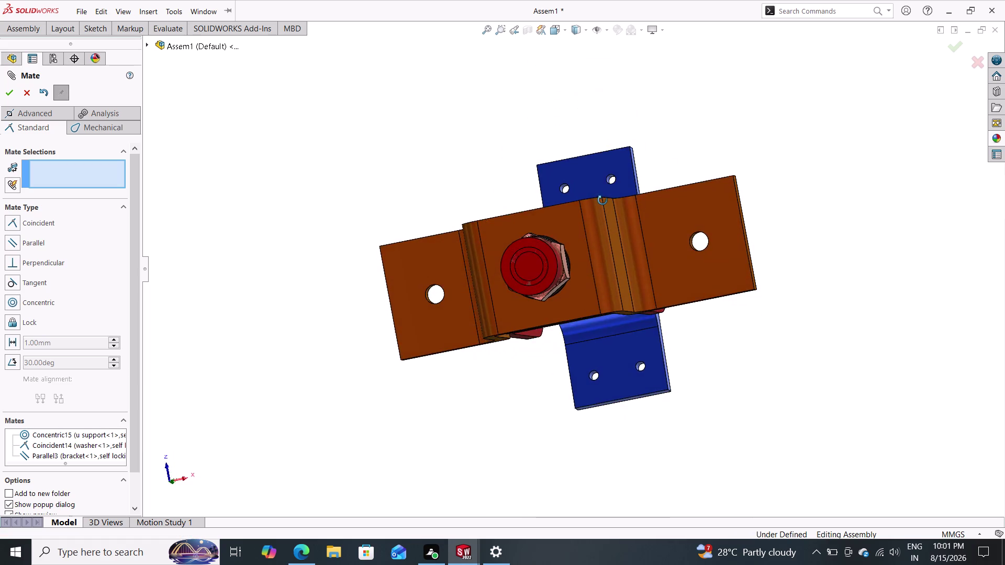
middle_drag(603, 201, 606, 434)
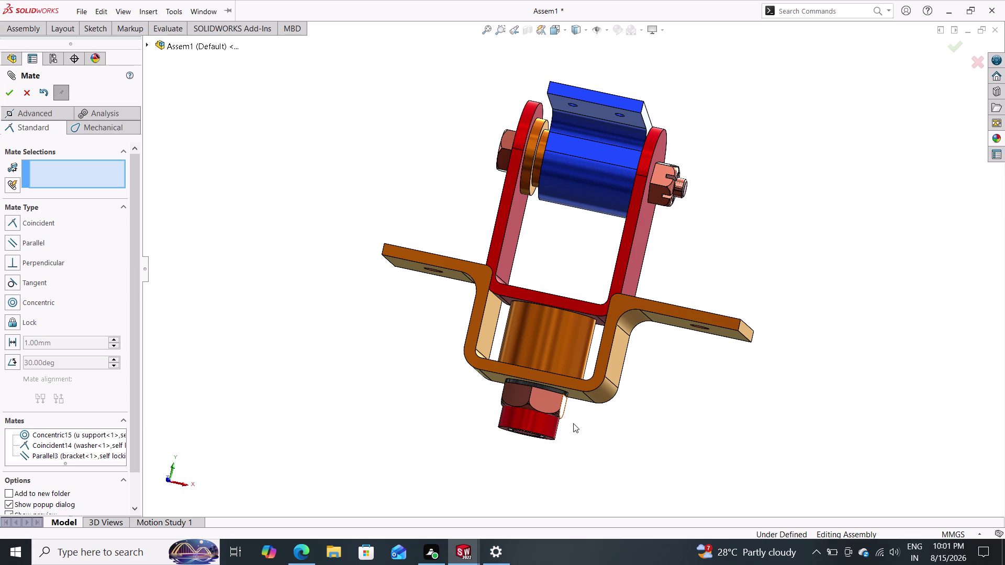
middle_drag(594, 442, 597, 294)
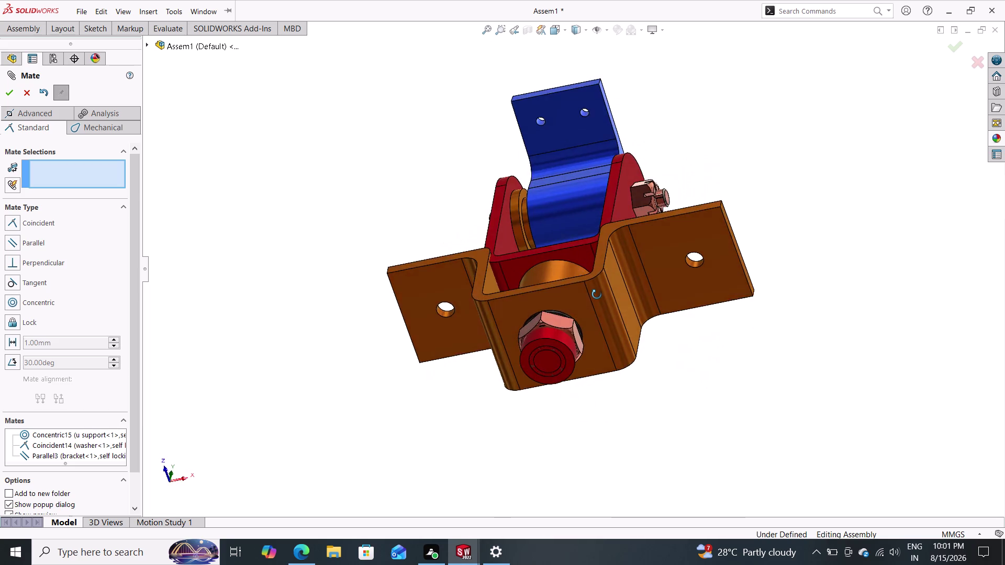
middle_drag(596, 295, 622, 420)
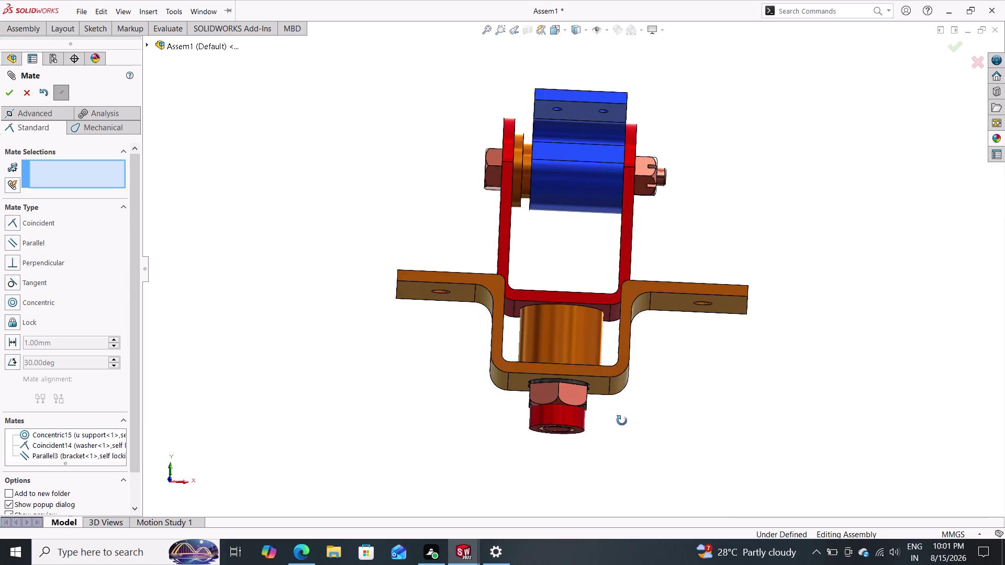
middle_drag(623, 421, 621, 421)
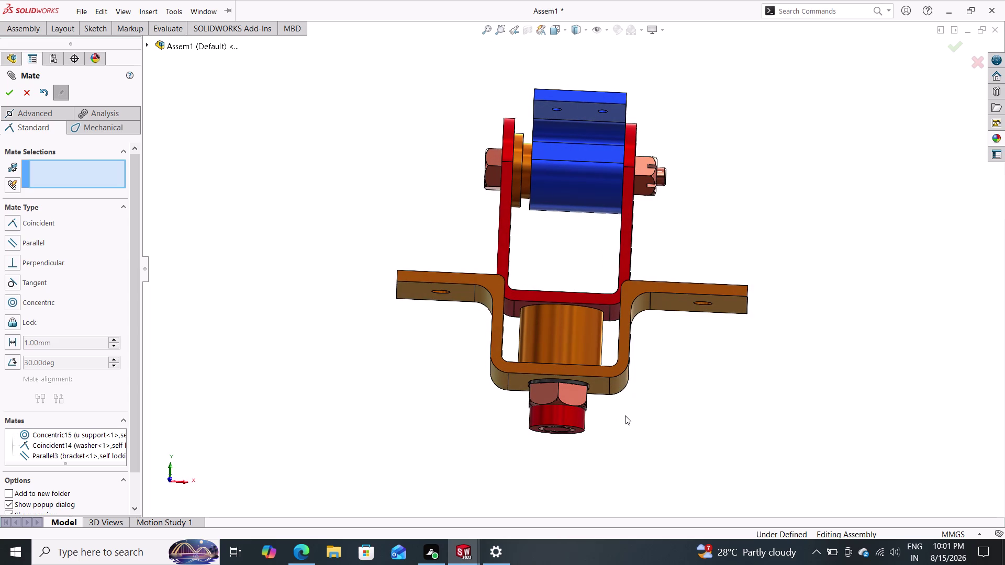
key(ctrl+z)
key(ctrl+z)
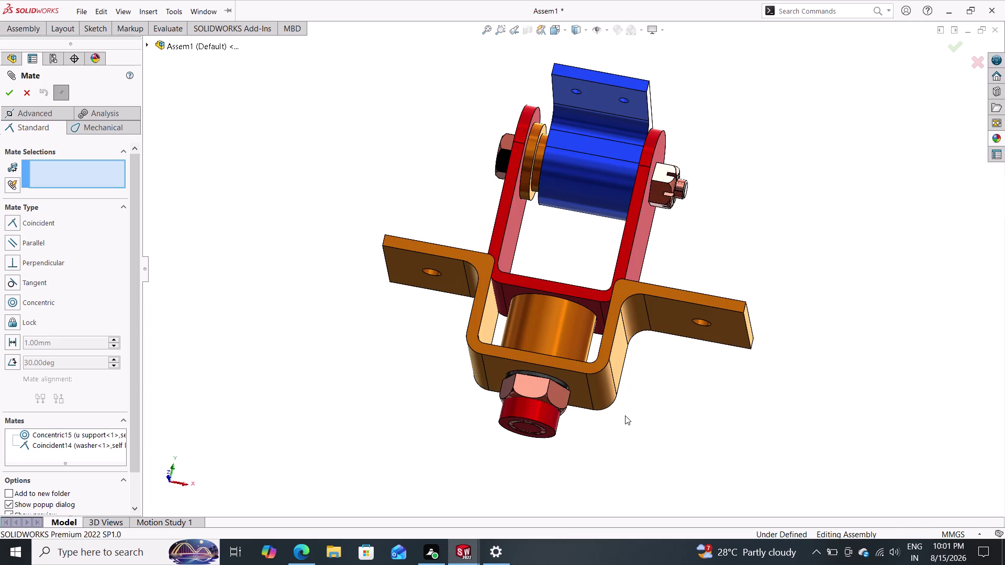
key(ctrl+z)
key(ctrl+z)
key(ctrl+z)
middle_drag(419, 419, 416, 380)
middle_drag(424, 403, 412, 368)
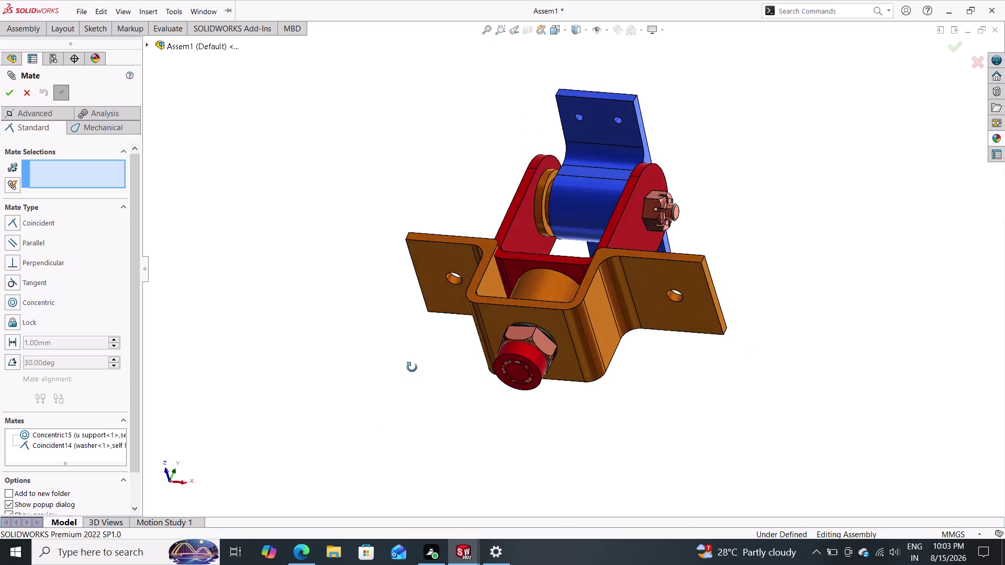
middle_drag(412, 369, 363, 487)
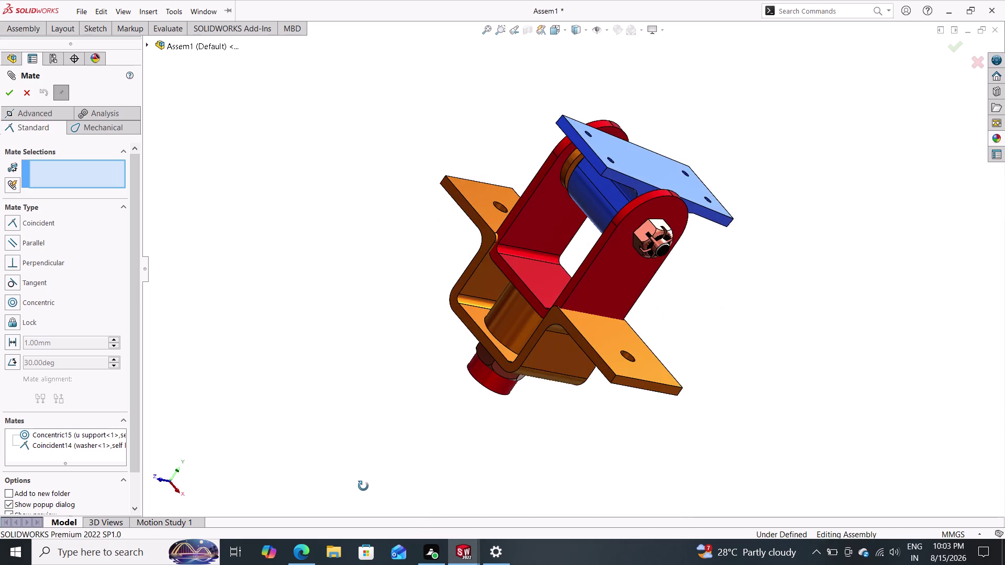
middle_drag(364, 486, 398, 430)
Switch to the u support part window and orbit it to face the shaft end.
click(460, 557)
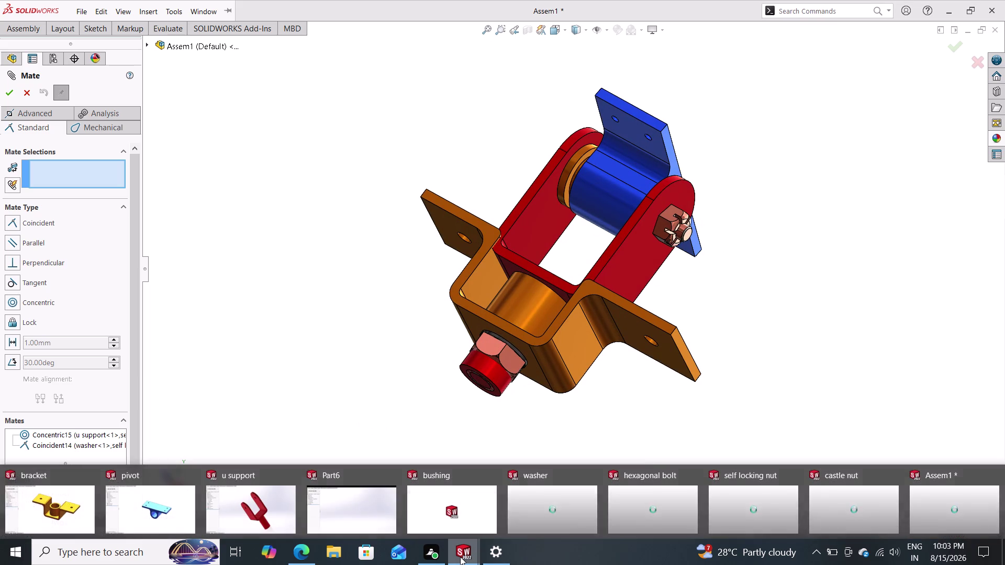
click(259, 496)
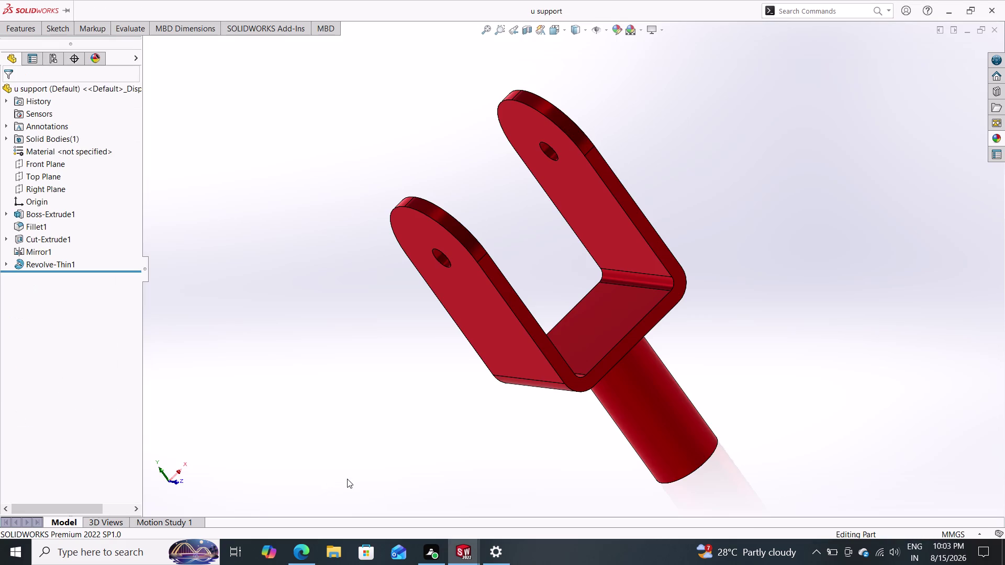
middle_drag(374, 480, 341, 376)
middle_drag(388, 355, 326, 297)
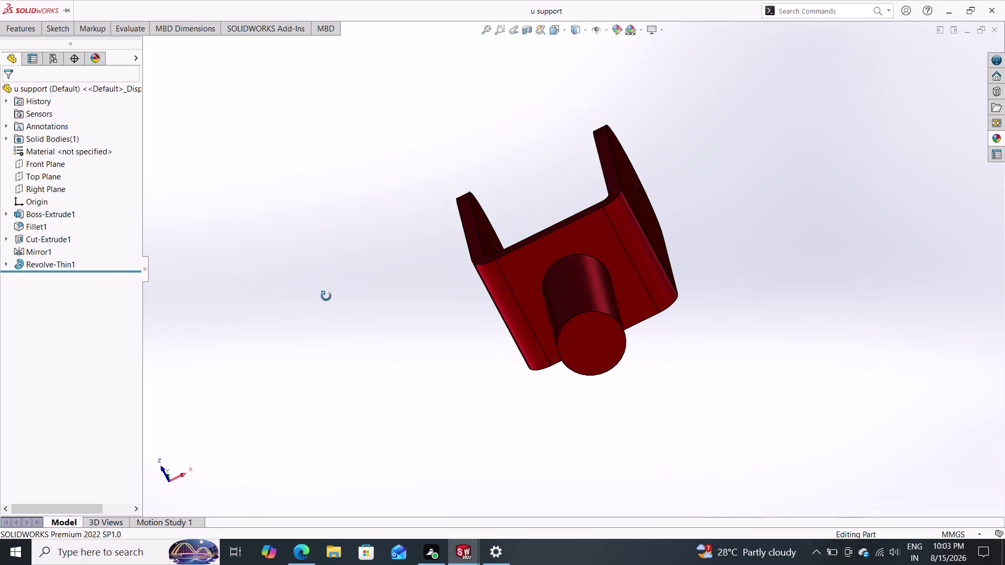
middle_drag(326, 297, 322, 201)
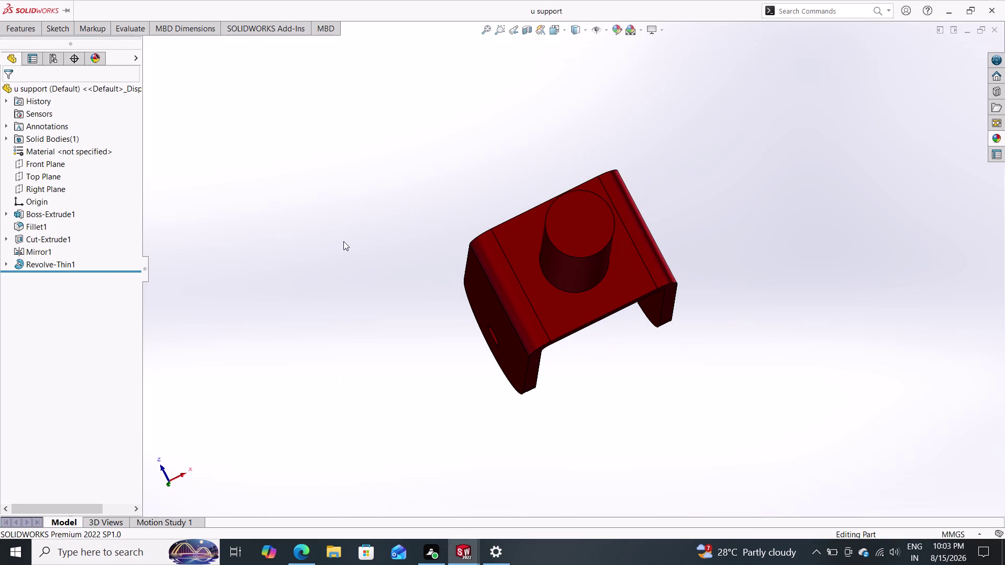
Start Sketch4 on the circular end face of Revolve-Thin1, viewed normal to it.
click(52, 29)
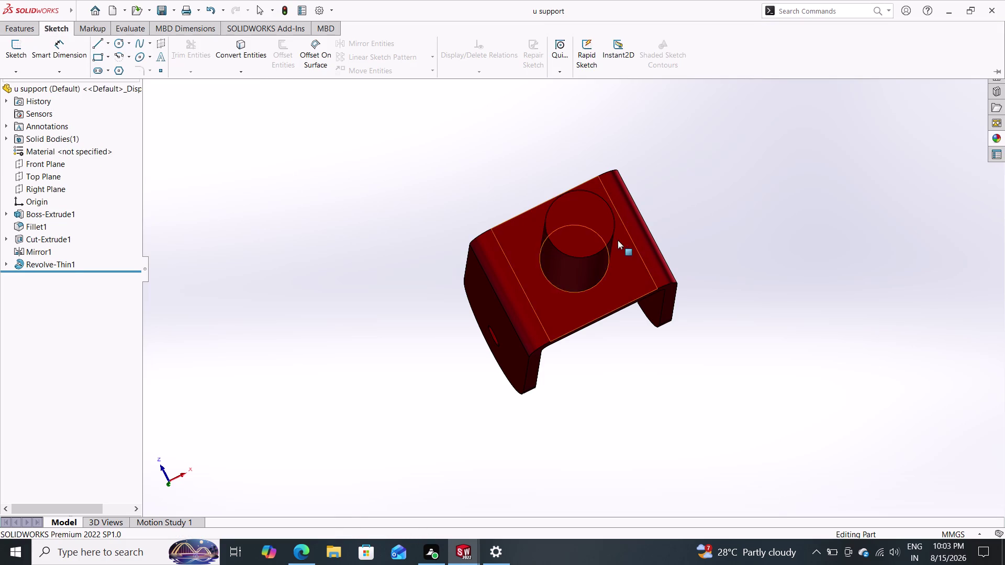
click(586, 218)
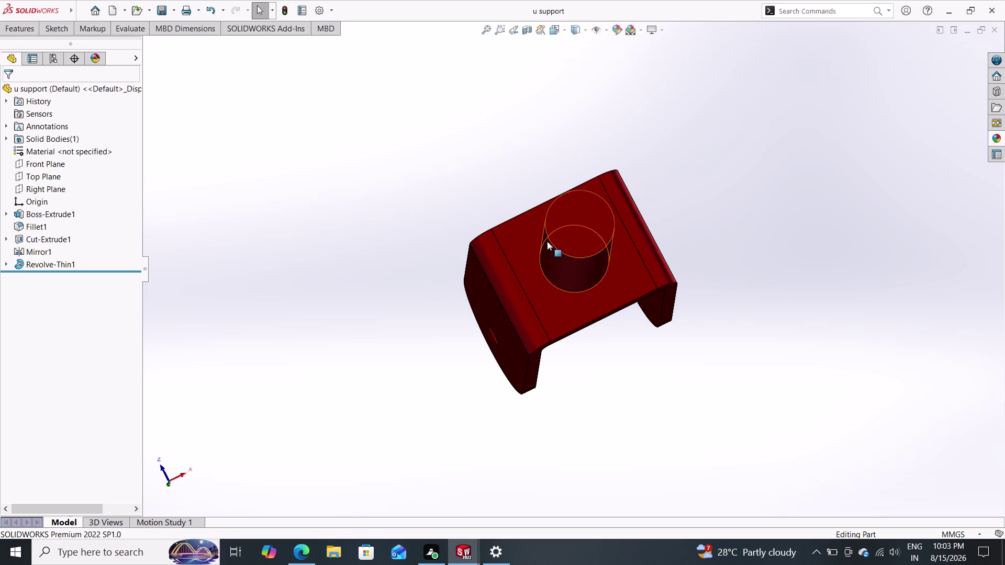
click(576, 225)
click(622, 197)
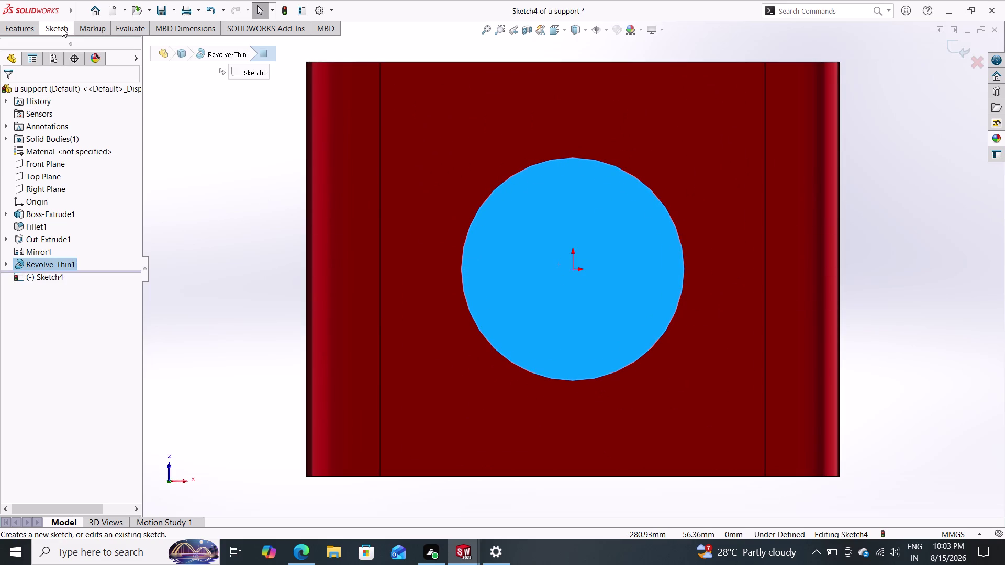
Draw a circle centred on the origin of the end-face sketch.
click(62, 27)
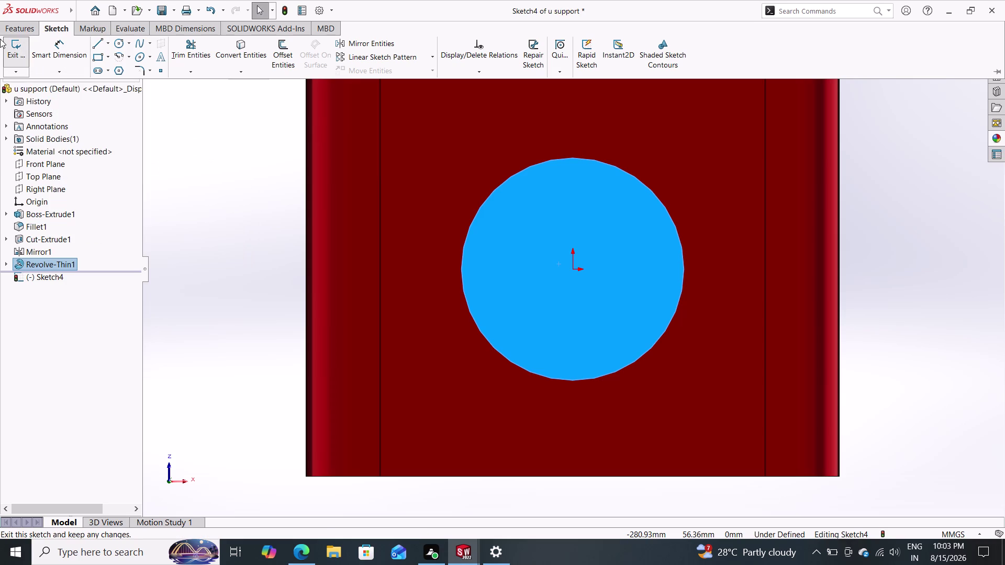
click(116, 43)
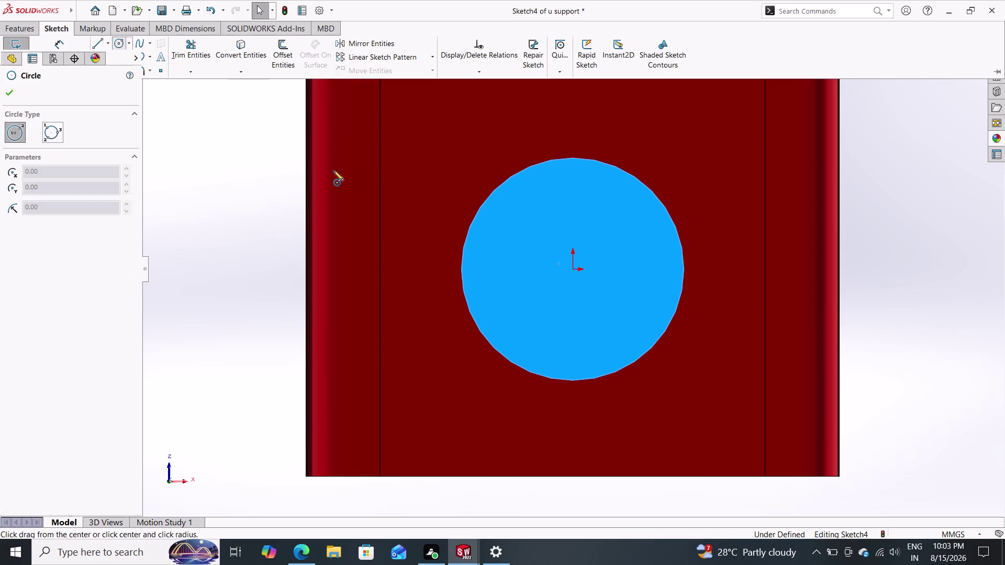
click(574, 269)
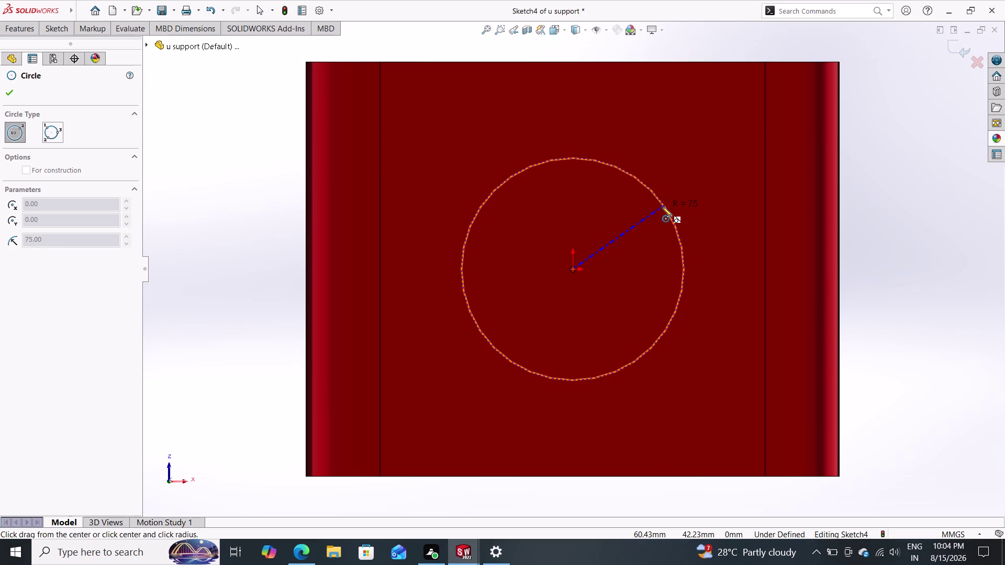
click(680, 179)
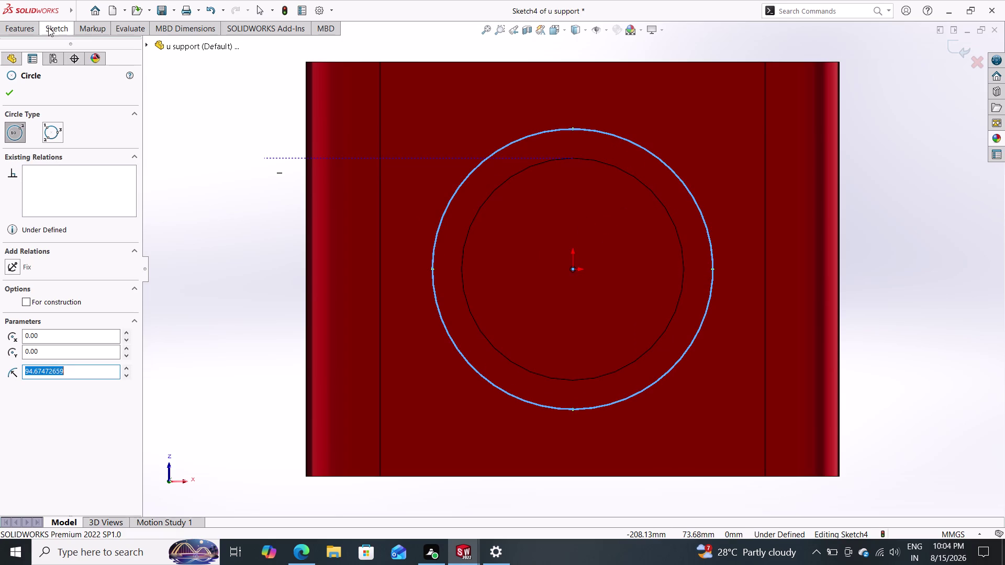
click(48, 27)
drag(67, 47, 85, 51)
click(457, 188)
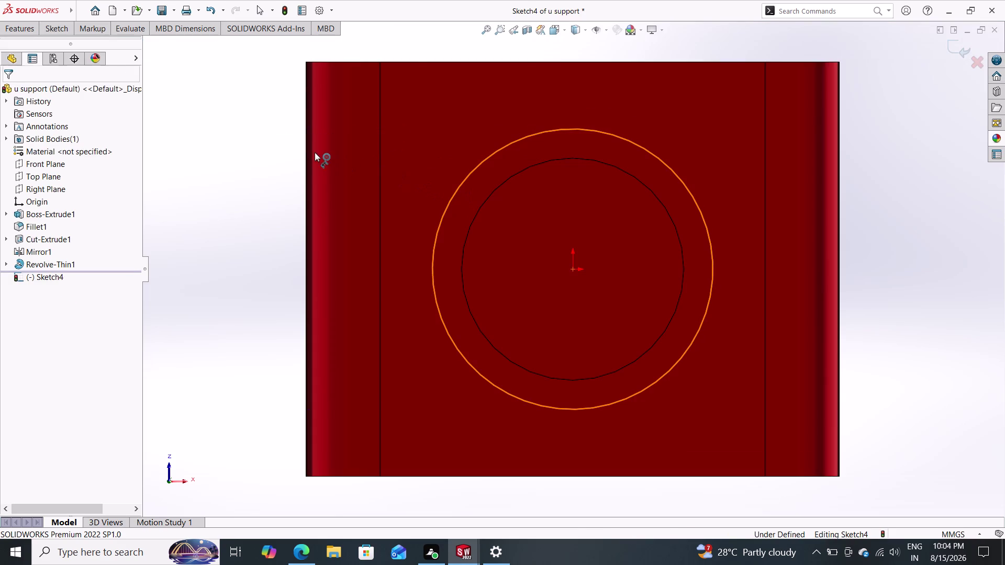
Dimension the circle to a 75 mm diameter and orbit to view it in 3D.
click(249, 166)
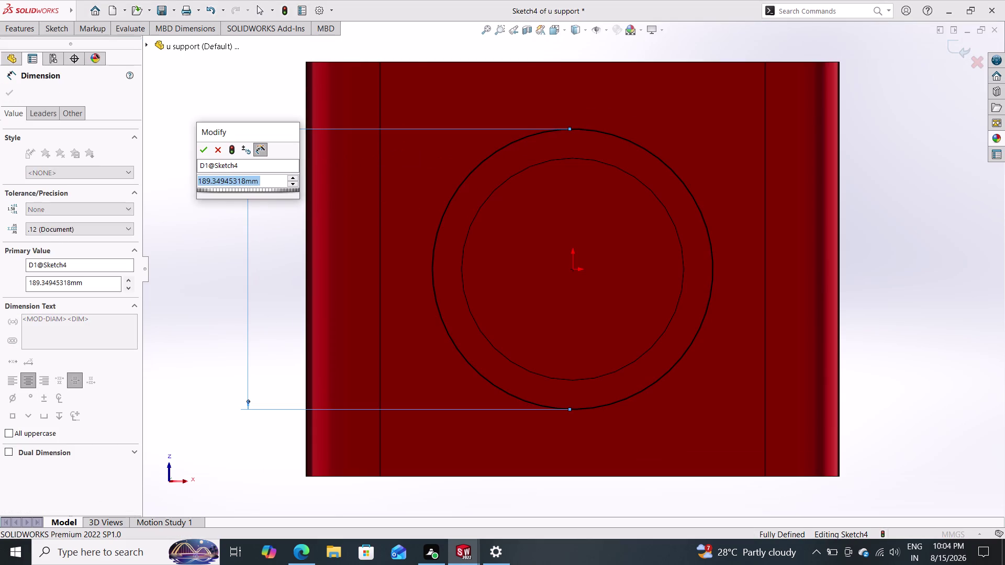
text(75)
key(Return)
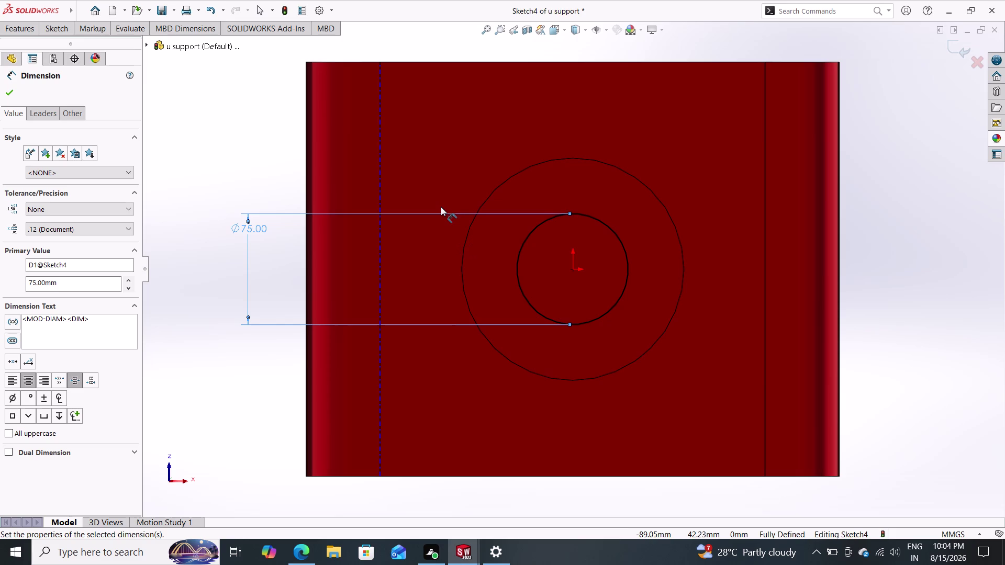
scroll(down, 3)
scroll(up, 3)
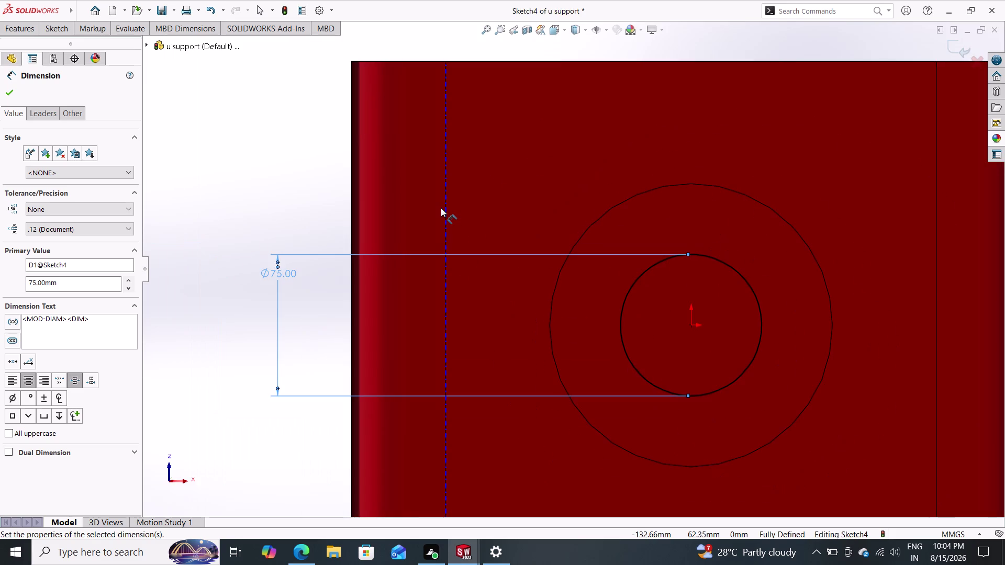
scroll(up, 3)
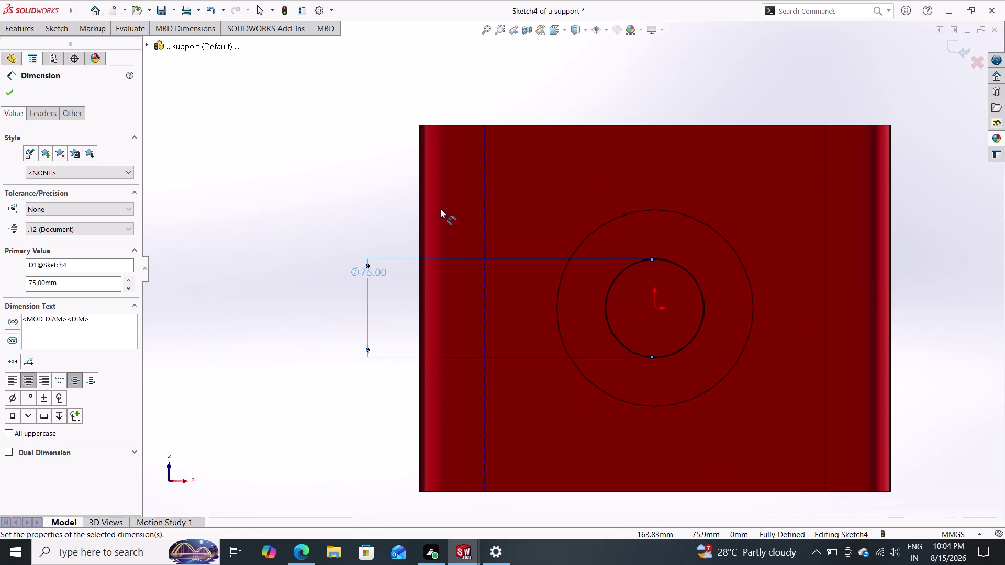
middle_drag(440, 209, 430, 228)
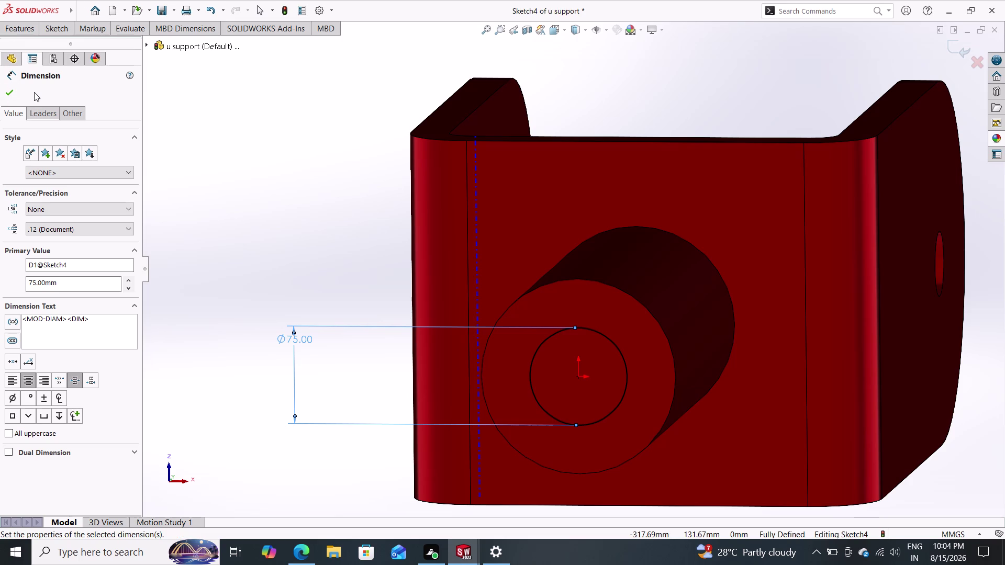
Back out of the active commands and delete the Ø75.00 diameter dimension.
key(grave)
key(Escape)
key(Escape)
key(Escape)
key(ctrl+z)
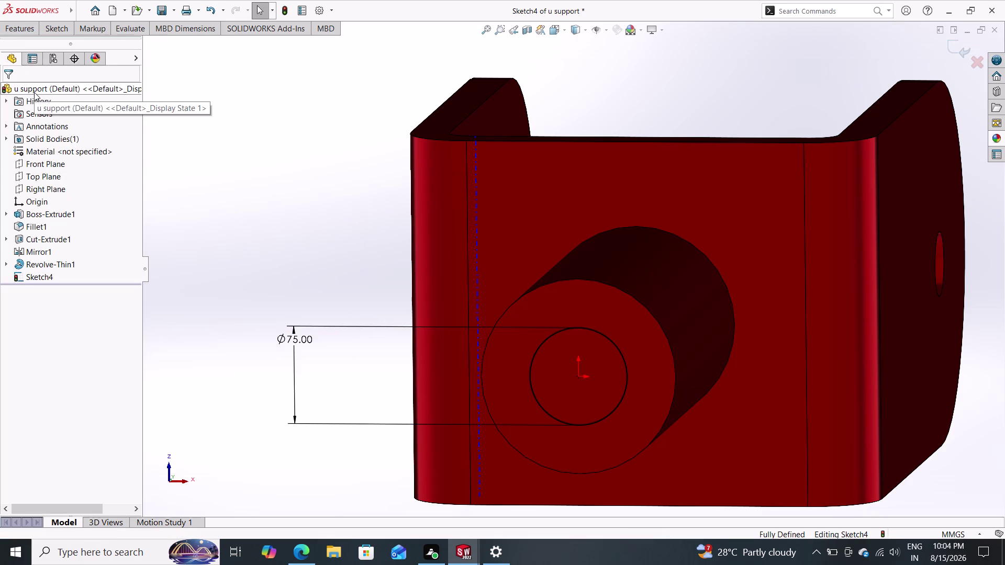
key(Escape)
key(Escape)
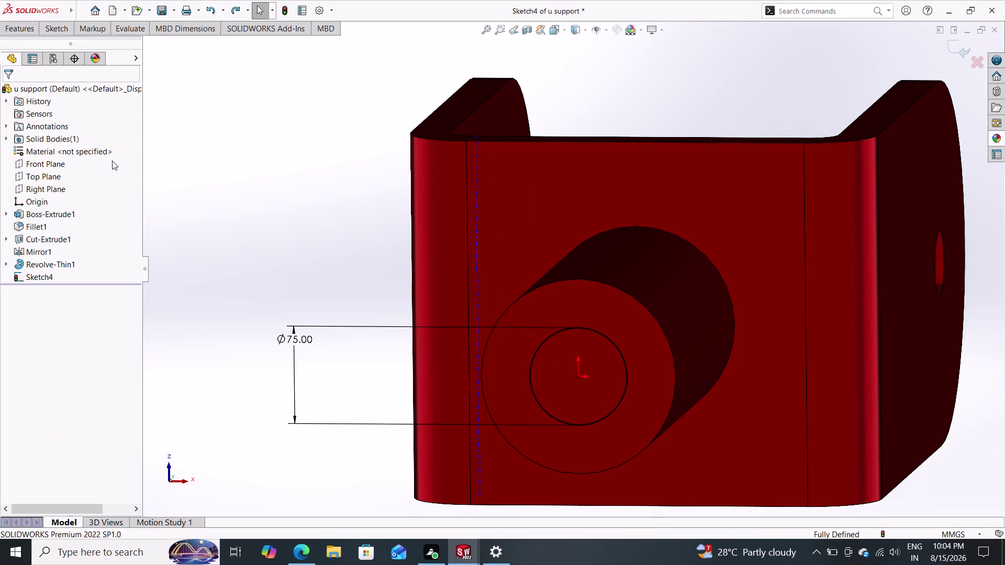
drag(112, 161, 215, 259)
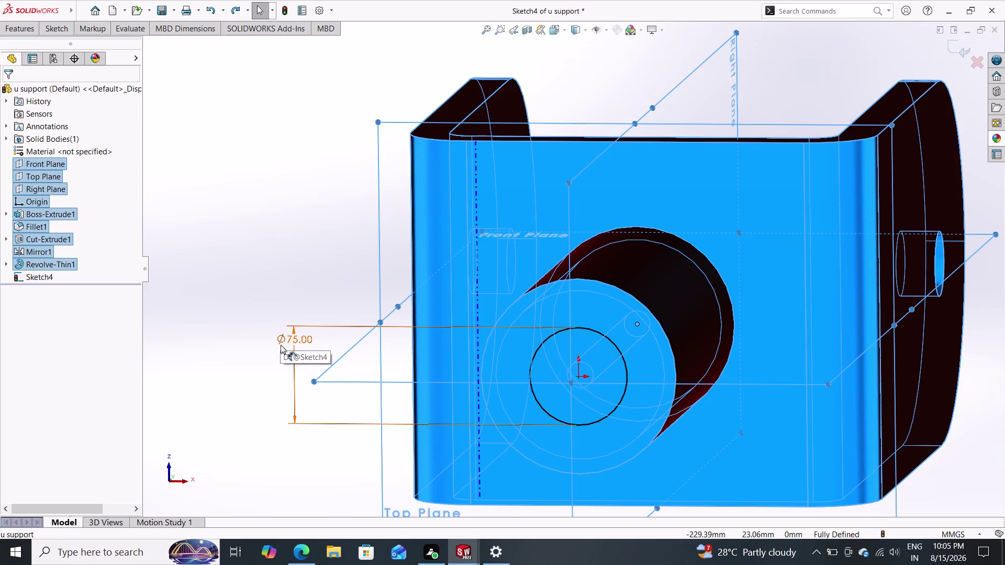
key(Escape)
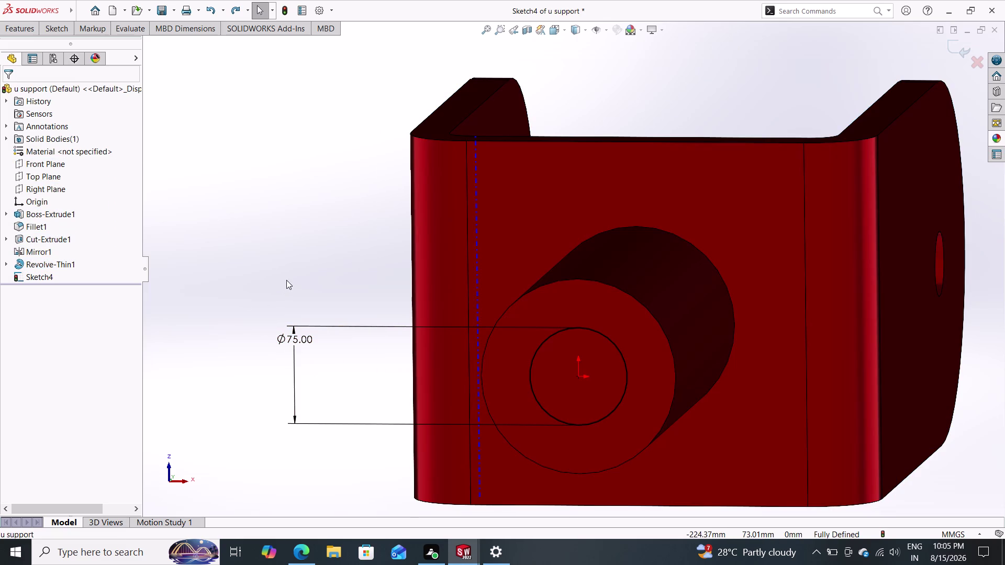
click(295, 359)
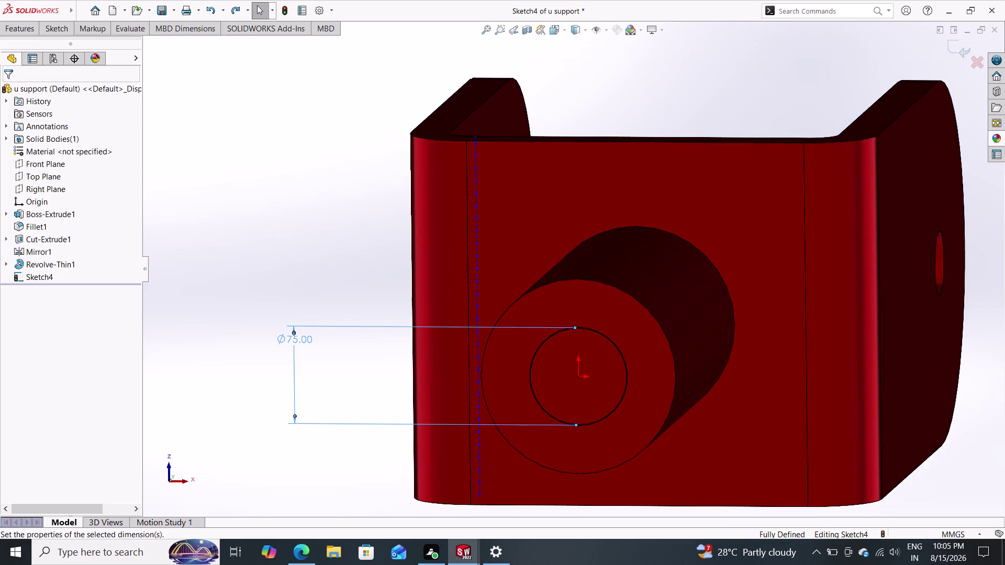
key(Delete)
key(Delete)
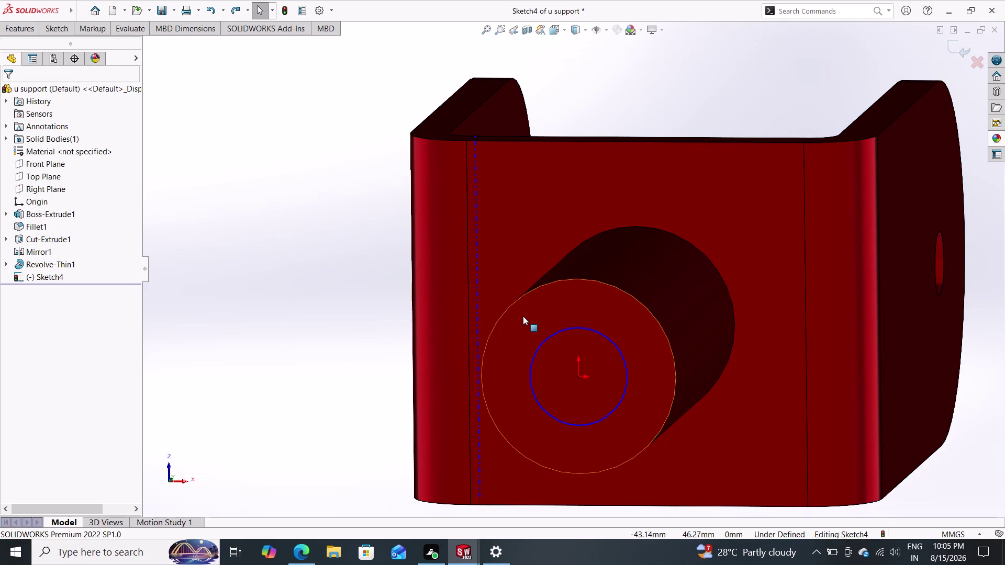
Try deleting the selected boss end face, then orbit to view the whole bracket.
click(523, 316)
key(Delete)
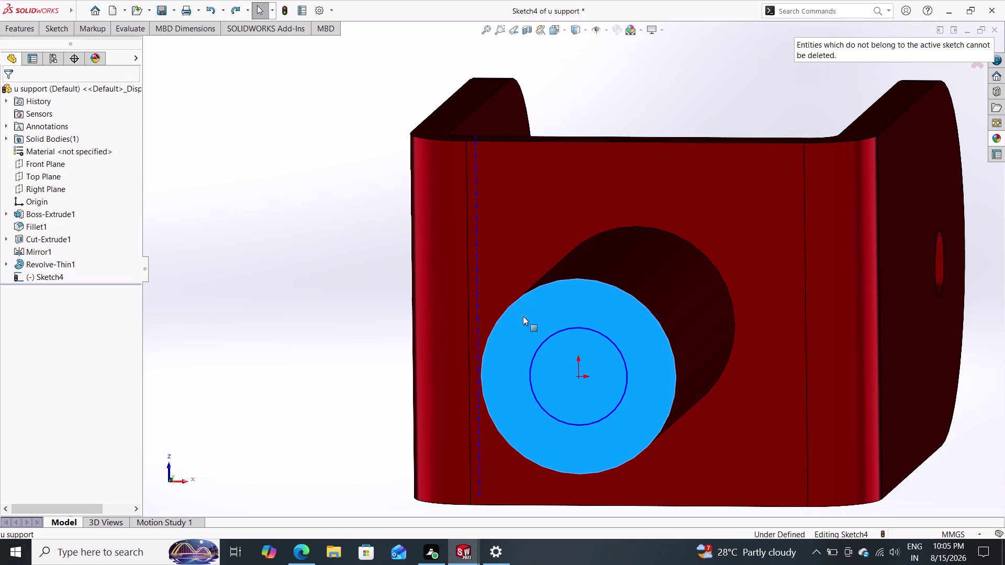
key(Delete)
key(Escape)
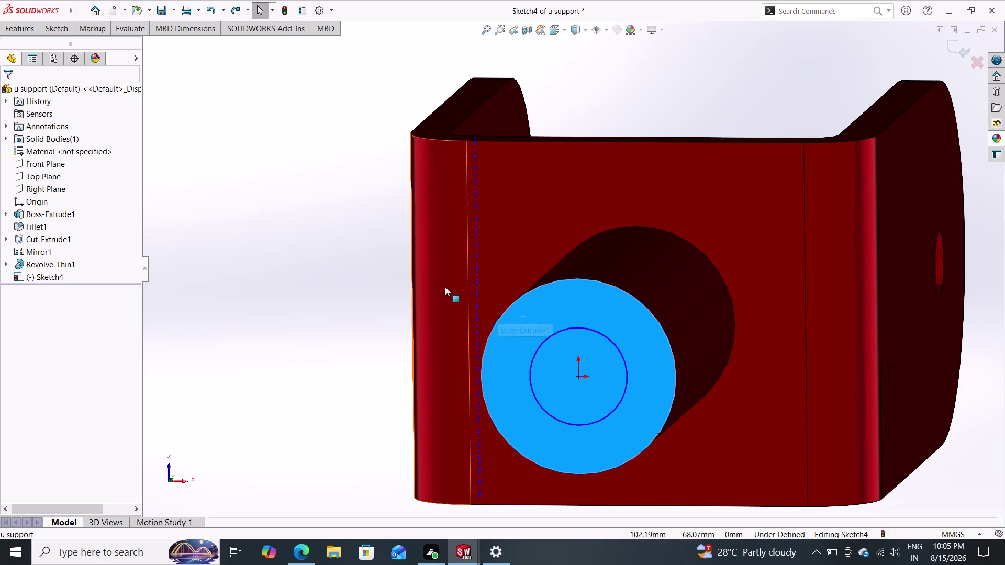
middle_drag(402, 251, 394, 279)
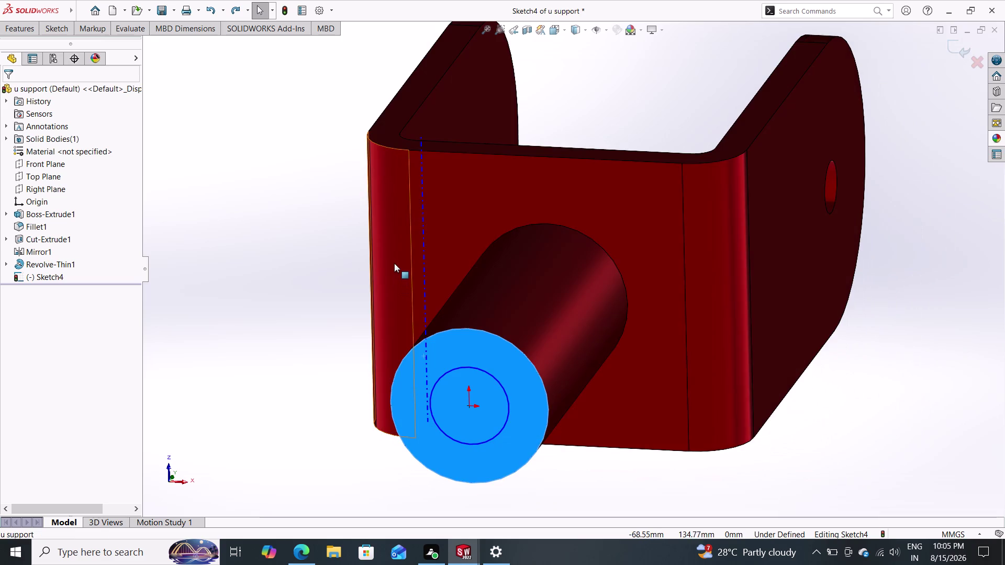
middle_drag(395, 263, 384, 283)
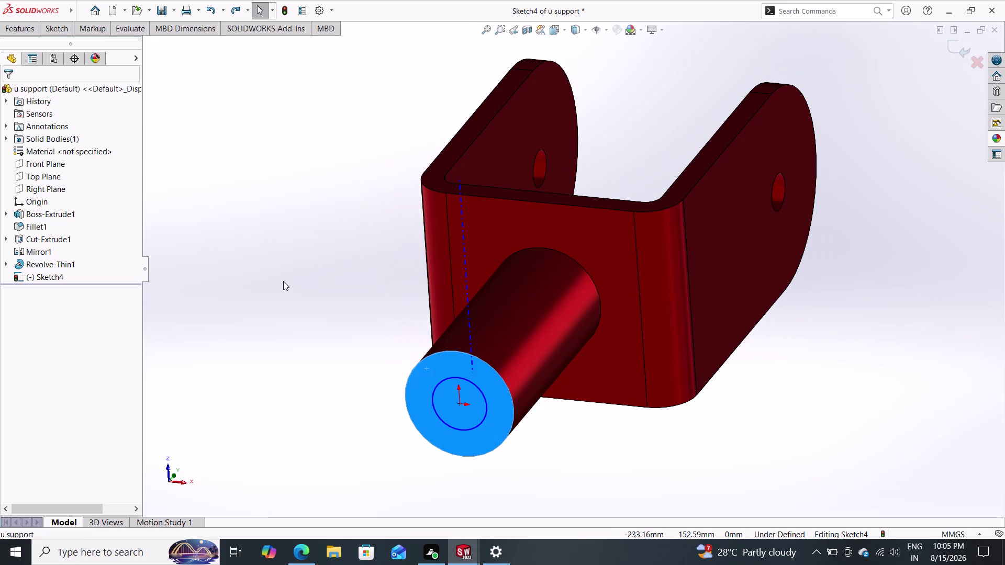
Check the right-click options for Revolve-Thin1 and the cylindrical boss surface.
click(73, 263)
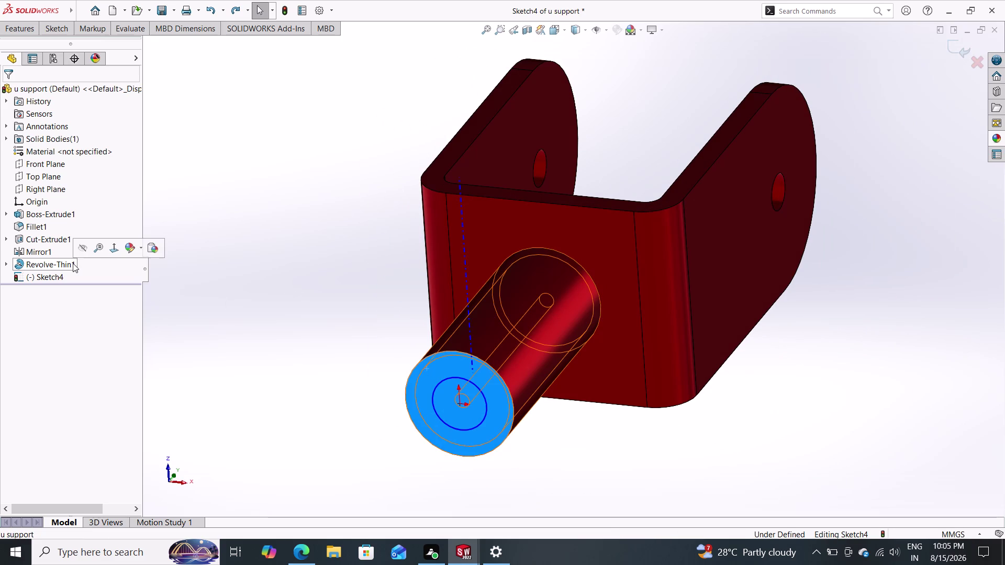
right_click(73, 264)
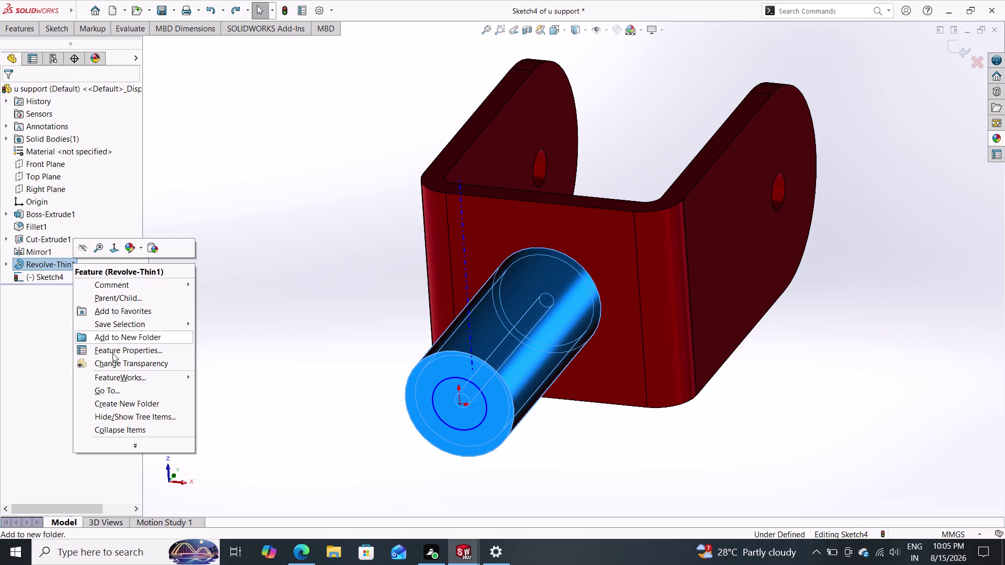
click(291, 361)
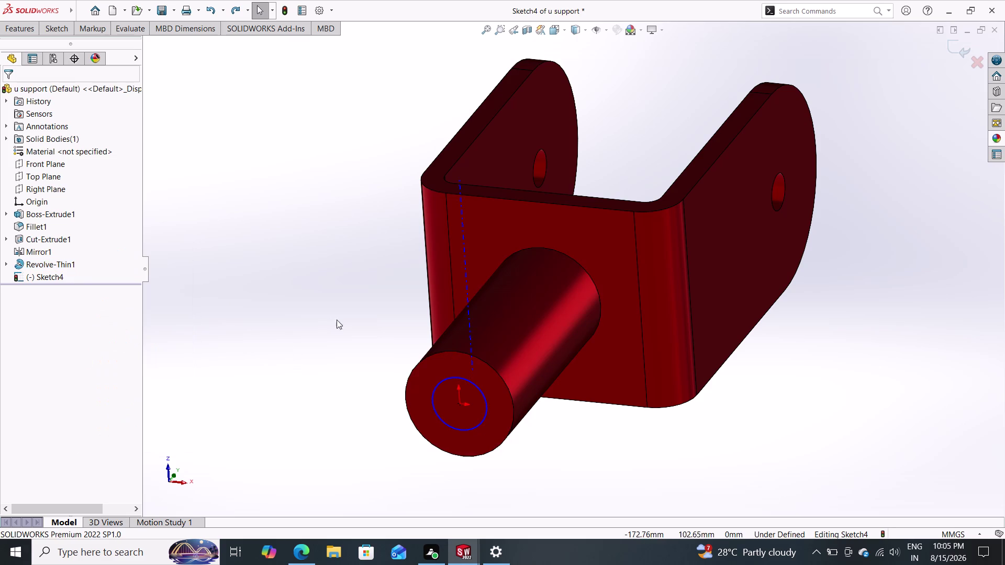
click(512, 344)
right_click(512, 344)
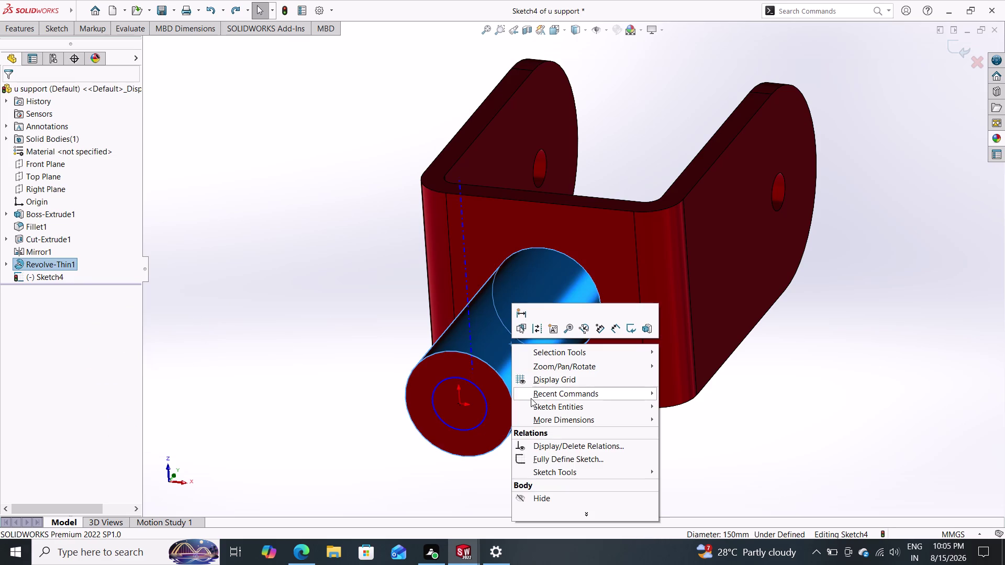
click(486, 338)
right_click(486, 338)
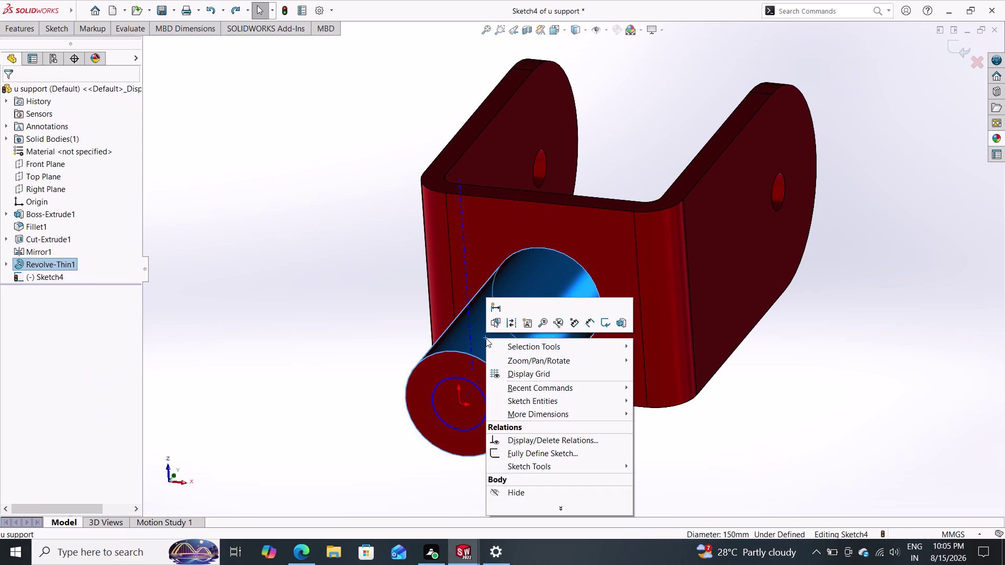
click(486, 338)
key(Escape)
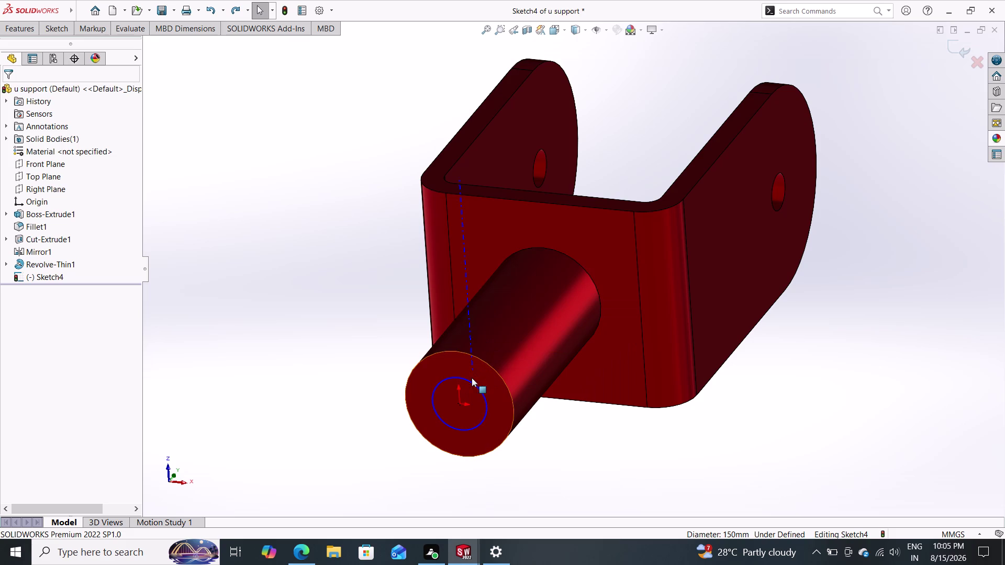
Try deleting the sketched 75 mm circle and the cylinder end circle.
click(459, 393)
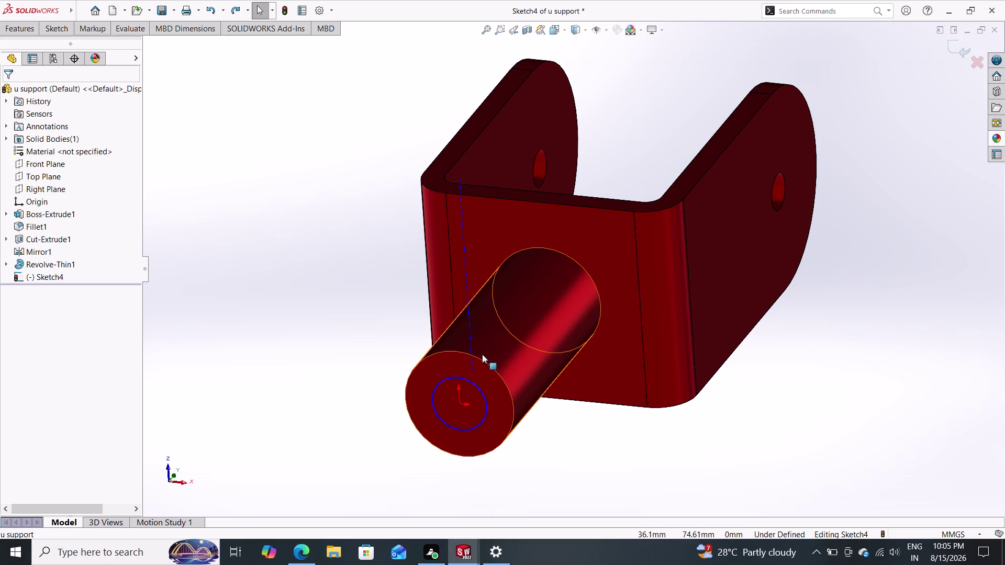
click(470, 384)
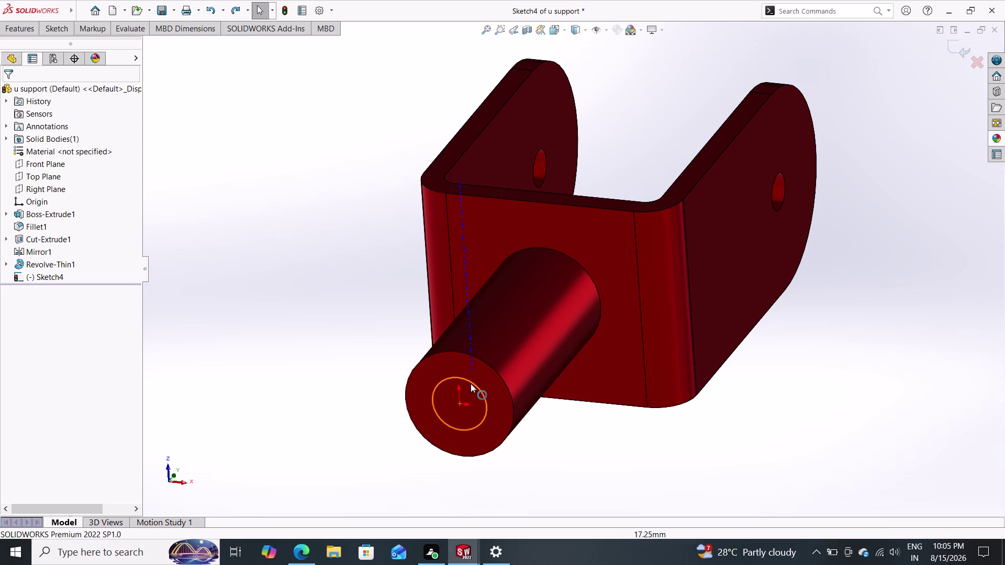
key(Delete)
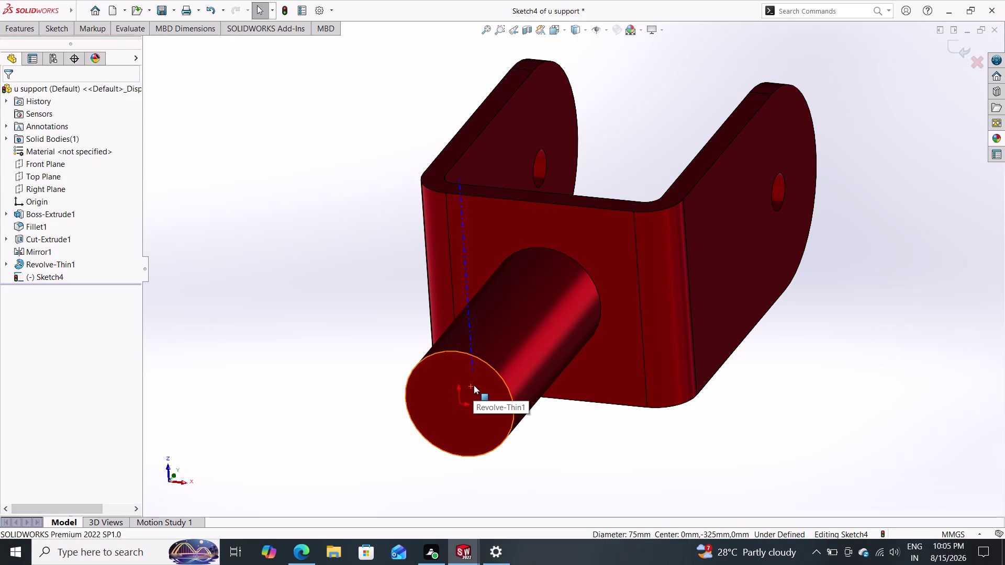
click(510, 342)
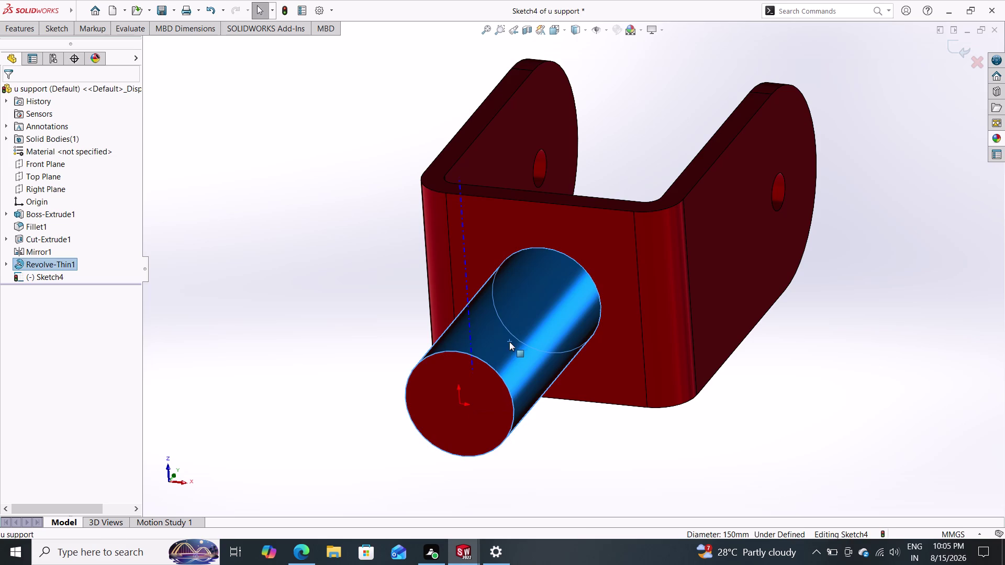
key(Delete)
key(Delete)
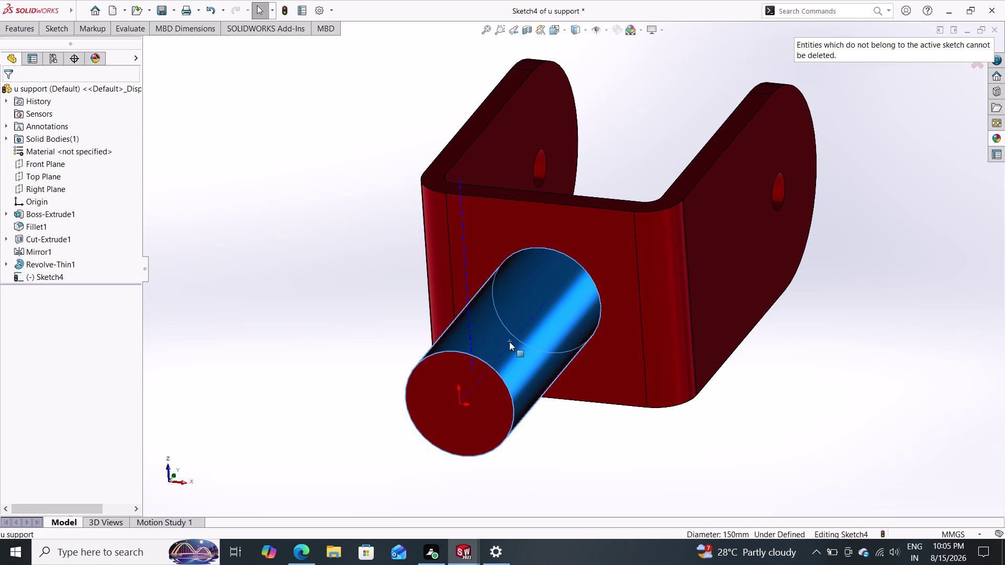
right_click(509, 342)
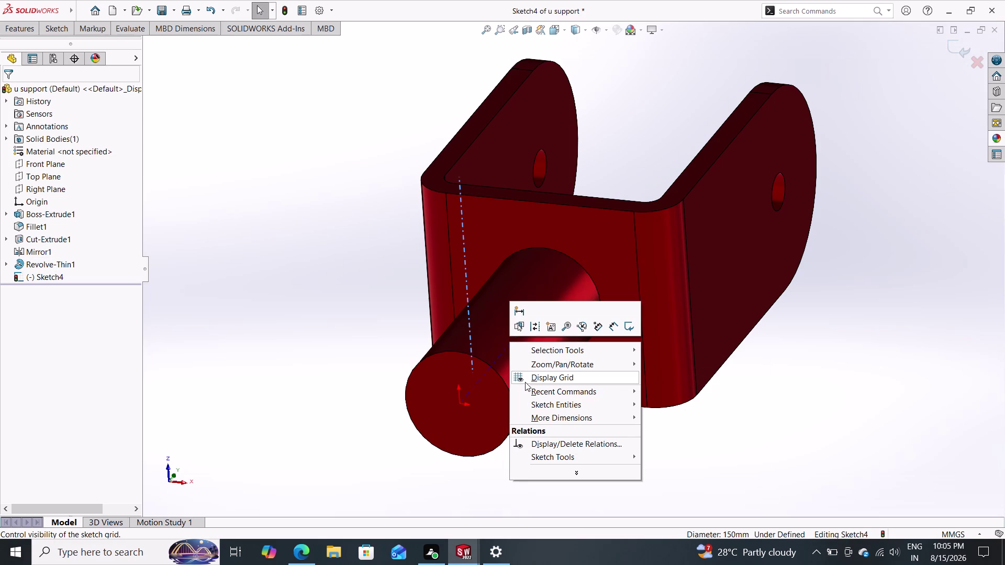
key(Escape)
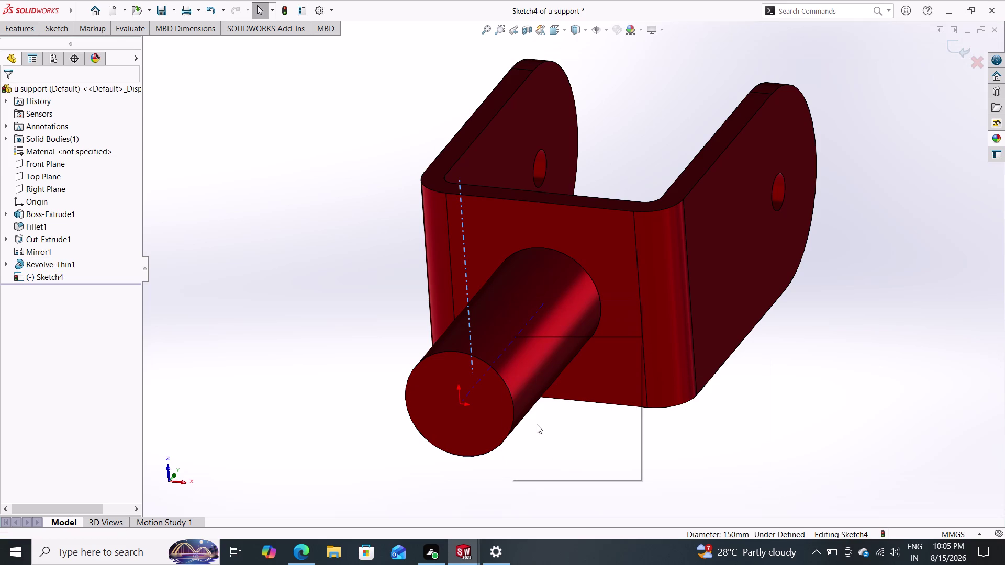
Undo the sketch edits to leave Sketch4 without keeping any changes.
key(ctrl+z)
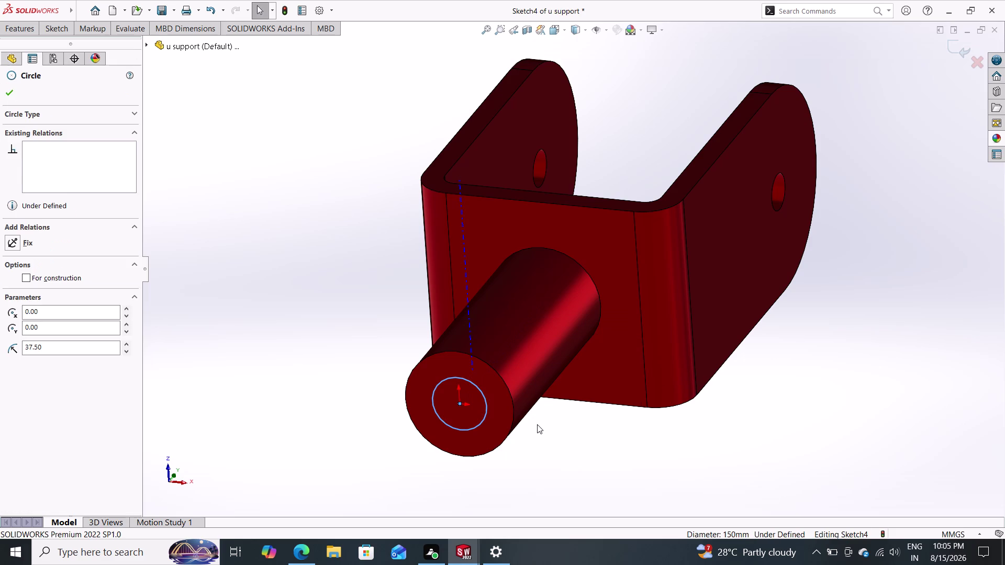
key(ctrl+z)
key(ctrl+z)
key(ctrl+z)
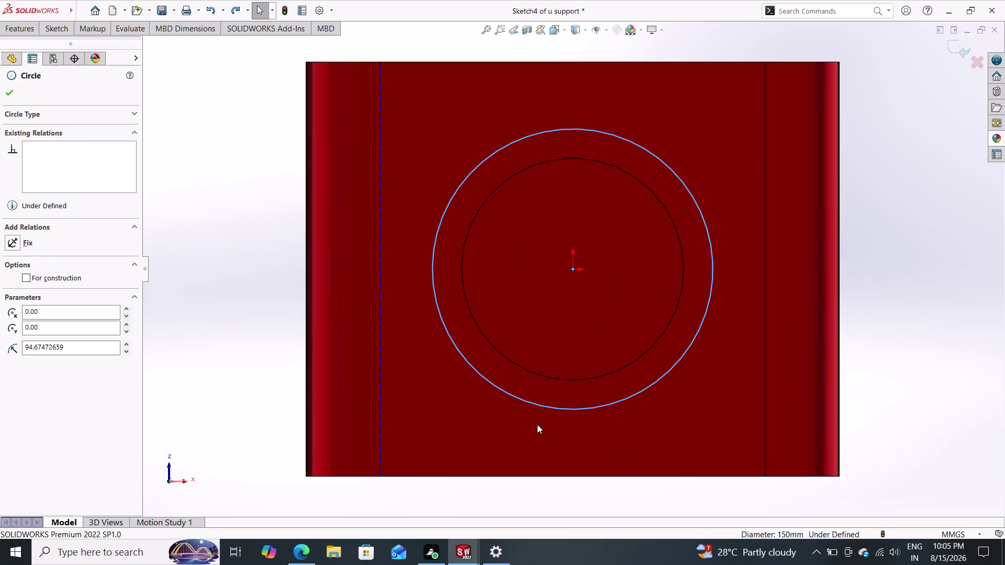
key(ctrl+z)
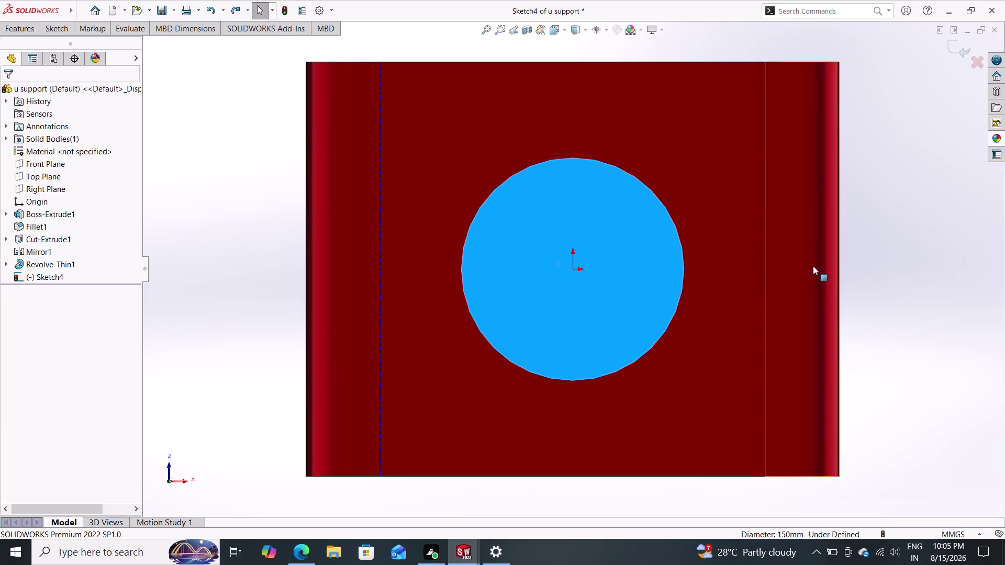
middle_drag(911, 188, 893, 234)
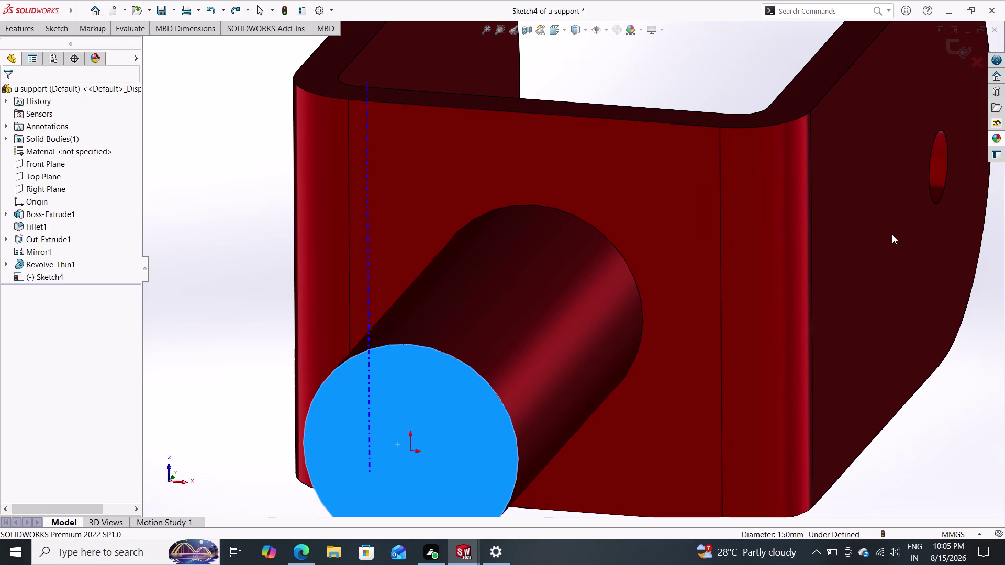
key(ctrl+z)
key(ctrl+z)
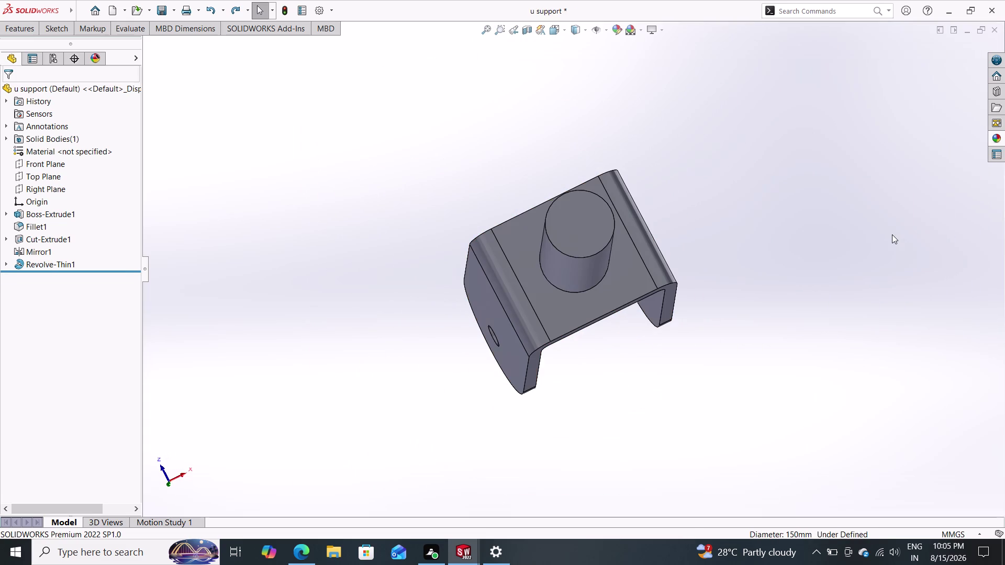
Orbit to Sketch3's base face and delete the vertical 325 mm profile line.
key(ctrl+z)
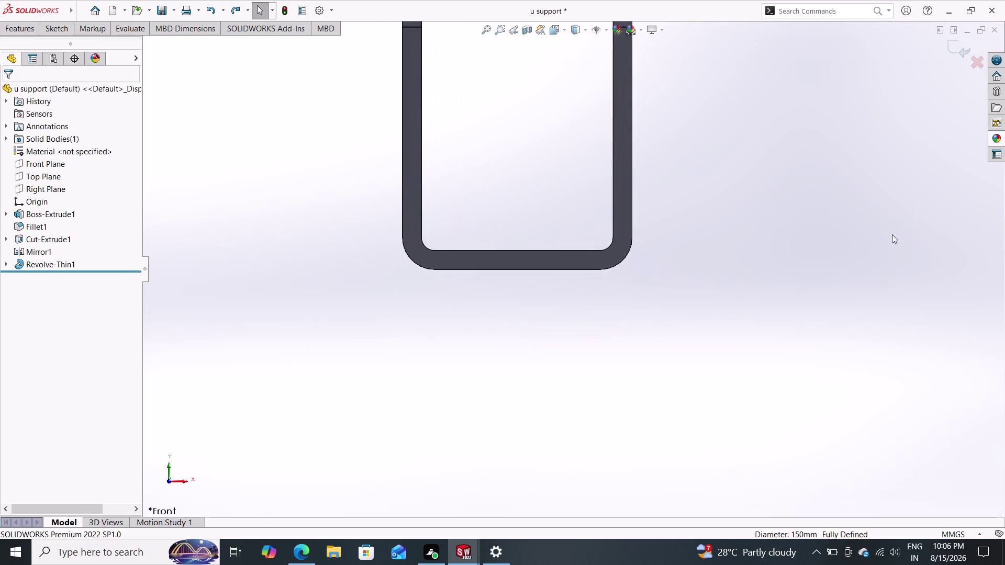
middle_drag(715, 288, 716, 246)
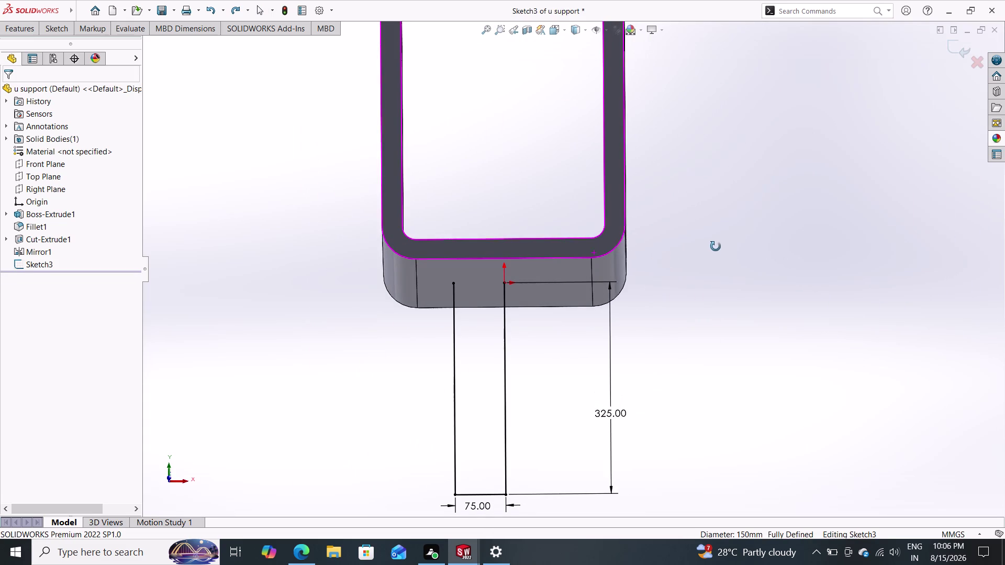
middle_drag(715, 246, 719, 141)
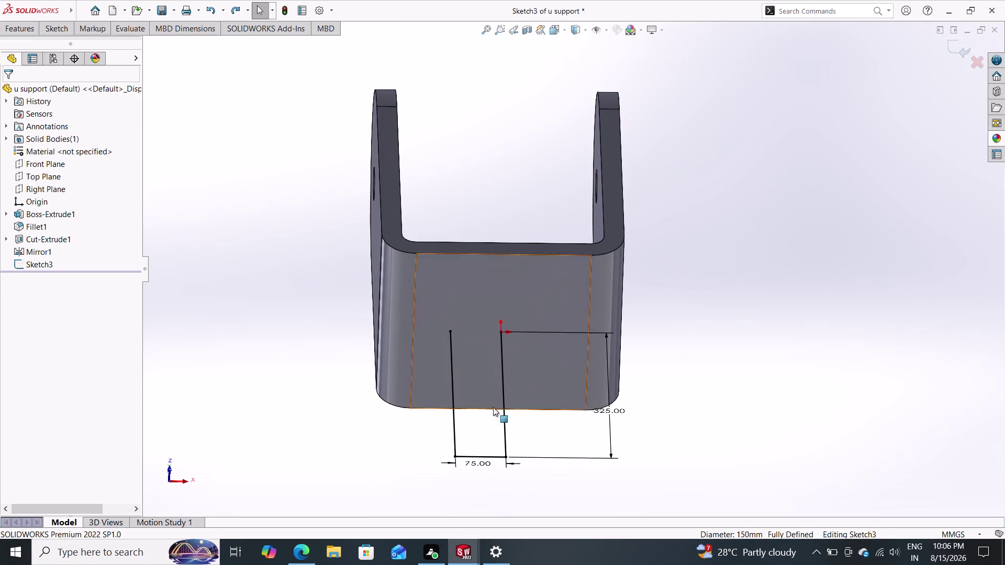
click(503, 404)
key(Delete)
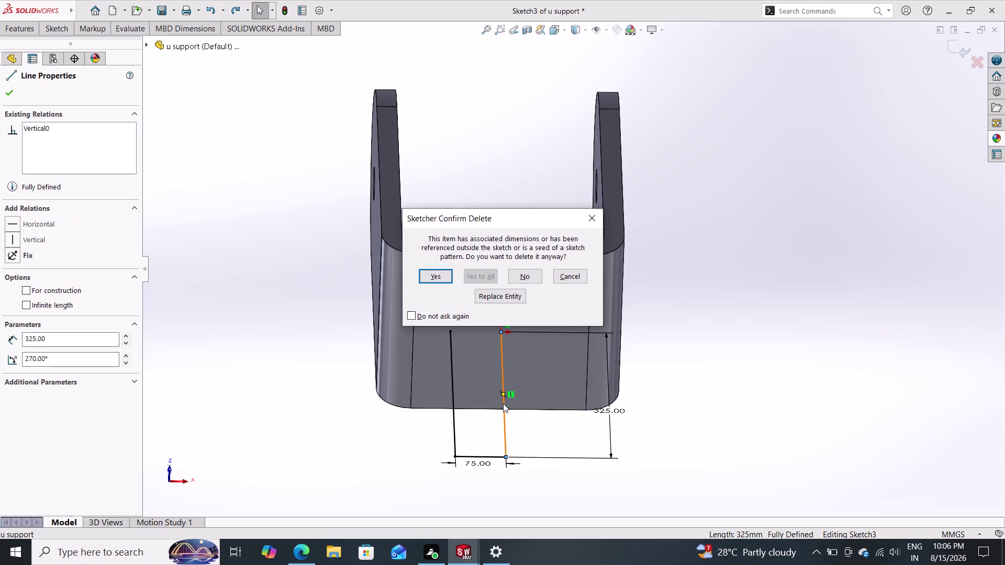
click(432, 277)
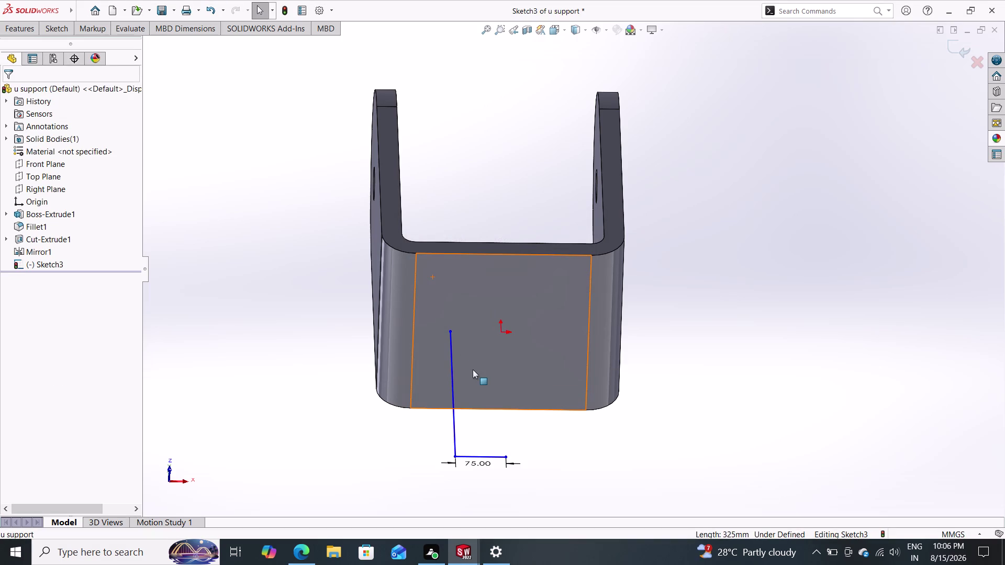
Delete the remaining vertical line and the 75 mm horizontal line.
click(451, 380)
key(Delete)
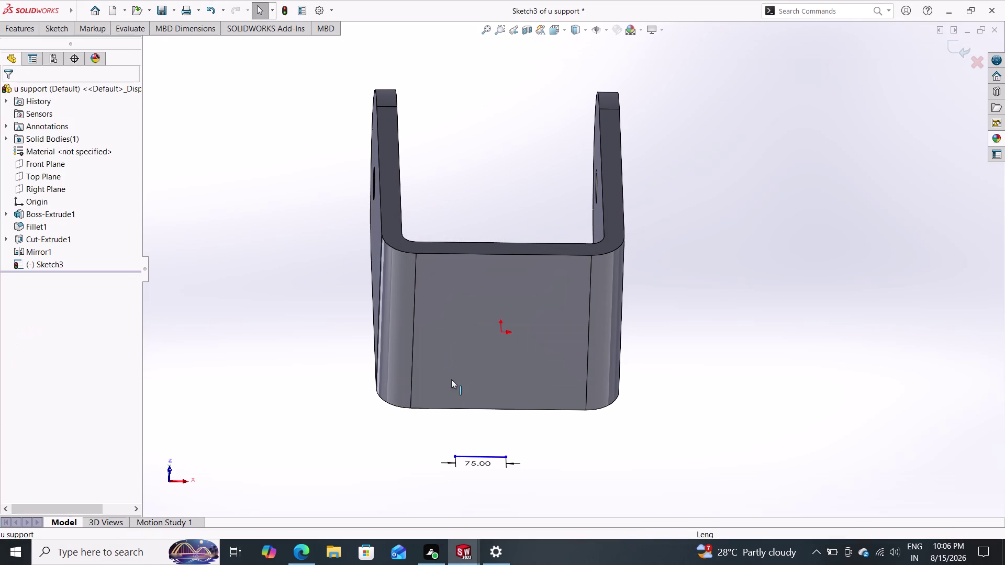
click(477, 456)
key(Delete)
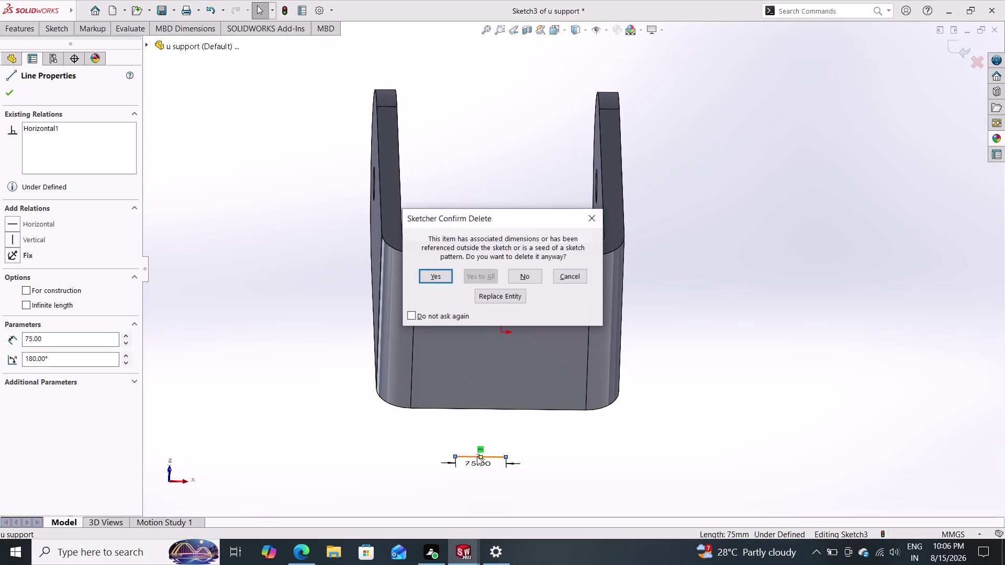
click(439, 274)
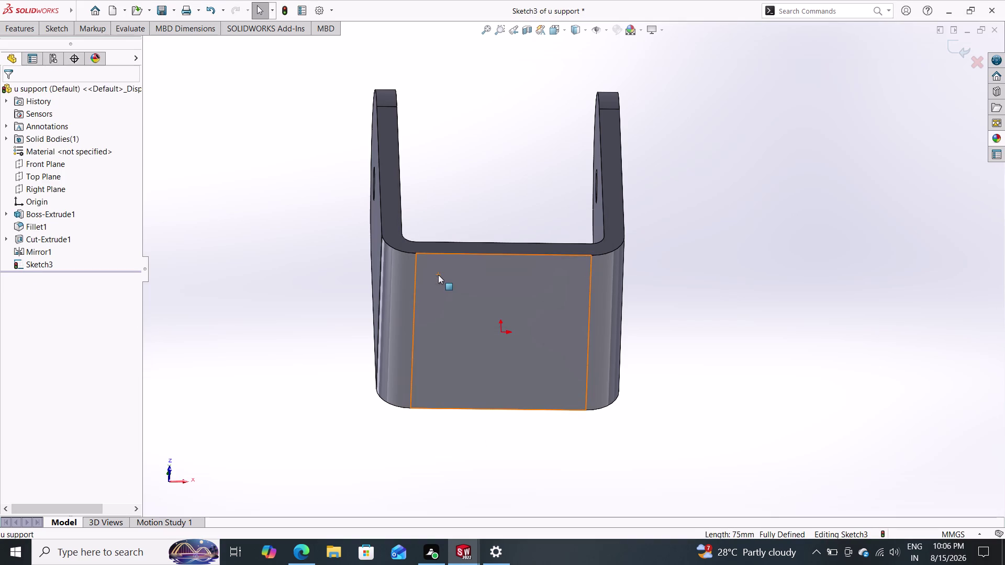
click(487, 316)
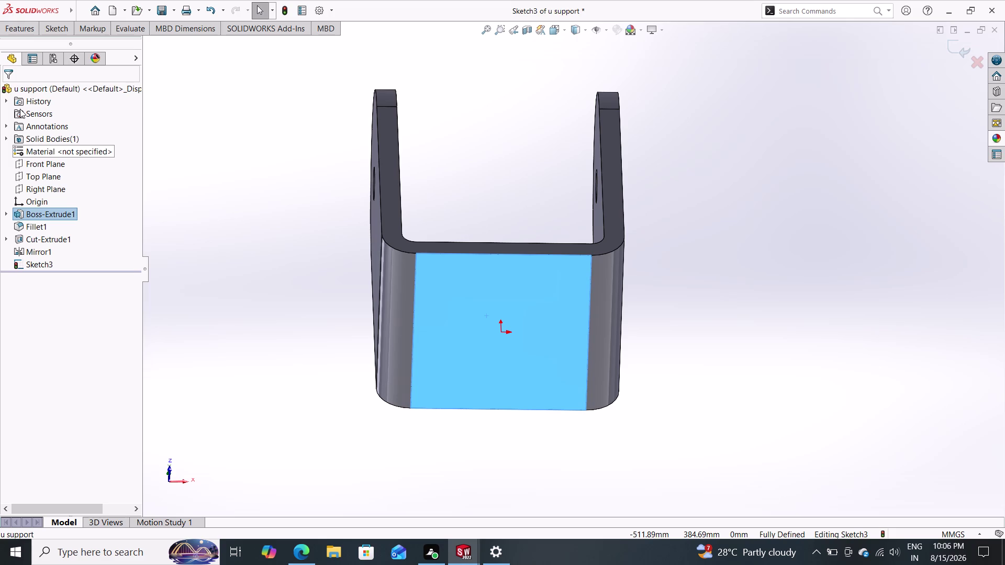
Exit the emptied Sketch3.
click(25, 38)
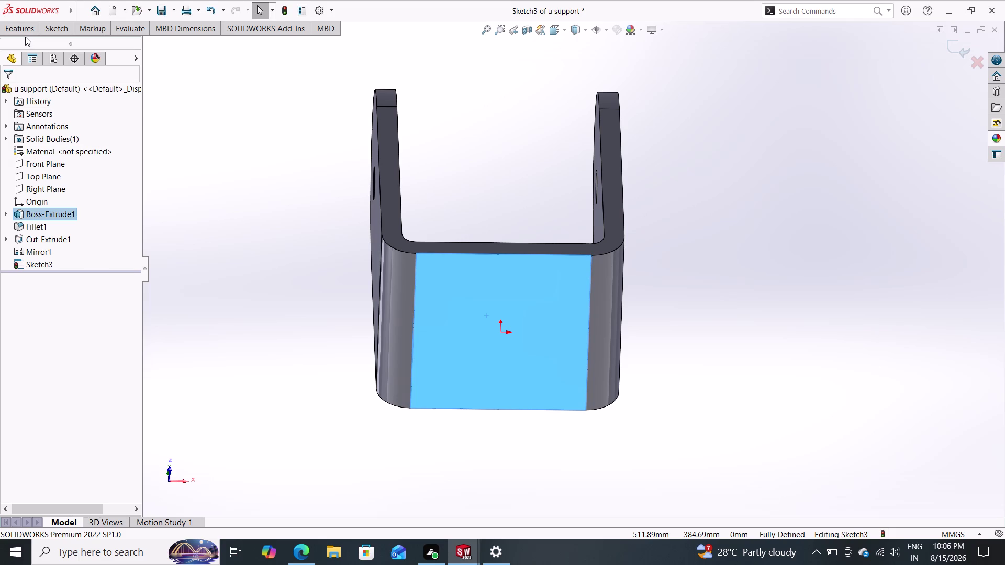
click(26, 31)
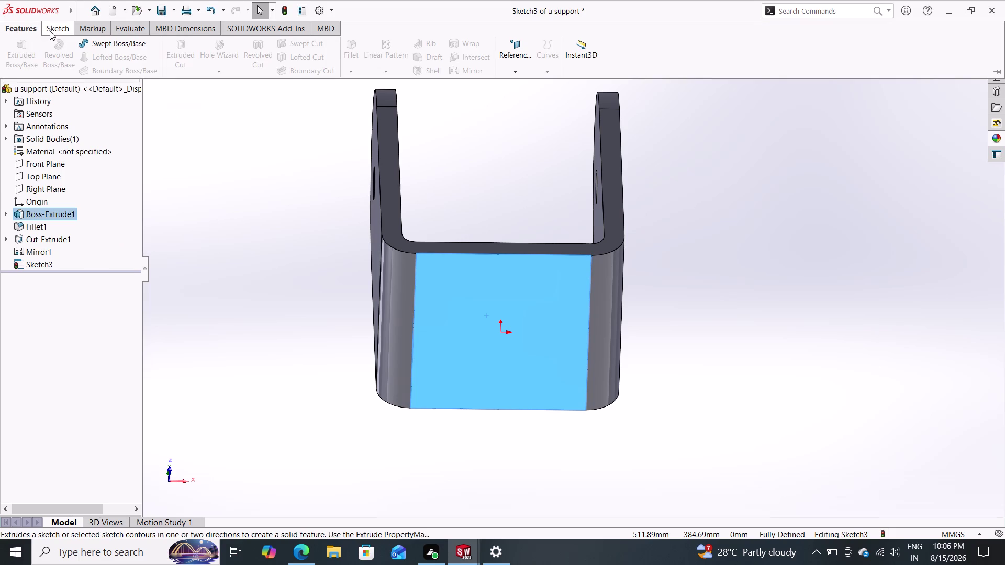
click(50, 30)
click(19, 52)
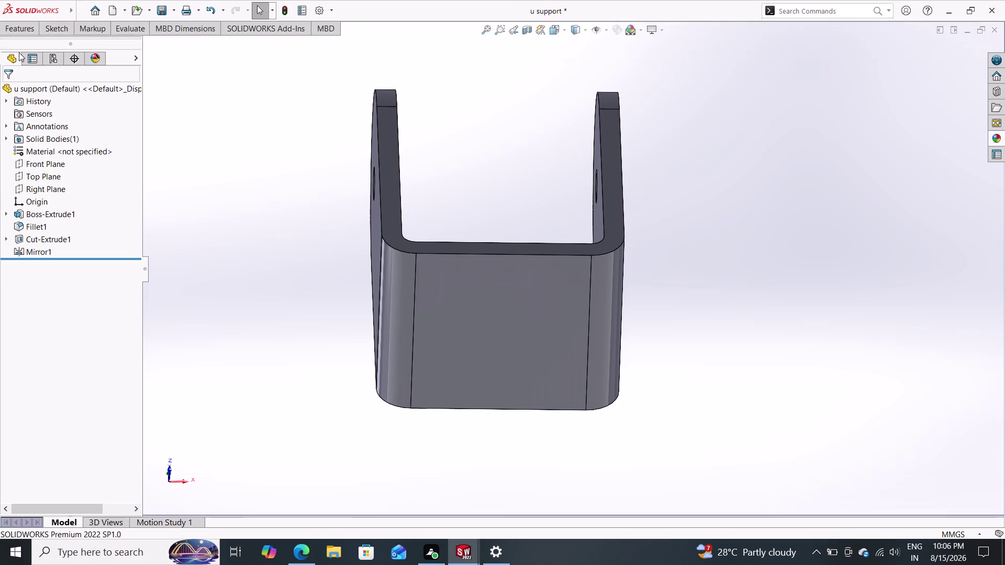
Start a new sketch, Sketch5, on the bracket's base face.
click(505, 292)
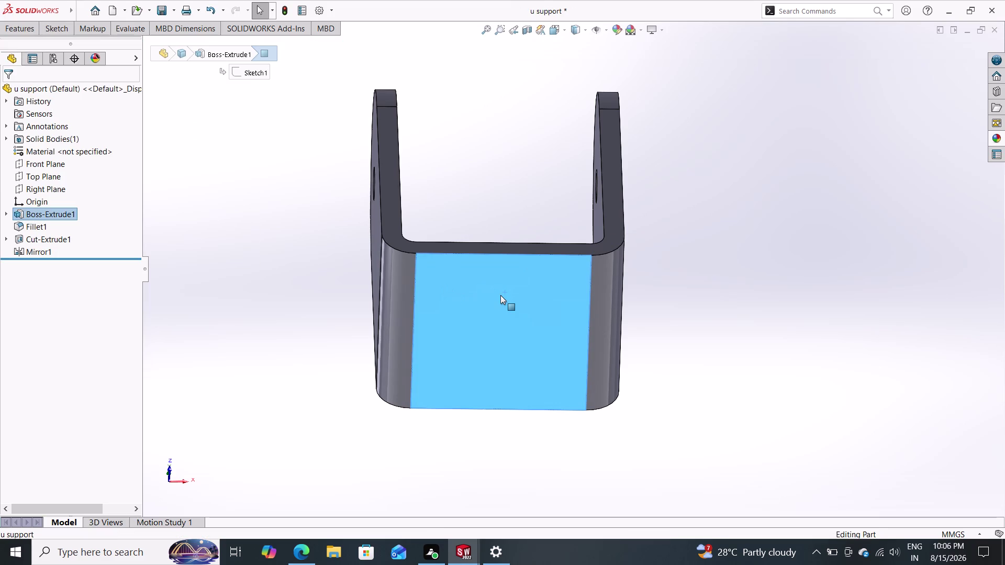
click(30, 30)
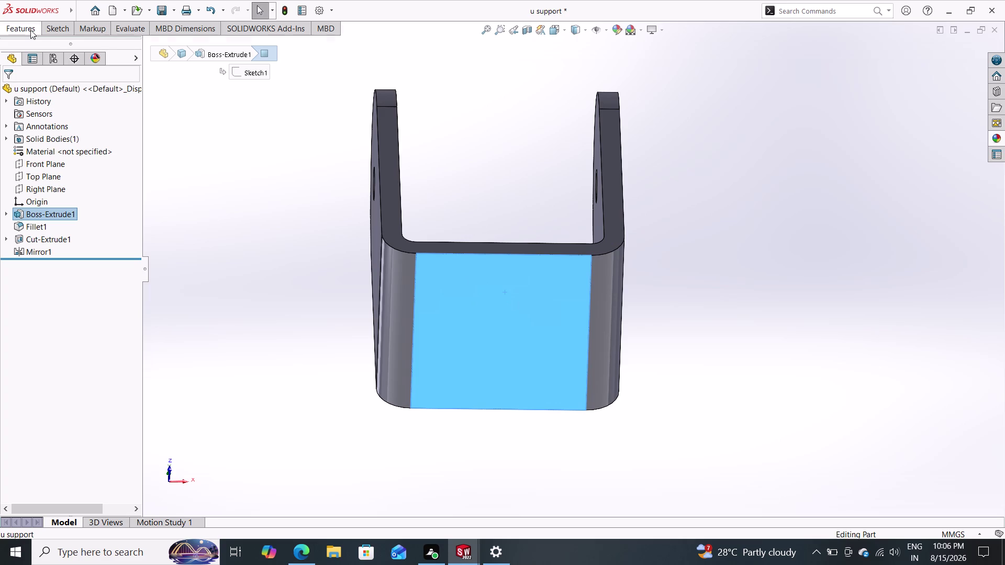
click(59, 27)
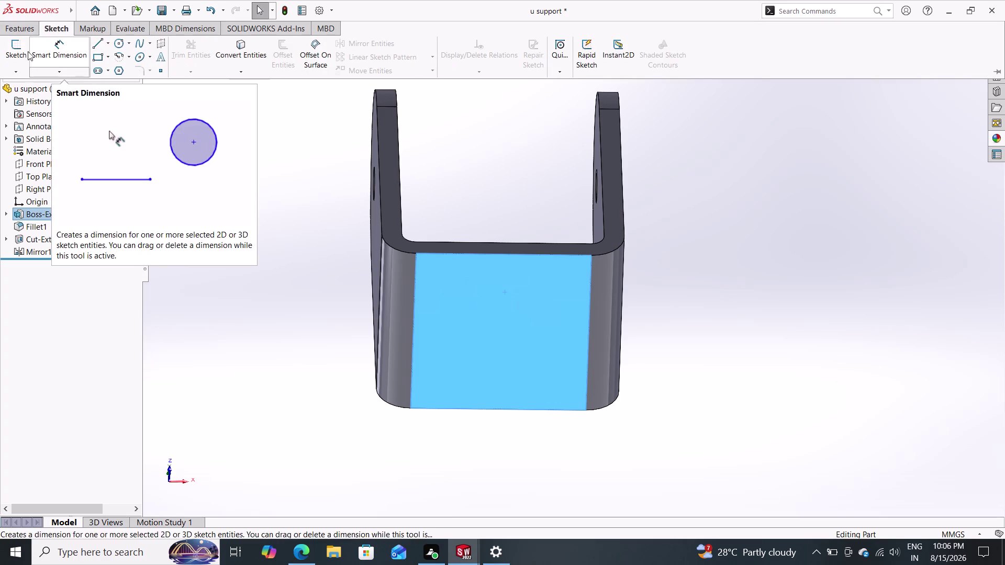
key(Escape)
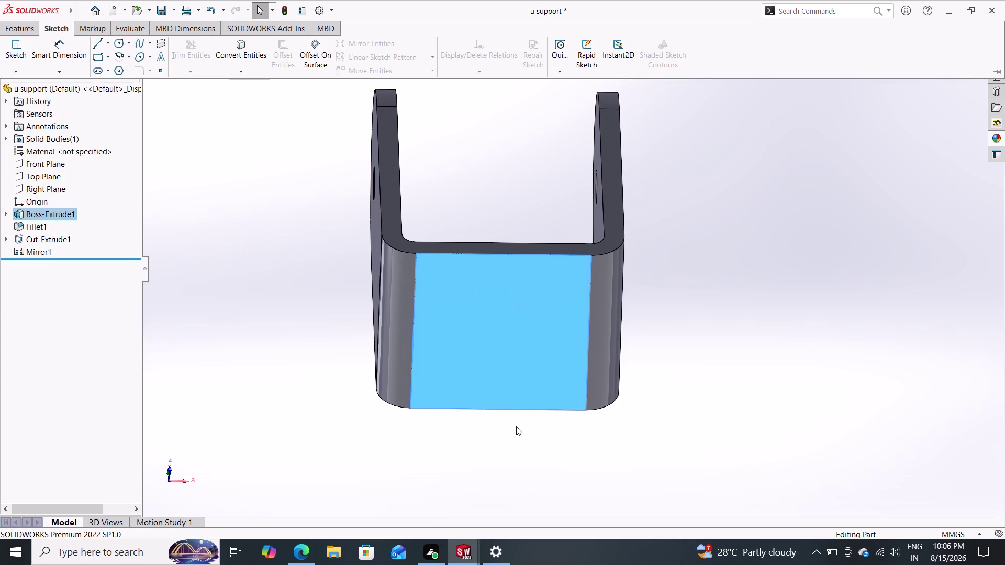
click(516, 359)
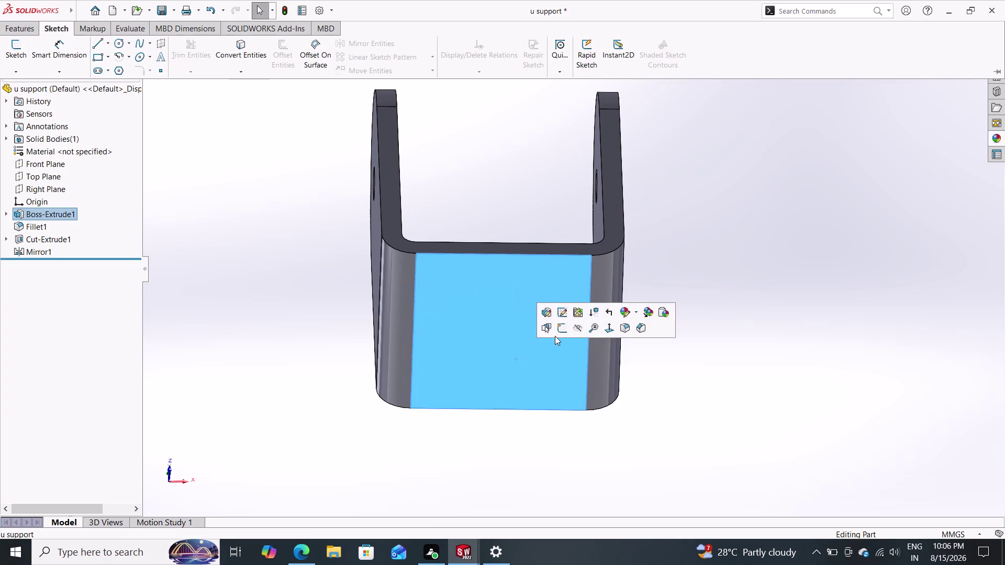
click(563, 332)
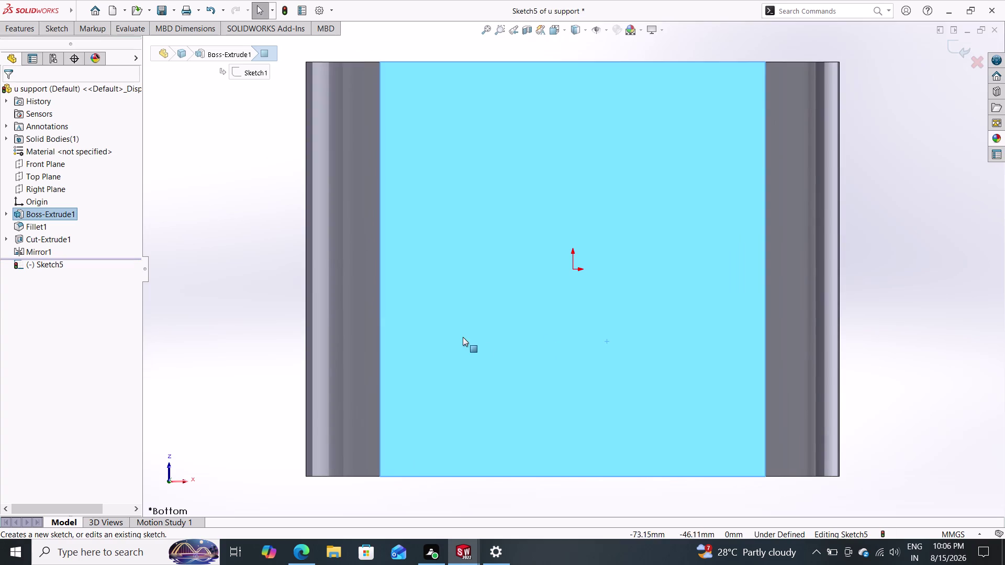
Draw a circle centred on the origin of Sketch5.
click(48, 32)
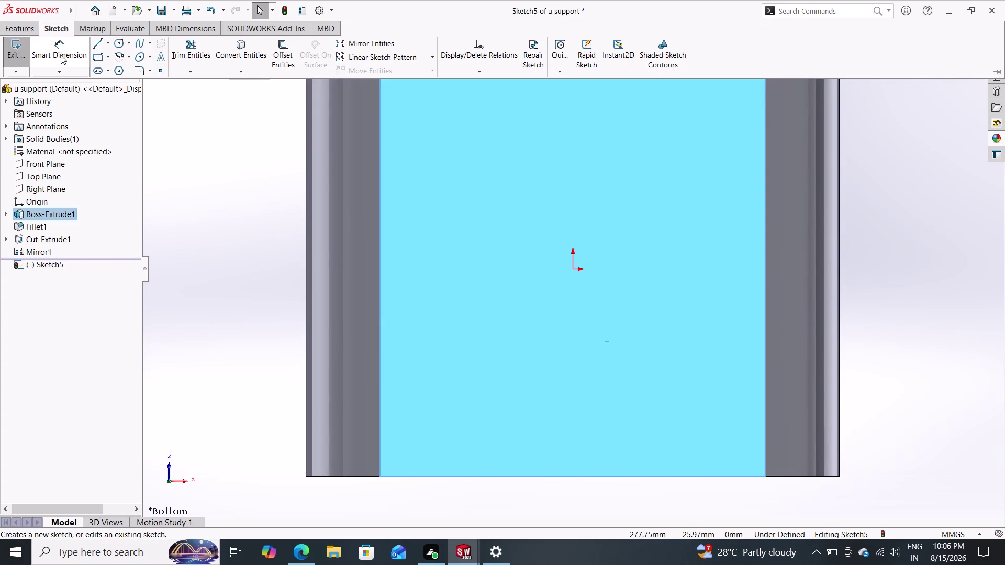
click(115, 44)
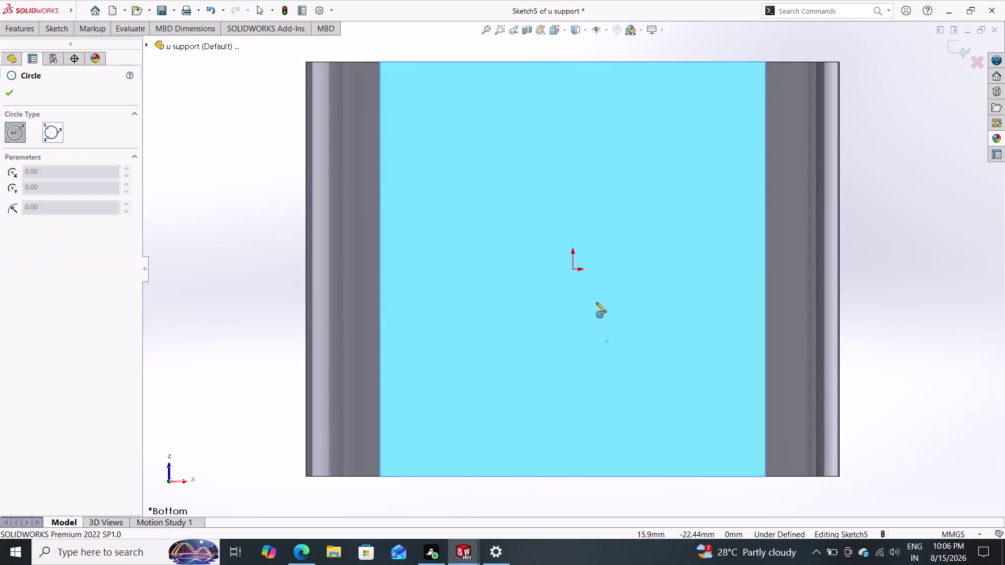
click(575, 269)
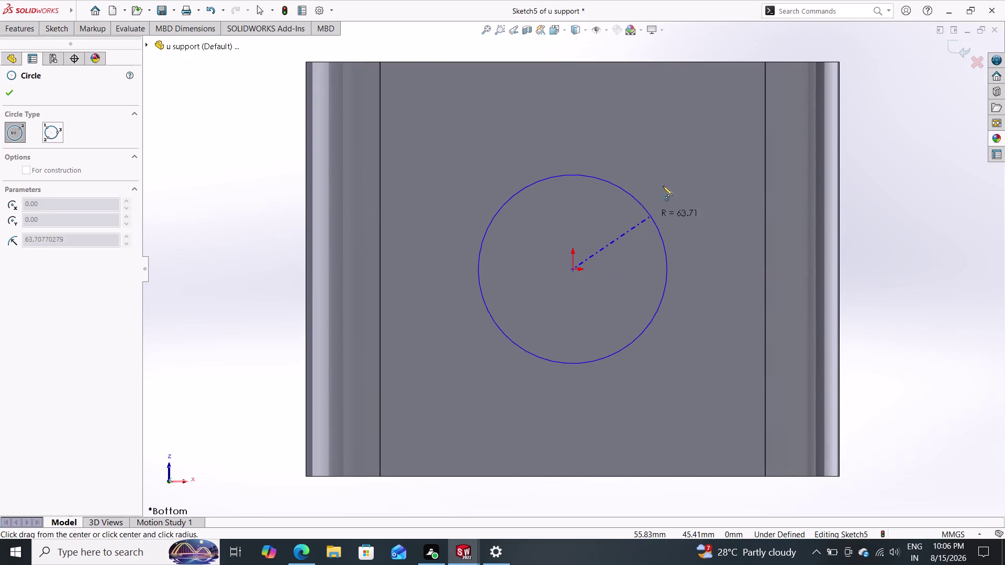
click(667, 179)
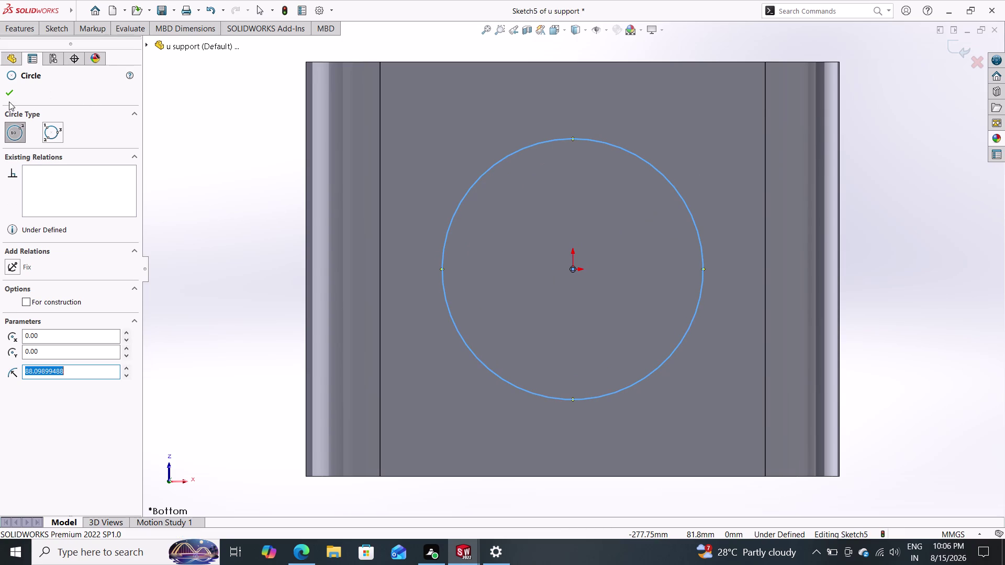
click(9, 92)
click(42, 31)
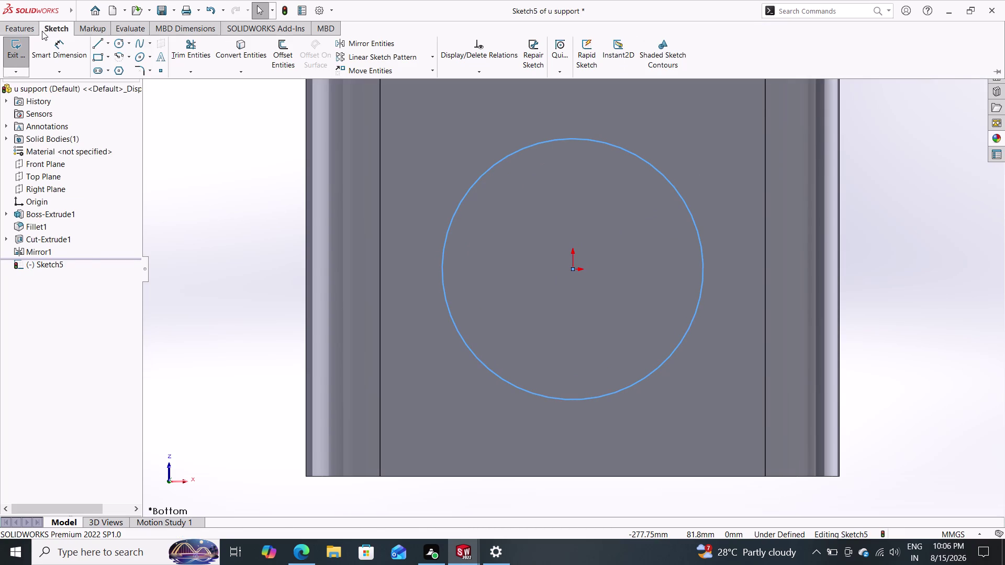
Give the centred circle a 75 mm diameter dimension.
click(55, 48)
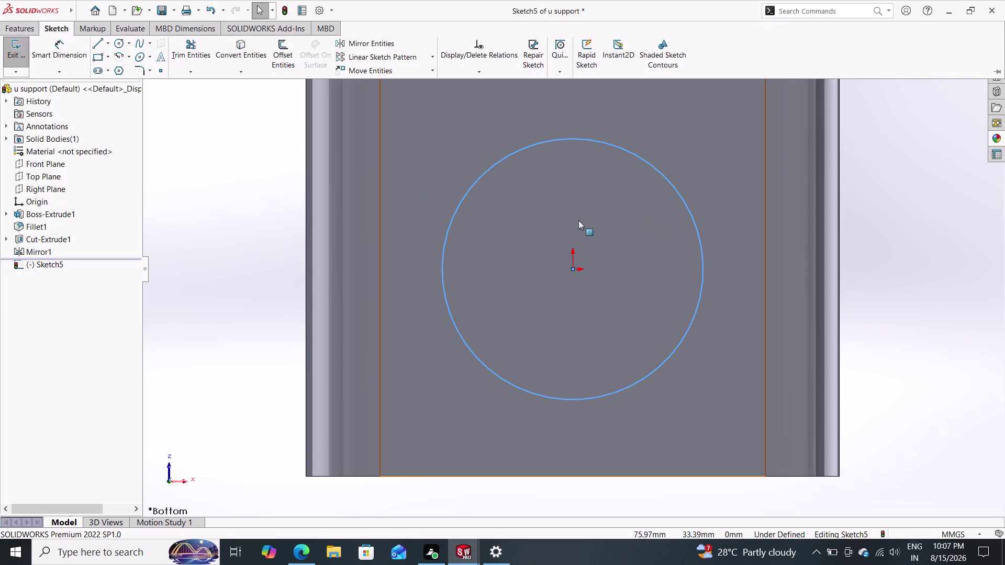
click(54, 51)
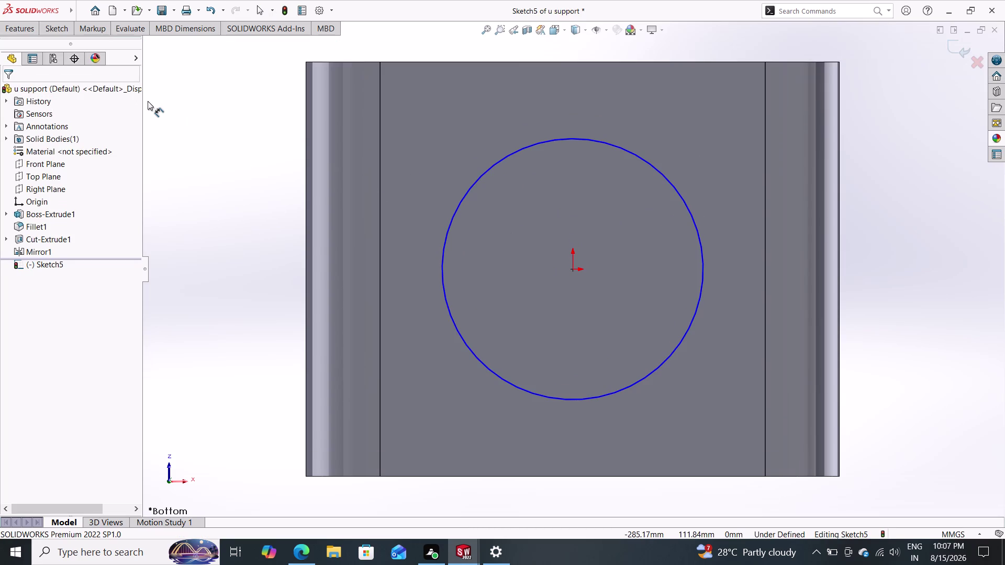
drag(688, 206, 734, 204)
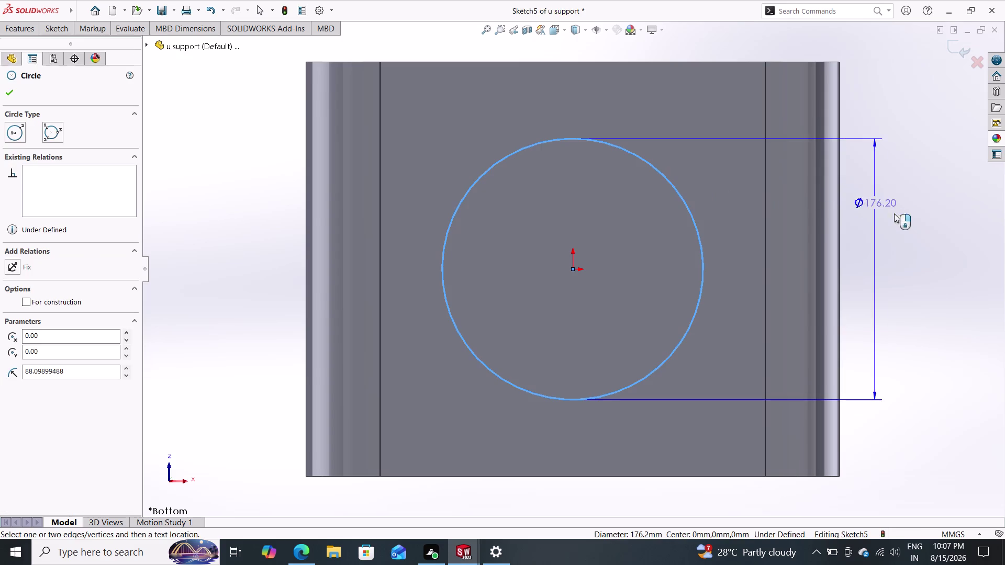
click(902, 220)
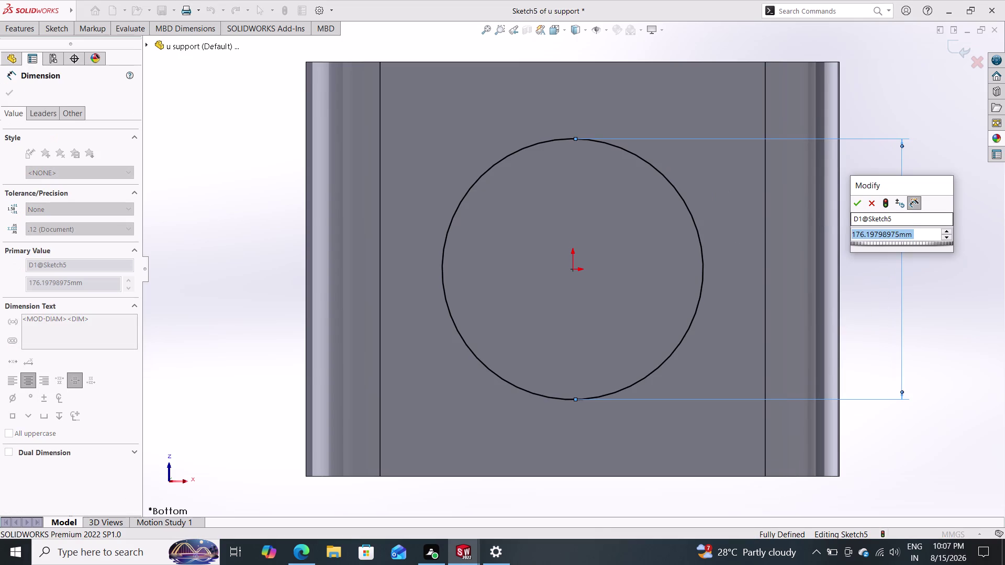
text(75)
key(Return)
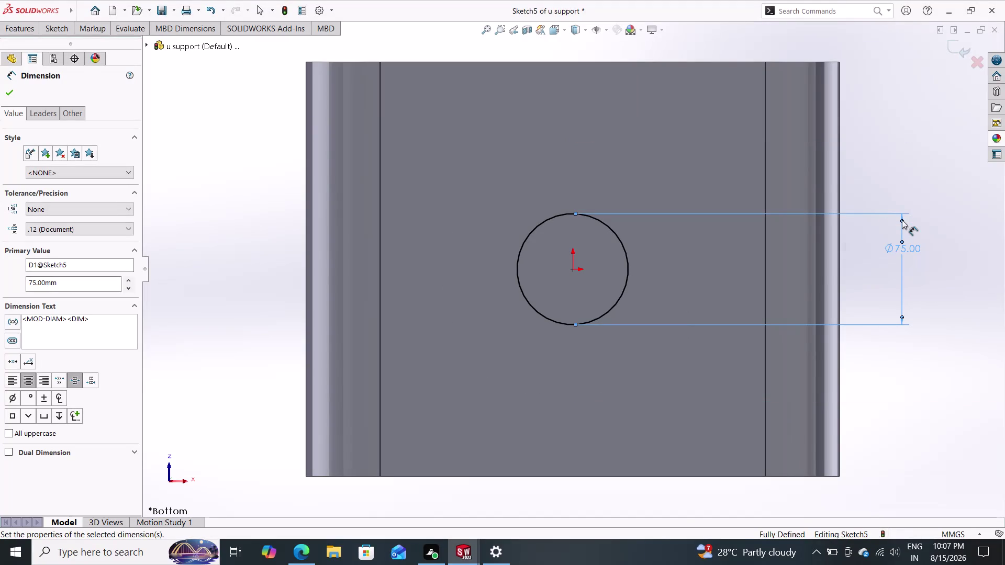
click(22, 34)
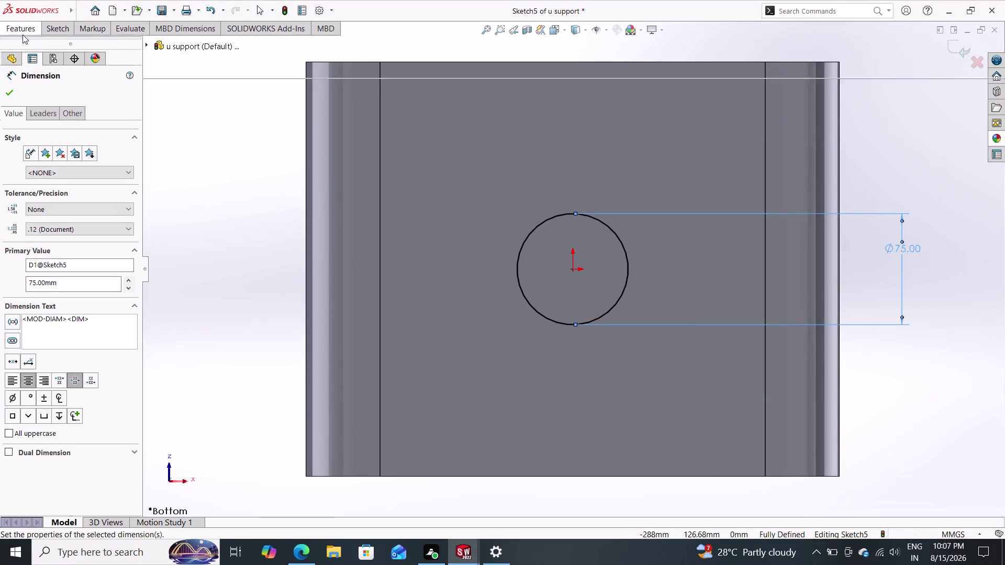
click(14, 51)
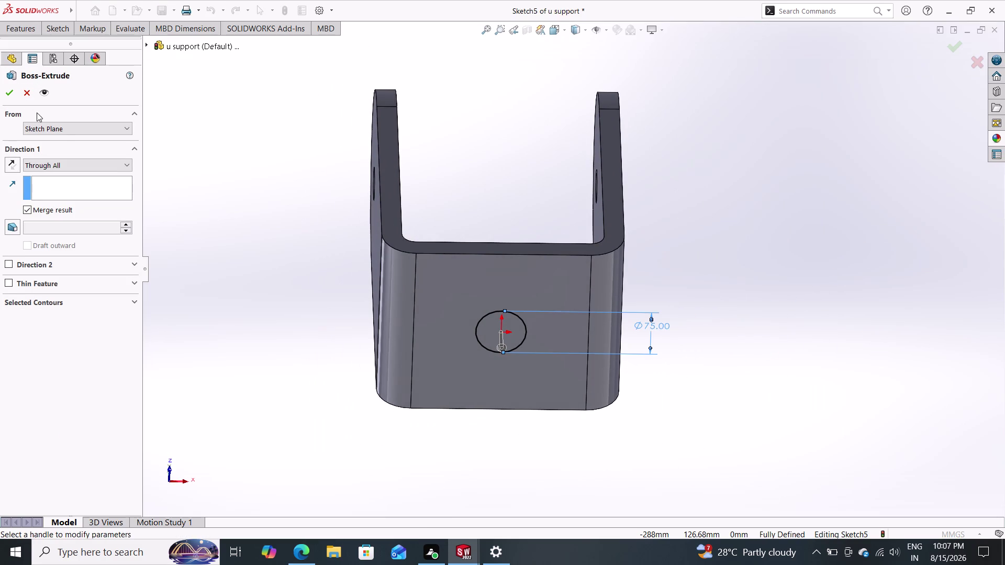
Extrude the circle Blind to a 325 mm depth, creating Boss-Extrude2.
click(64, 165)
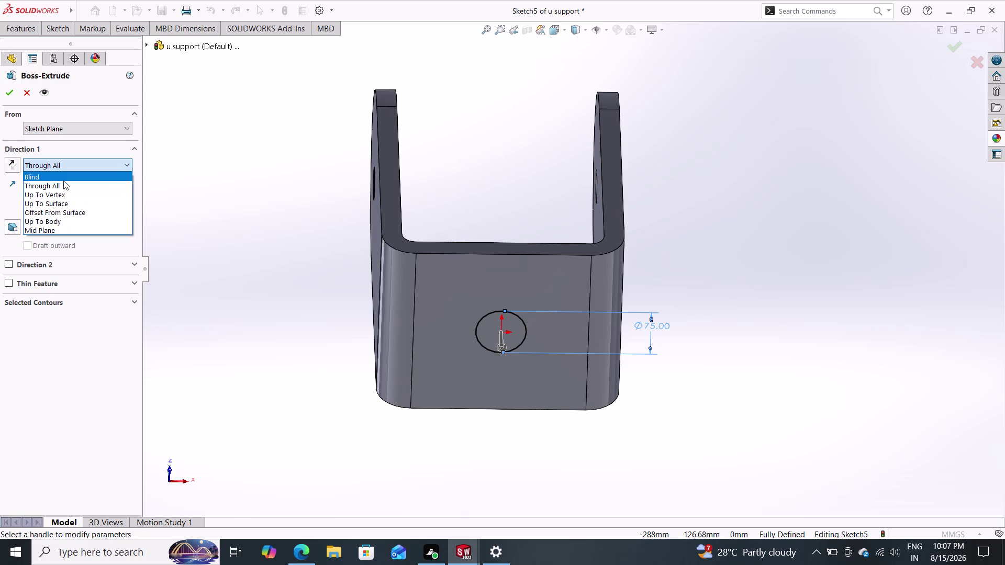
click(63, 180)
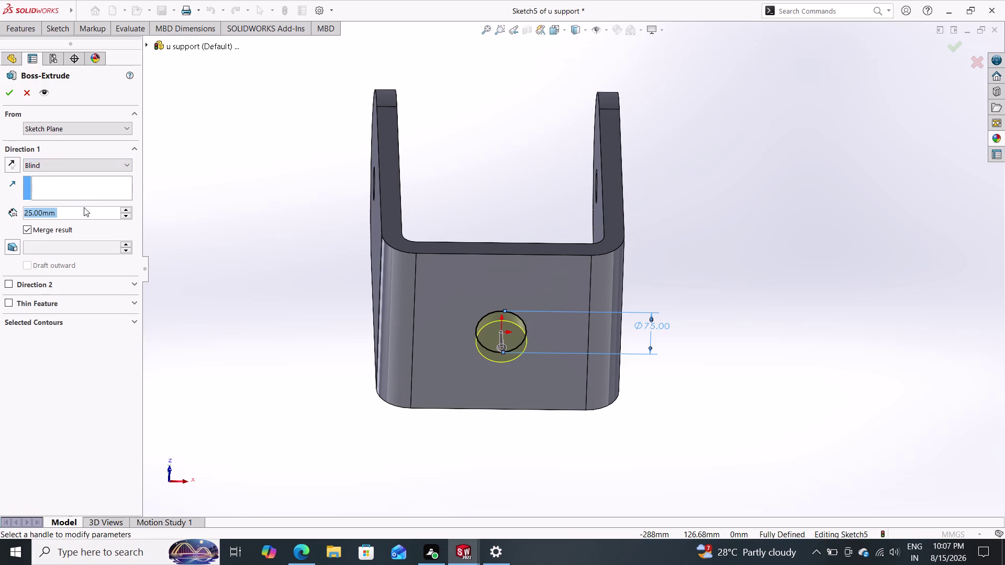
text(325)
key(Return)
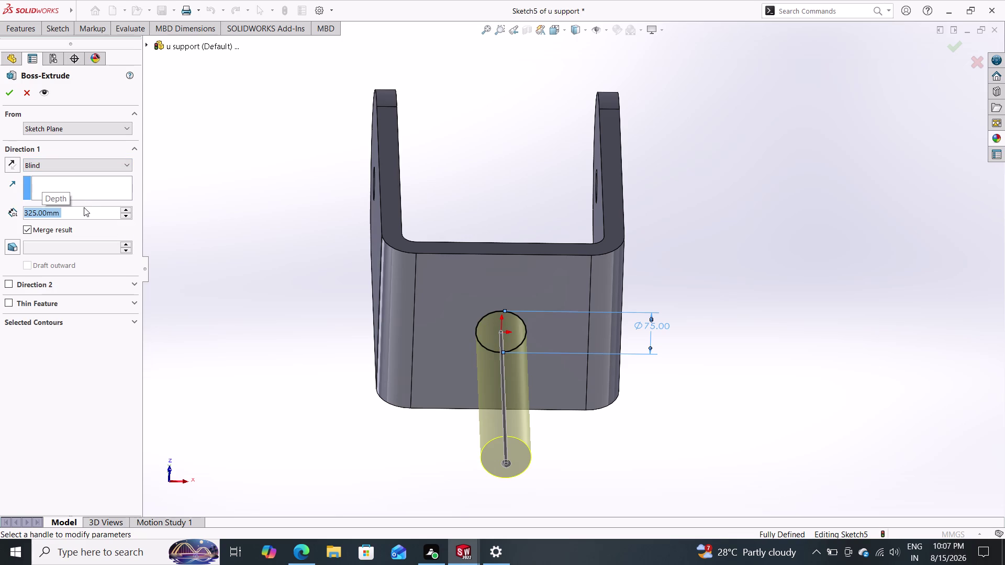
click(7, 92)
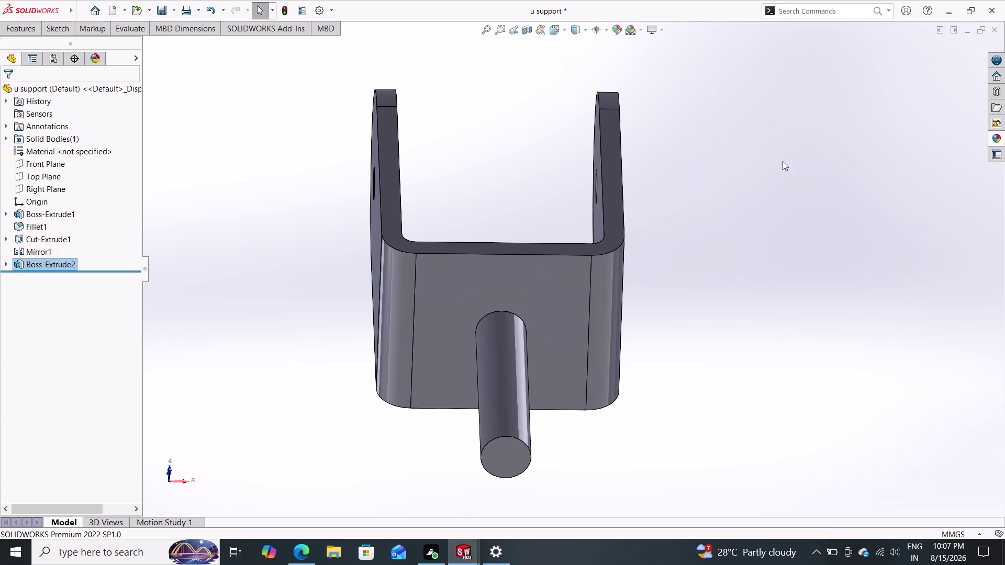
click(999, 141)
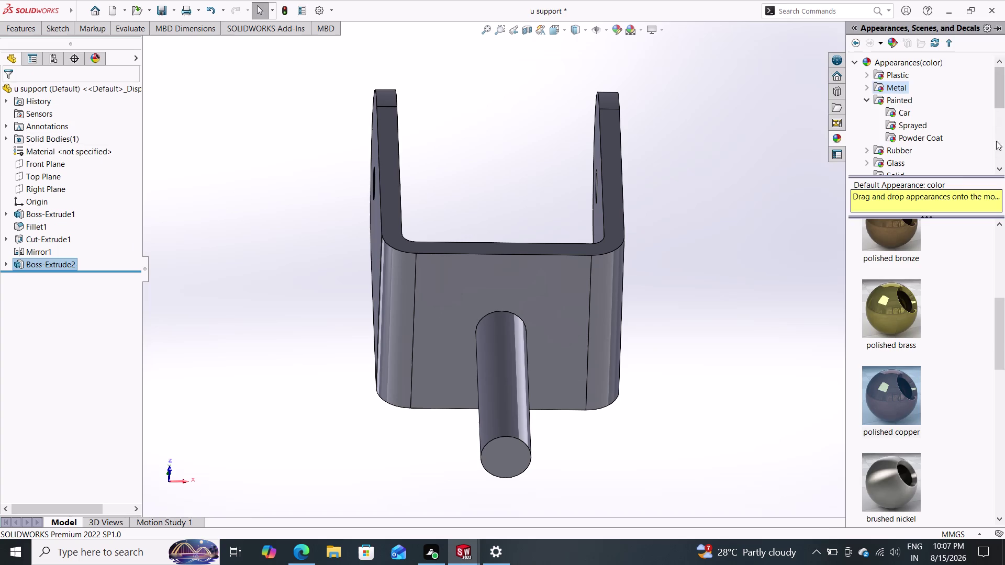
Apply the Painted > Car candy apple red appearance to the entire u support part.
click(897, 104)
click(897, 259)
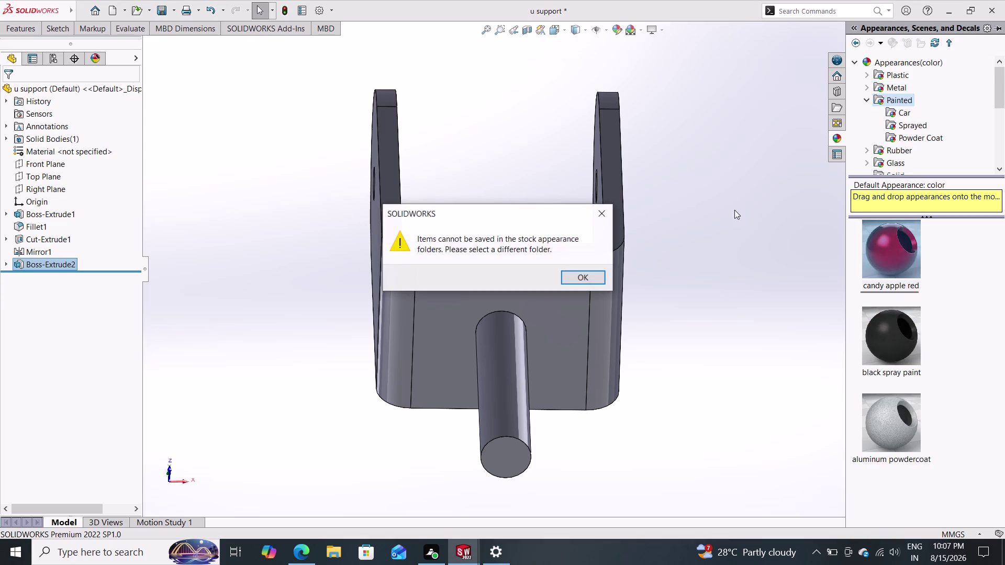
click(570, 277)
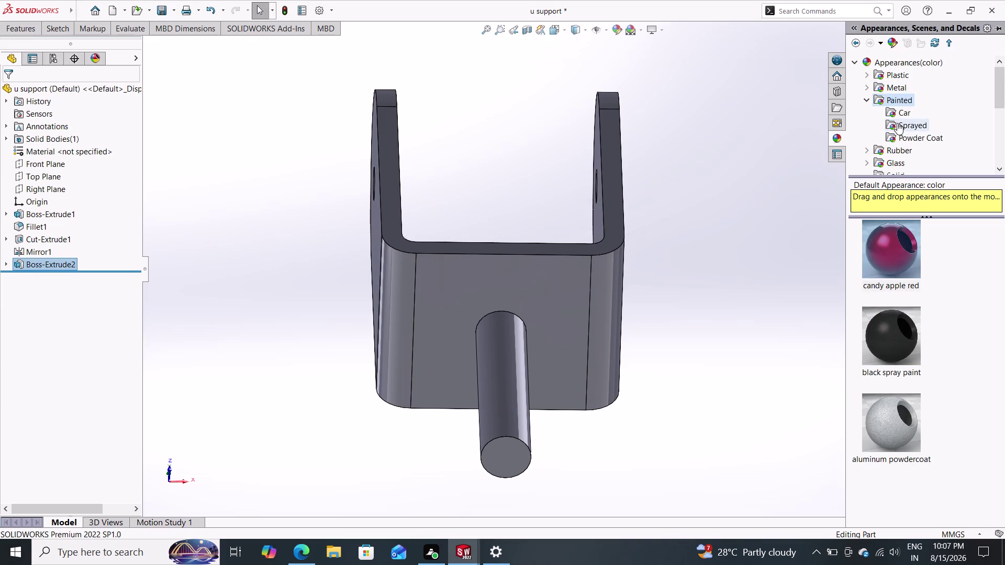
click(901, 113)
scroll(down, 3)
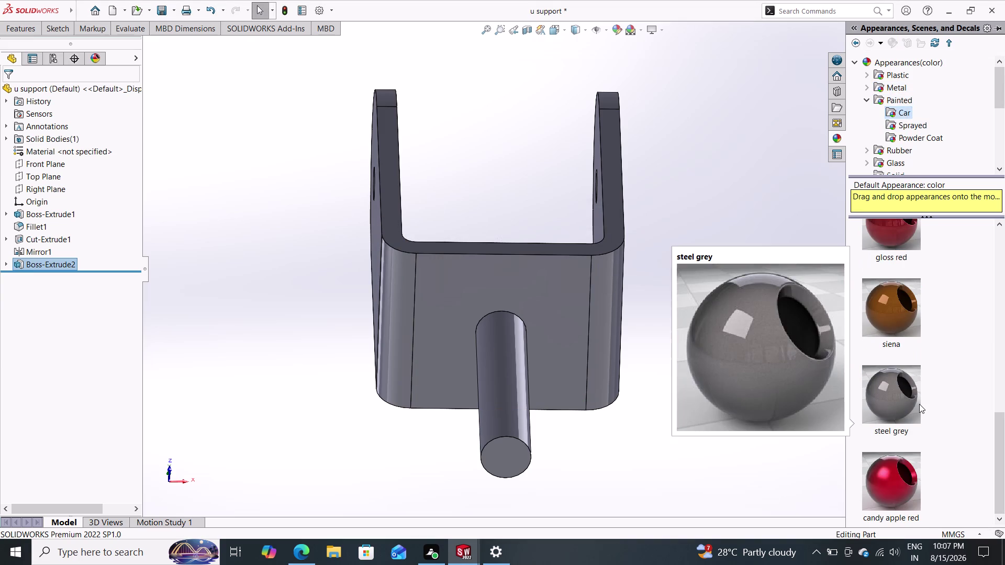
drag(889, 472, 783, 422)
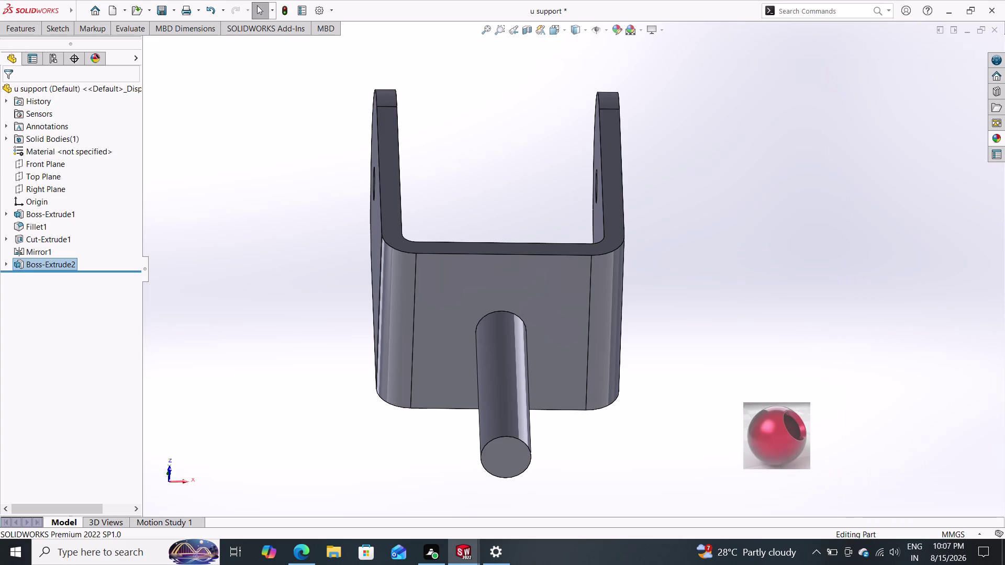
drag(783, 422, 533, 291)
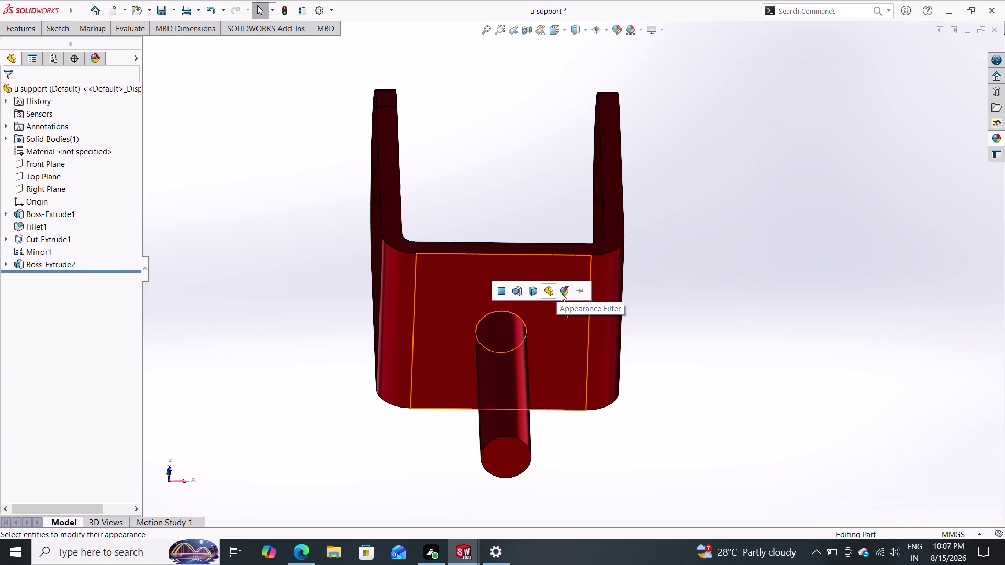
click(550, 291)
middle_drag(741, 280, 731, 288)
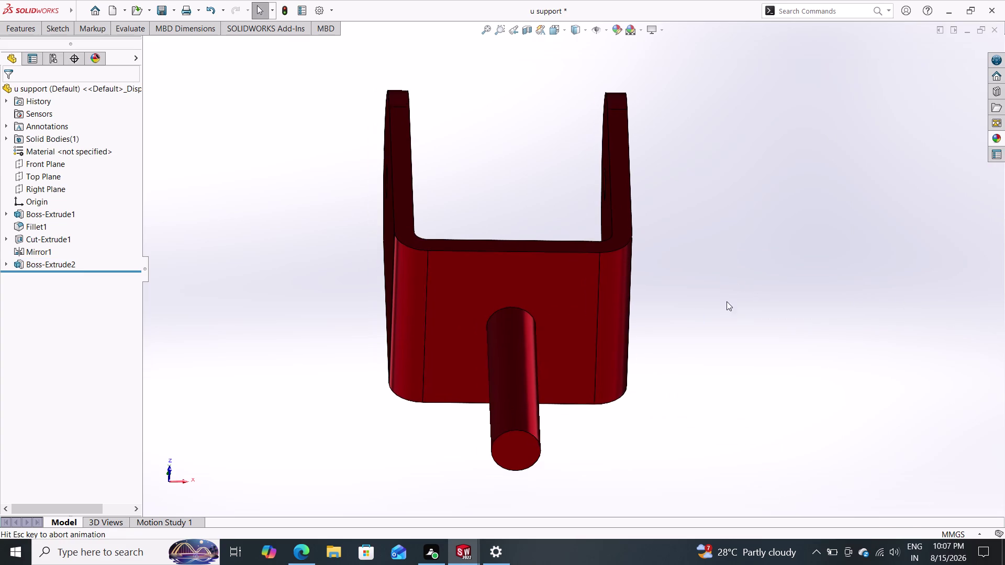
middle_drag(731, 288, 720, 335)
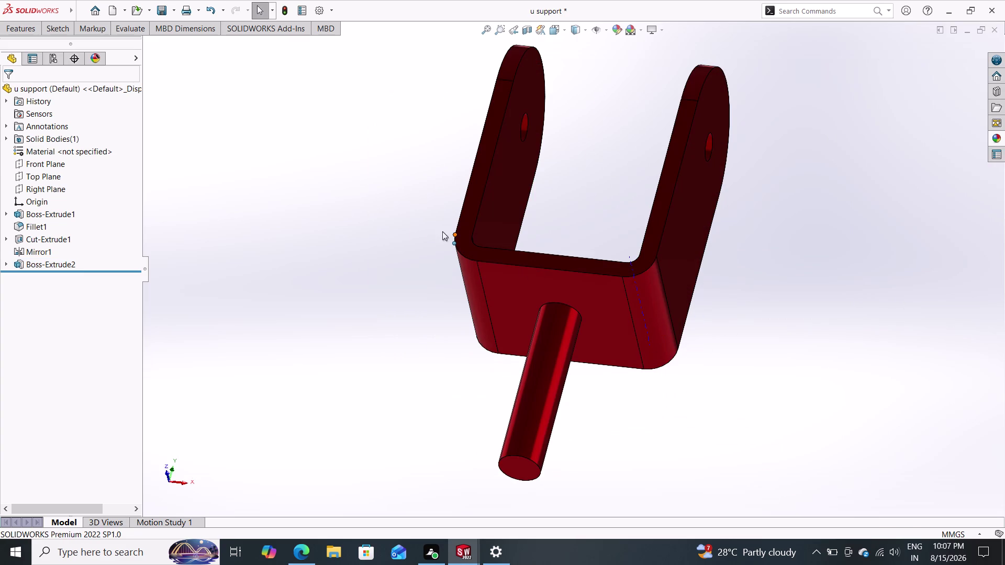
click(170, 15)
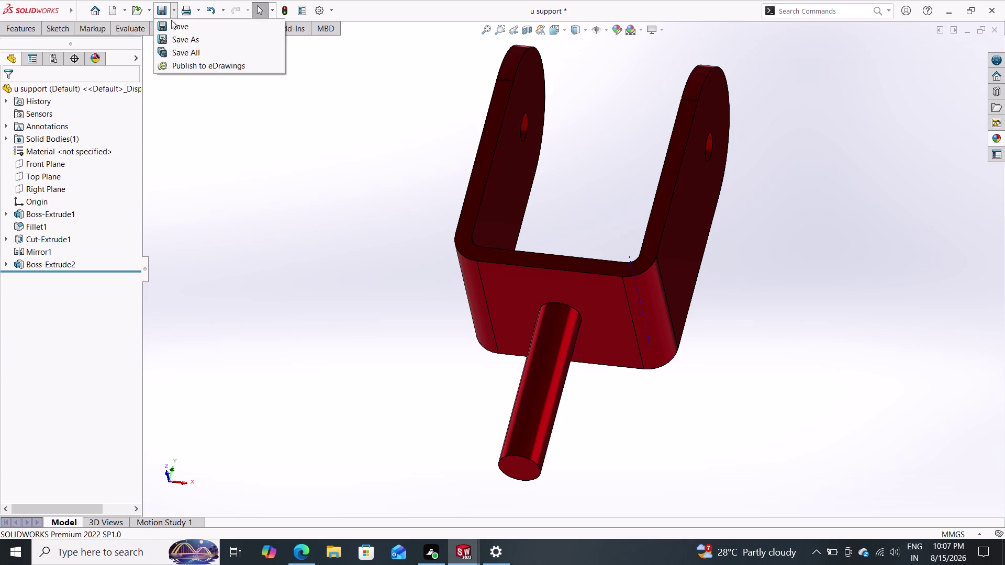
Save As a new part named 'u support 1' with updated references.
click(176, 35)
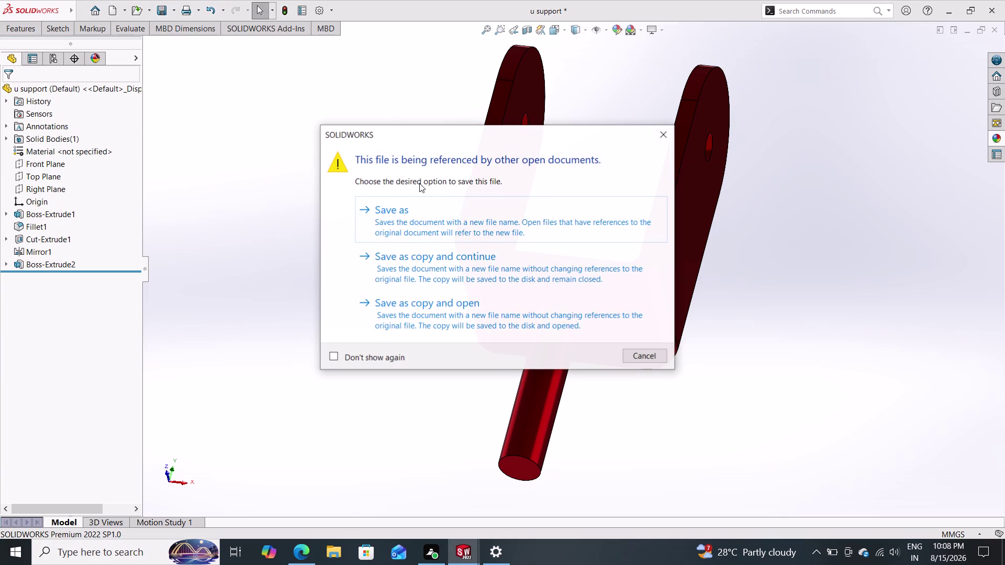
click(422, 211)
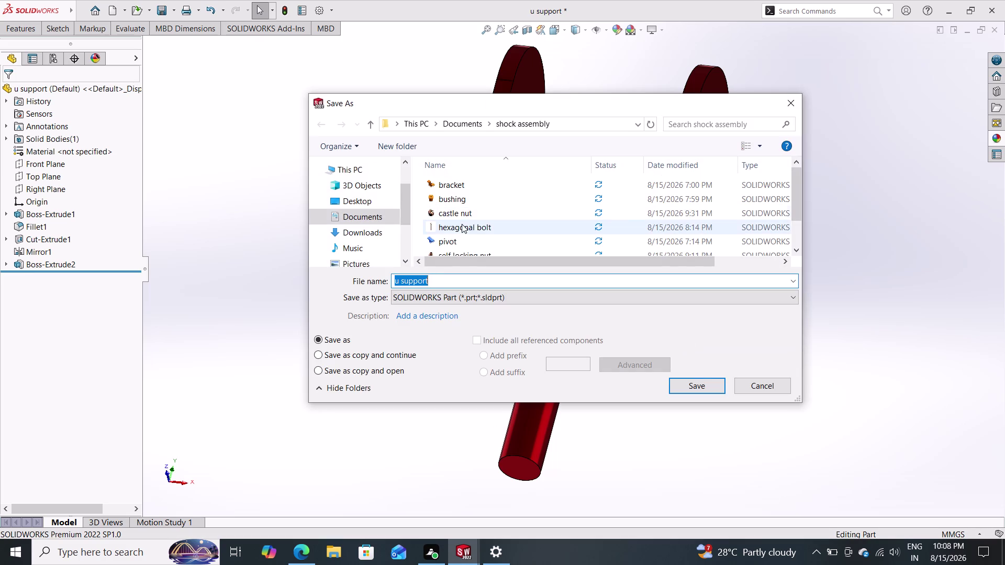
scroll(down, 3)
scroll(down, 3)
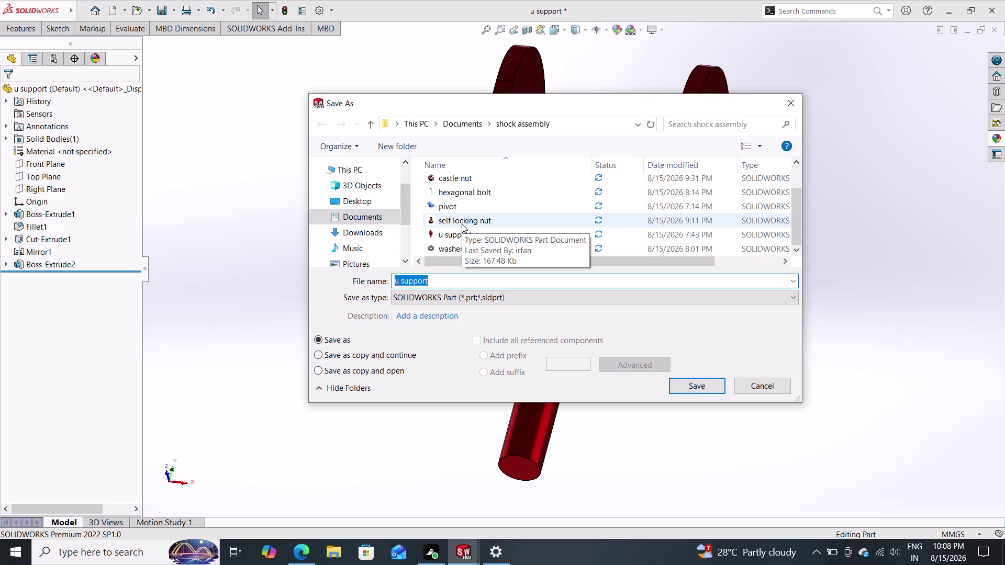
key(BackSpace)
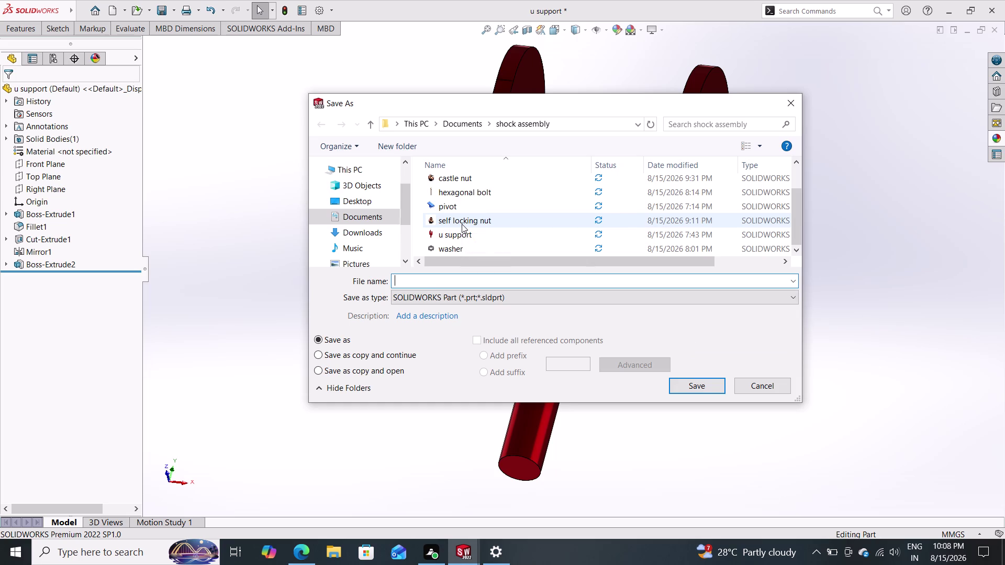
key(space)
text(us)
key(BackSpace)
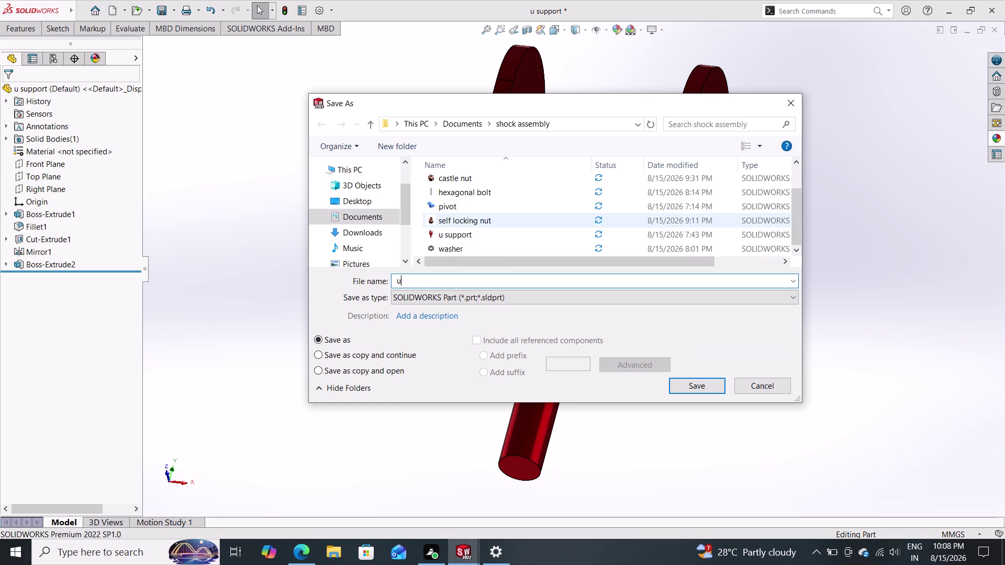
key(space)
text(suppor)
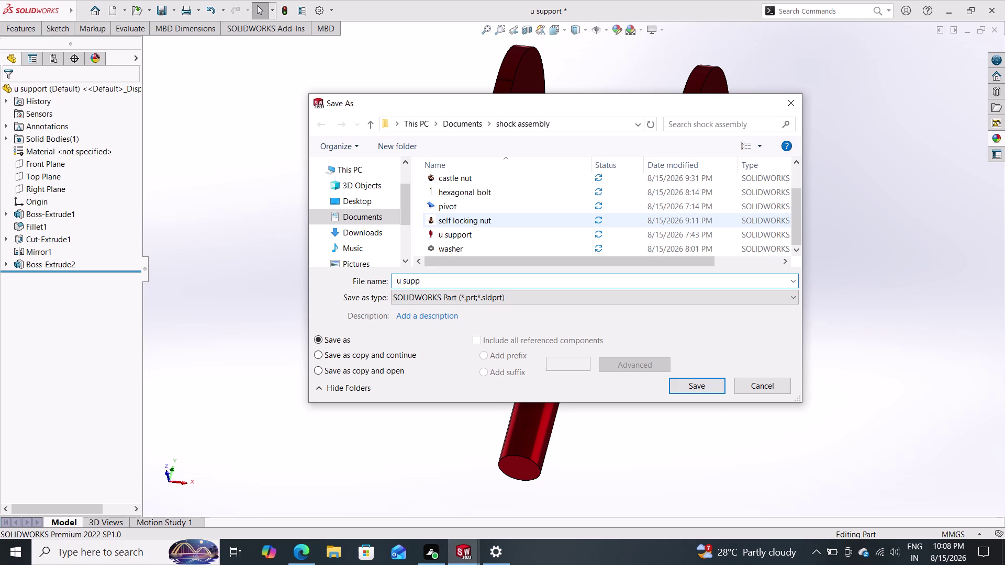
text(t 1)
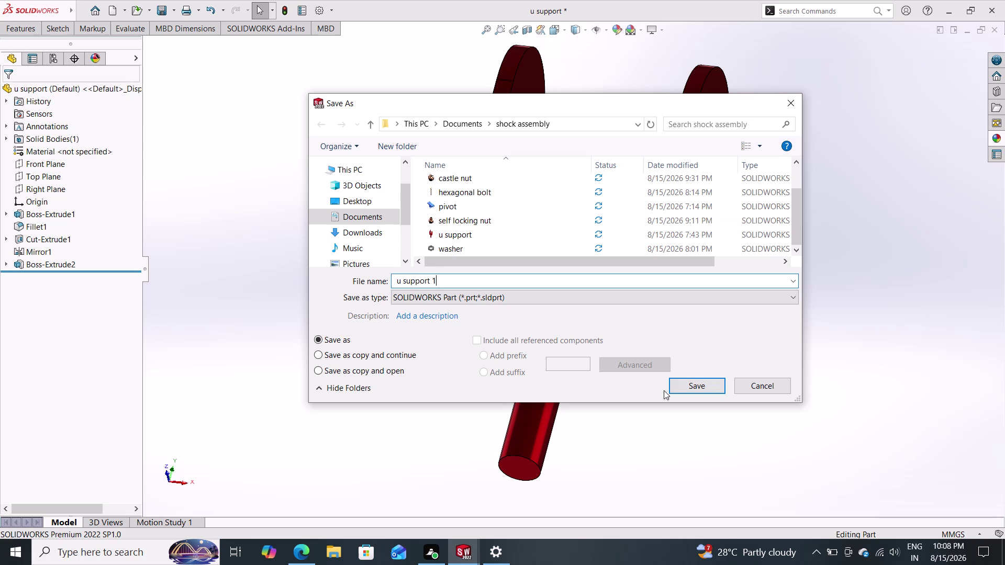
click(680, 386)
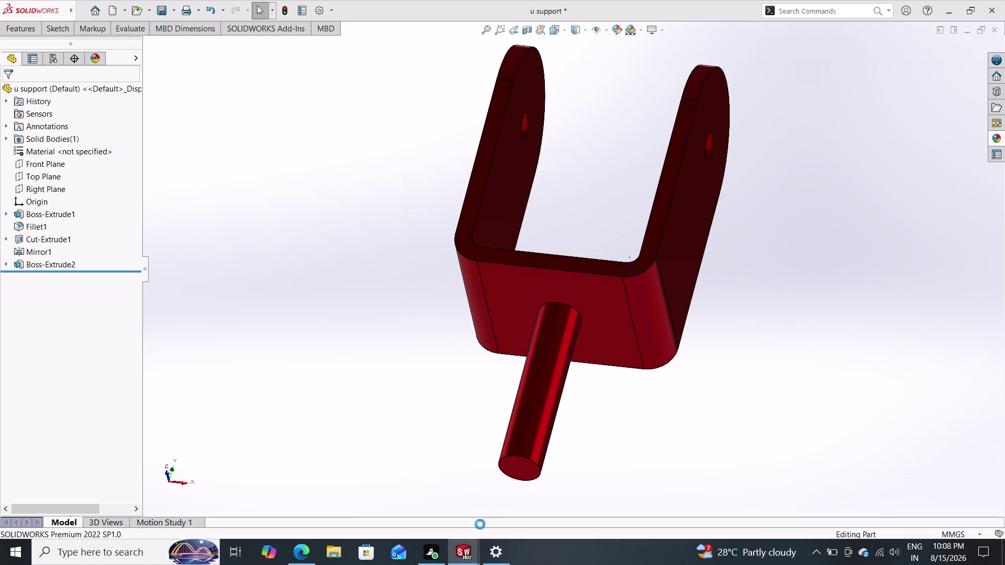
click(472, 553)
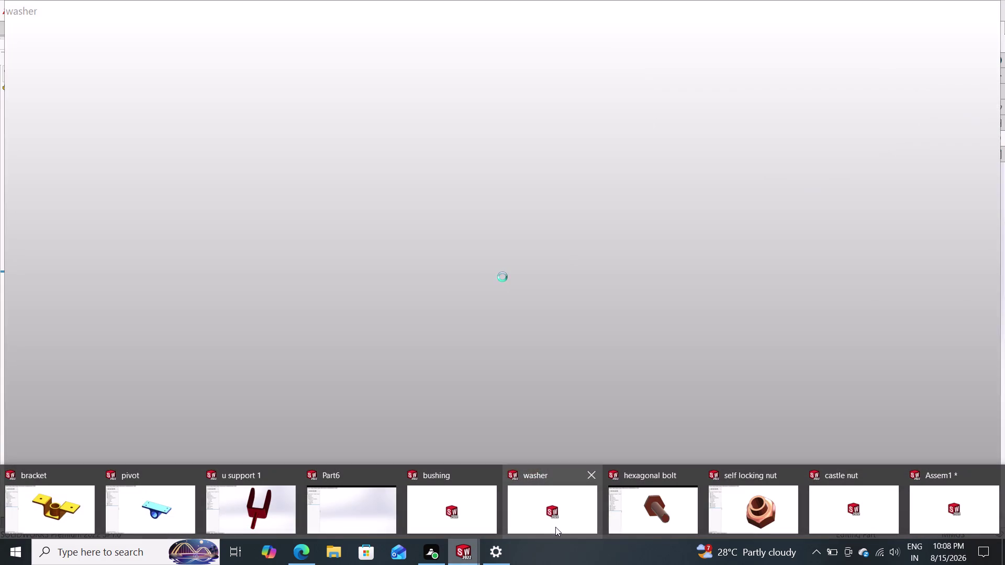
Switch to the shock assembly and clear the mate error list and face selections.
click(958, 502)
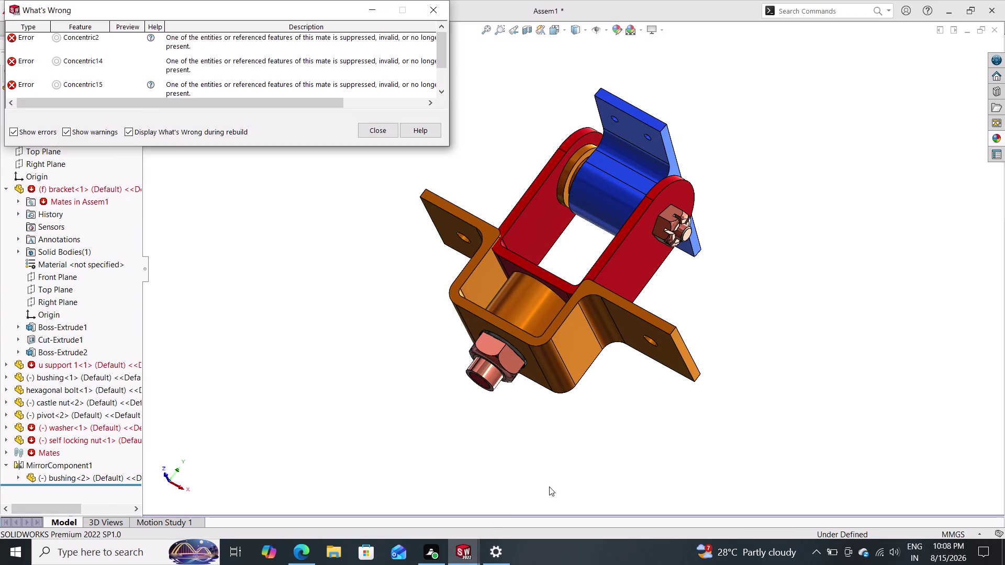
key(Escape)
click(571, 362)
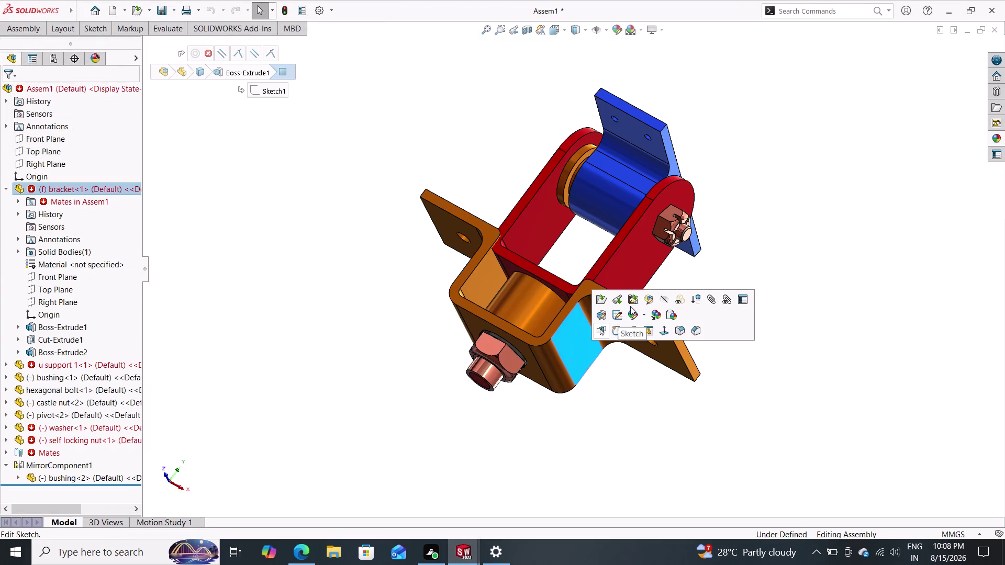
click(616, 261)
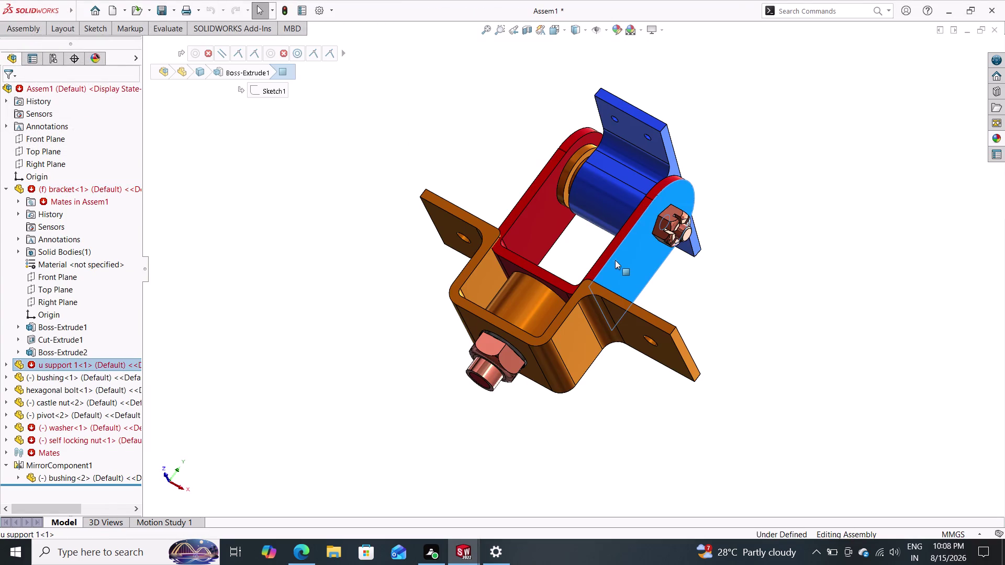
key(Escape)
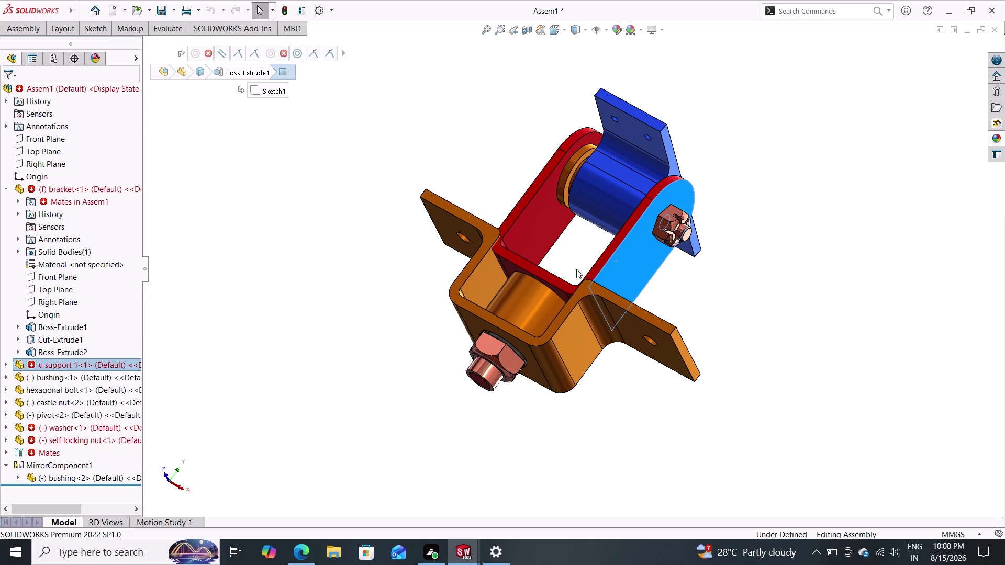
key(Escape)
Delete the red U support component, confirming the removal, and check the remaining parts.
click(554, 279)
key(Delete)
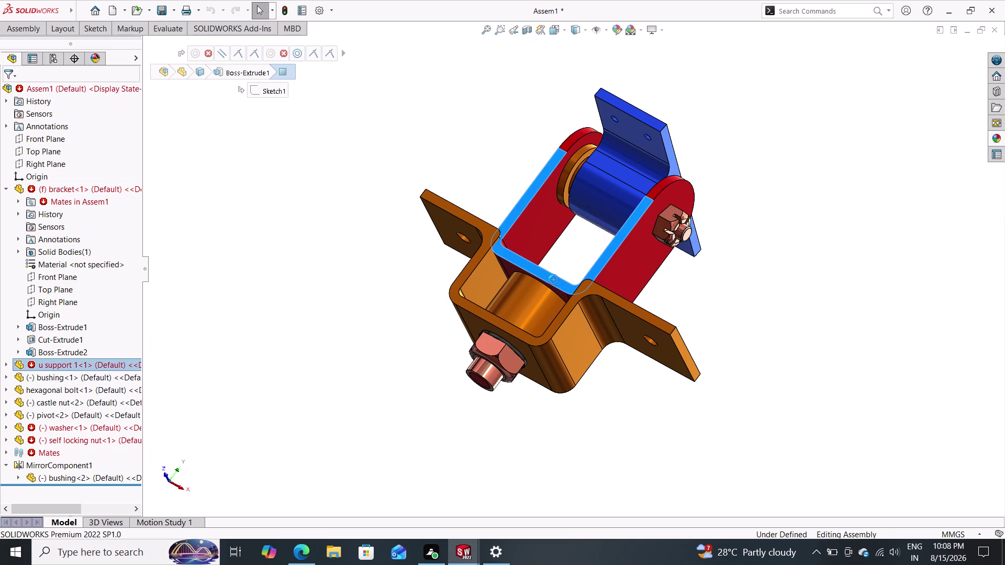
click(580, 207)
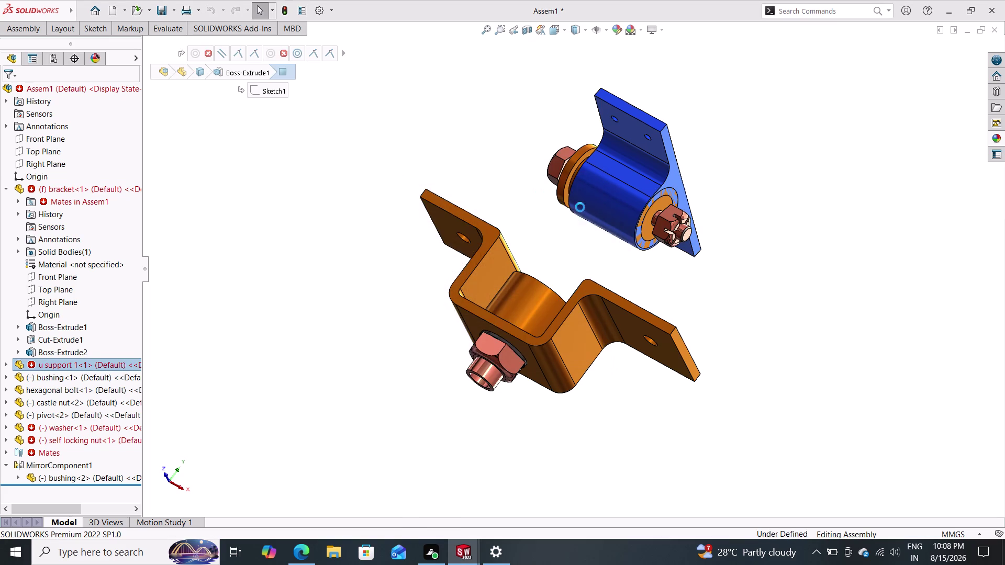
middle_drag(751, 240, 735, 287)
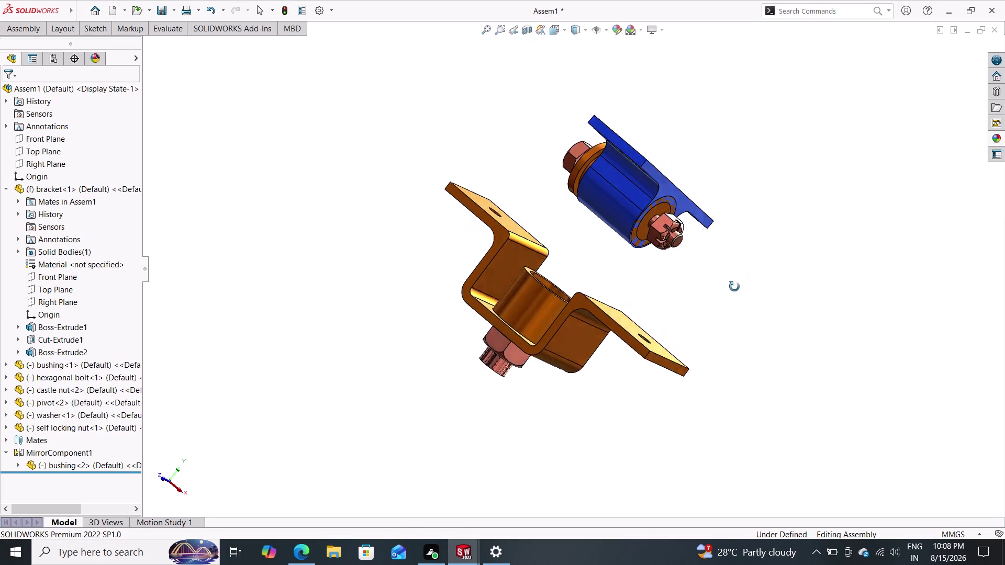
Insert 'u support 1' from Open documents and place it left of the bracket.
middle_drag(735, 286, 715, 292)
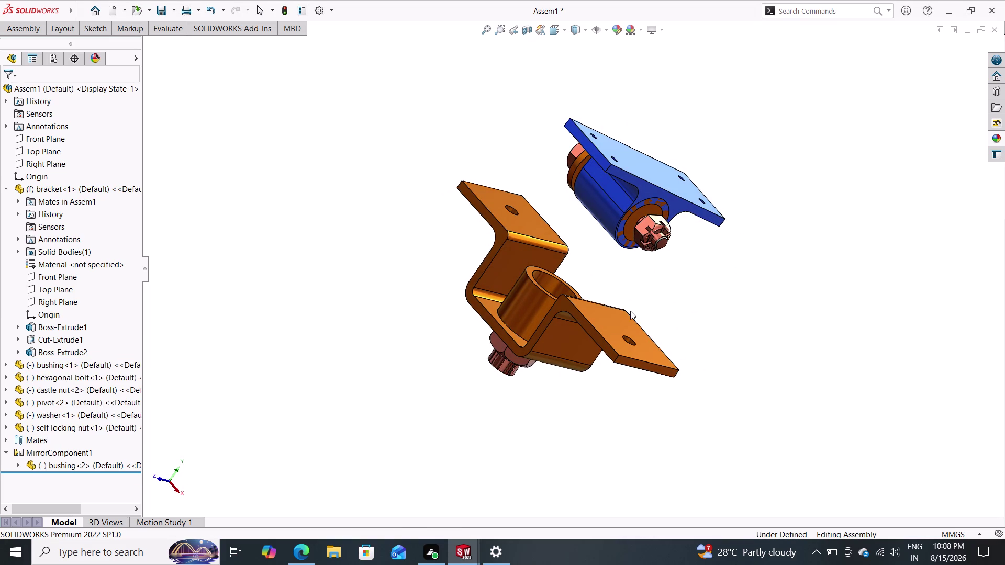
click(19, 32)
click(76, 54)
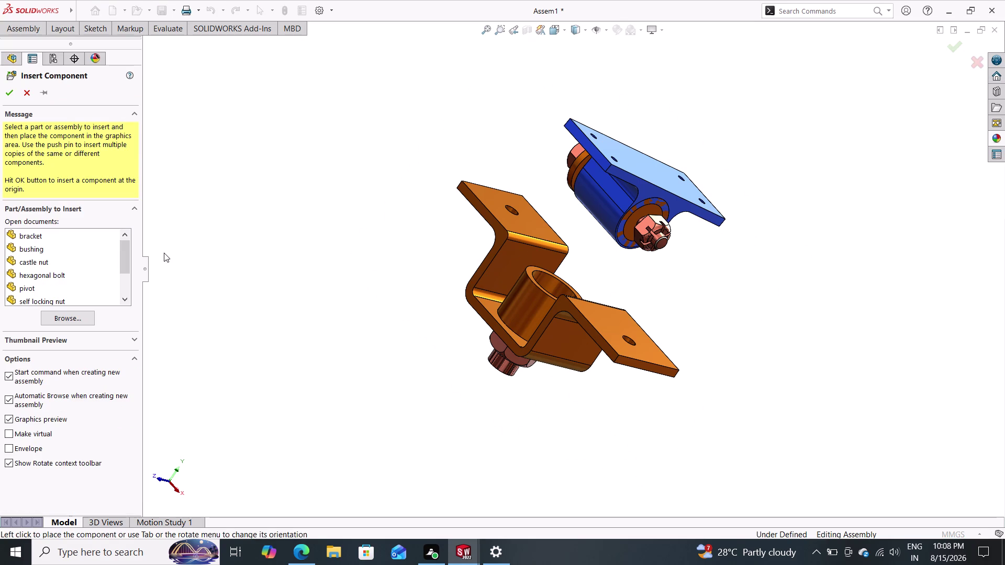
scroll(down, 3)
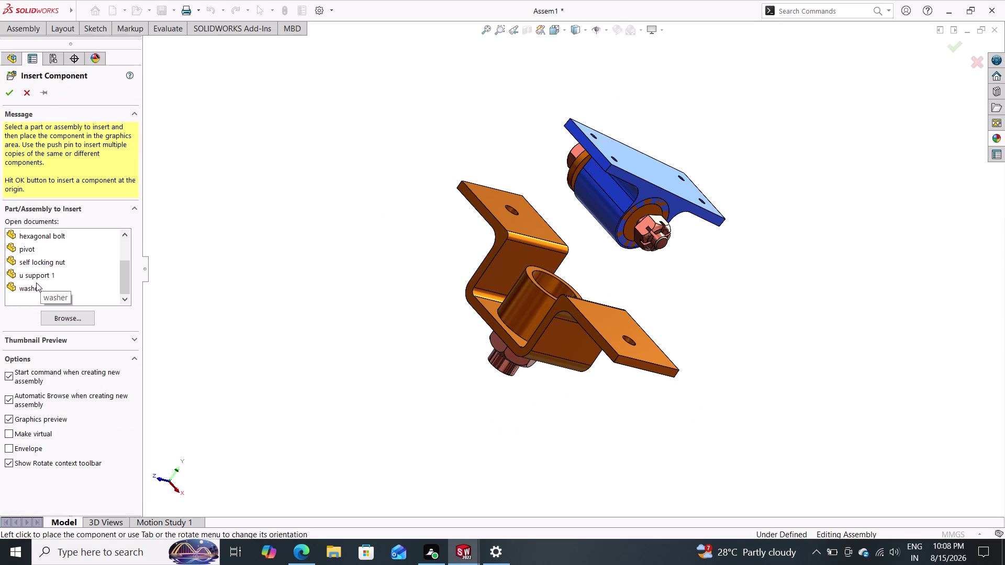
drag(42, 273, 280, 270)
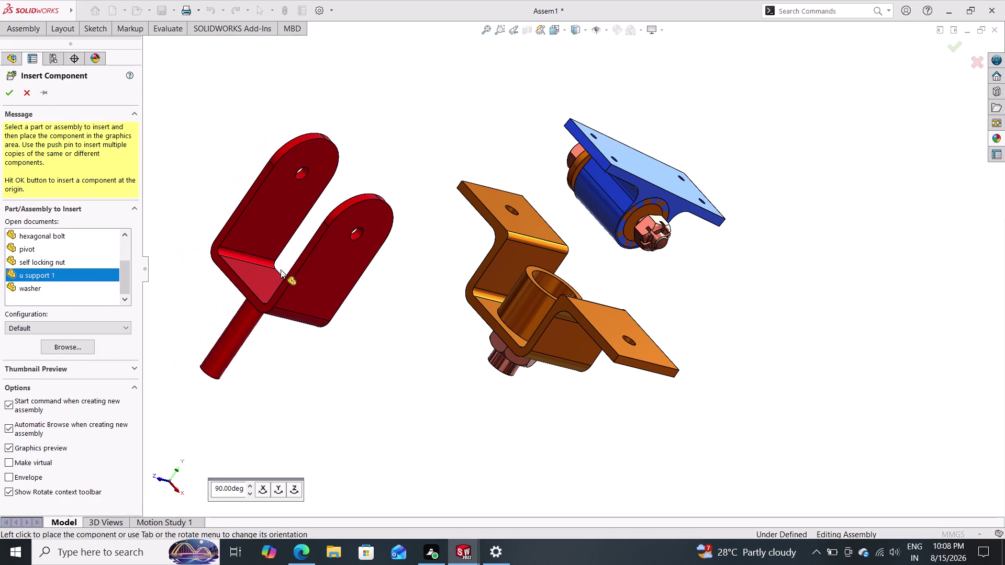
drag(281, 270, 312, 248)
click(329, 244)
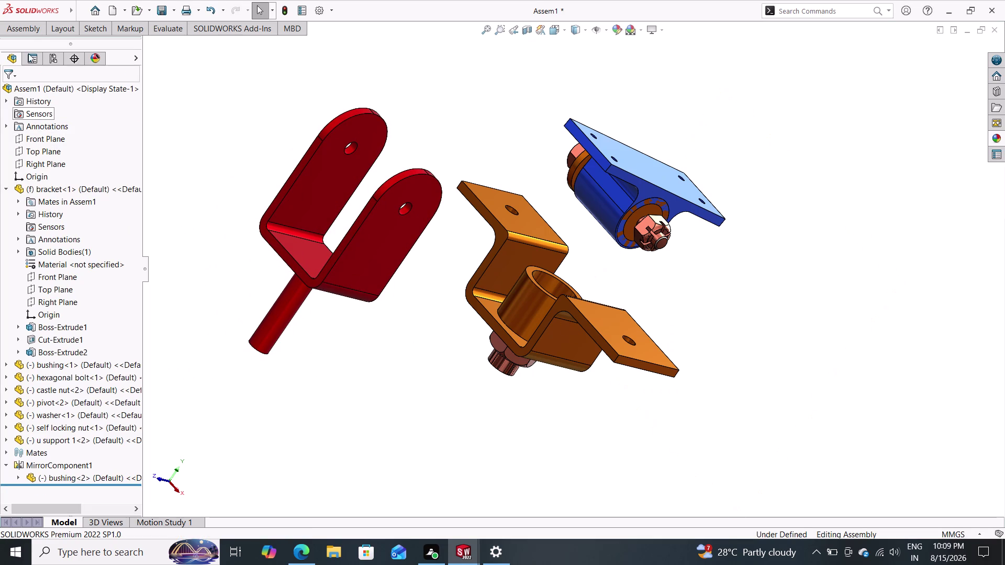
click(30, 29)
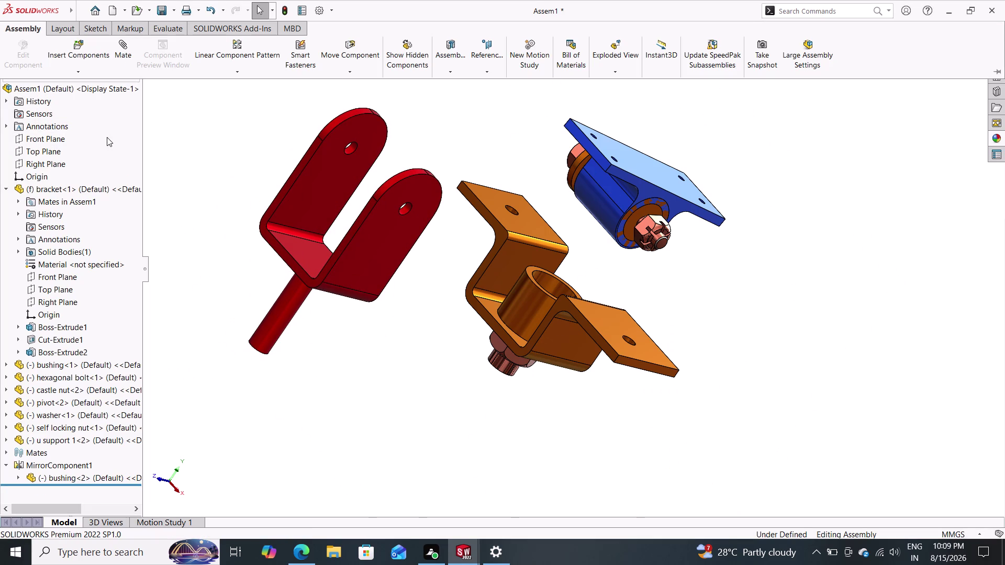
click(128, 53)
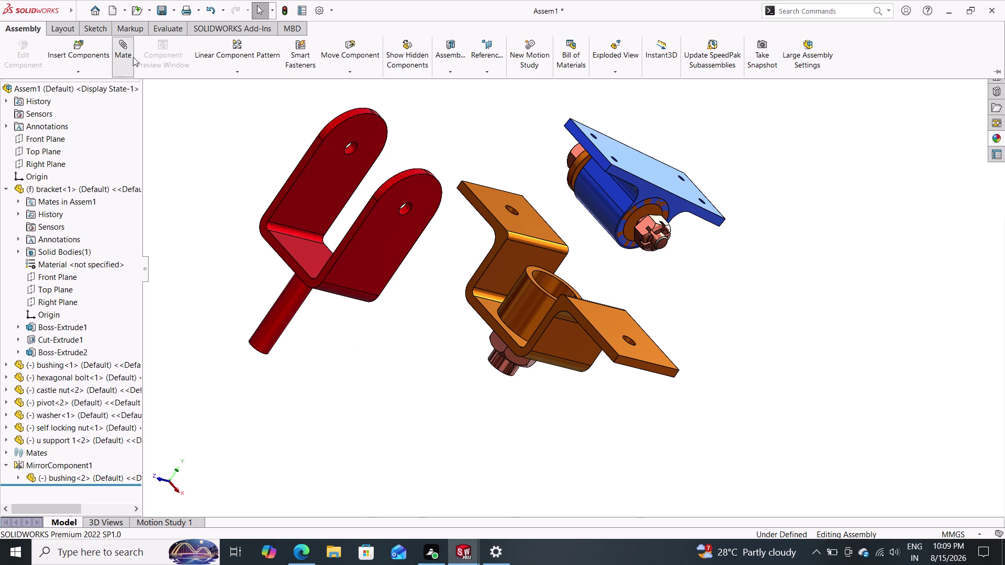
Add a concentric mate between the U support shaft and the bracket's bushing hole.
click(281, 321)
middle_drag(382, 334, 342, 354)
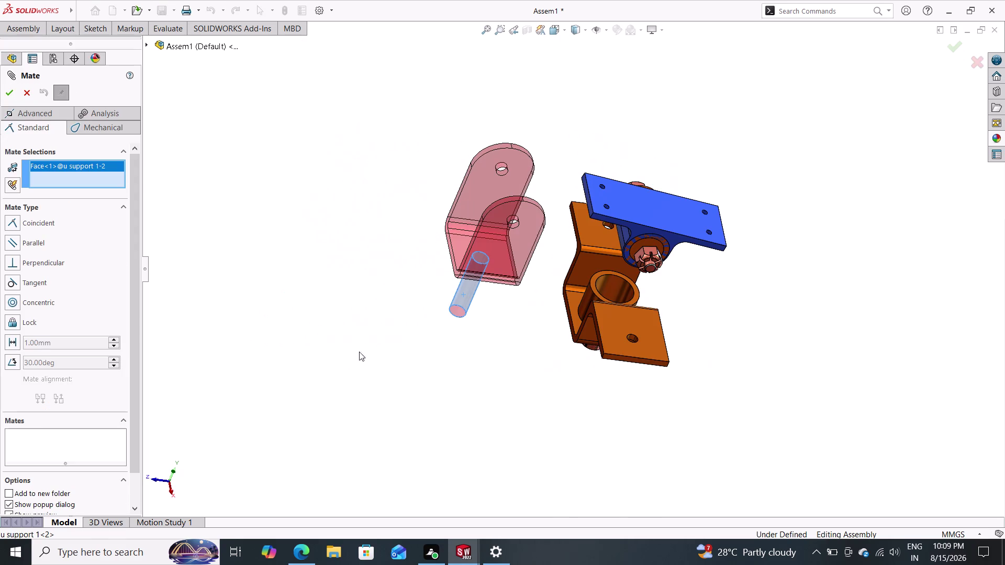
middle_drag(507, 319, 463, 357)
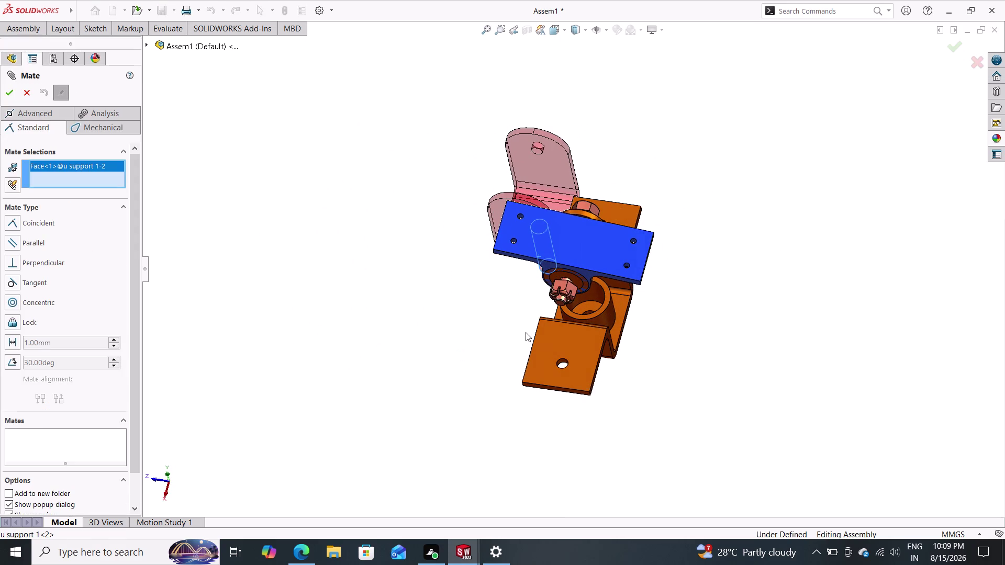
click(594, 295)
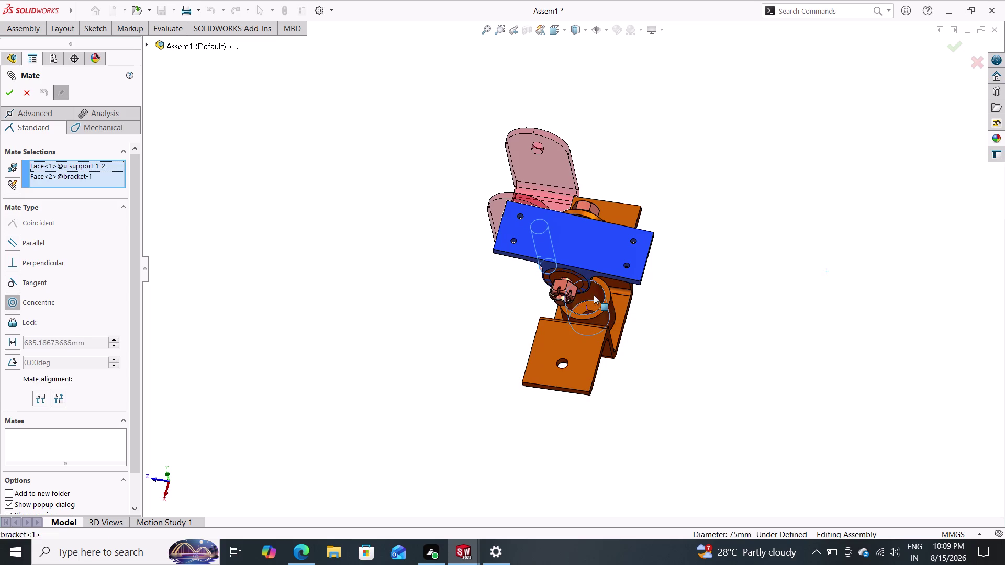
middle_drag(494, 375, 529, 340)
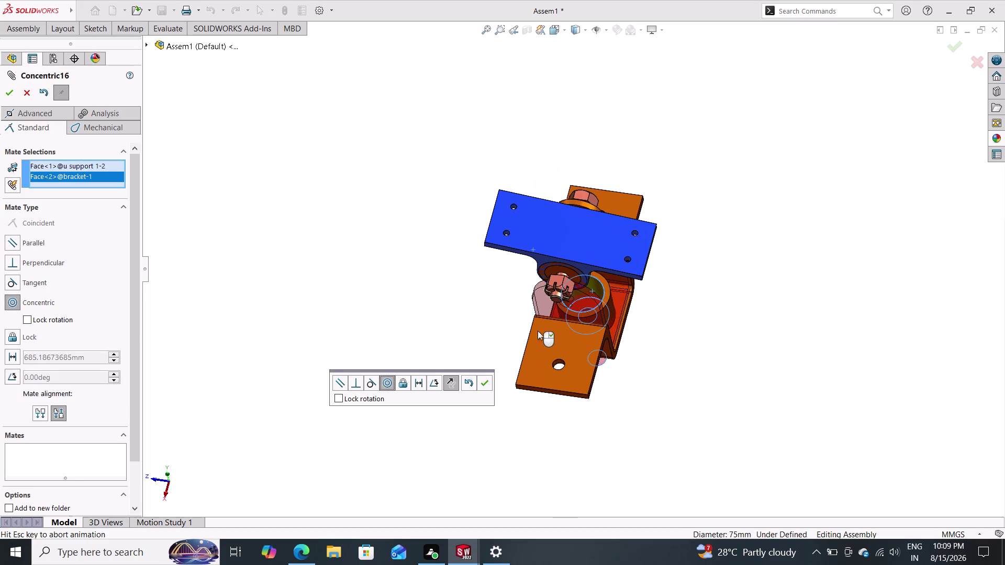
middle_drag(529, 340, 551, 322)
middle_drag(559, 351, 555, 370)
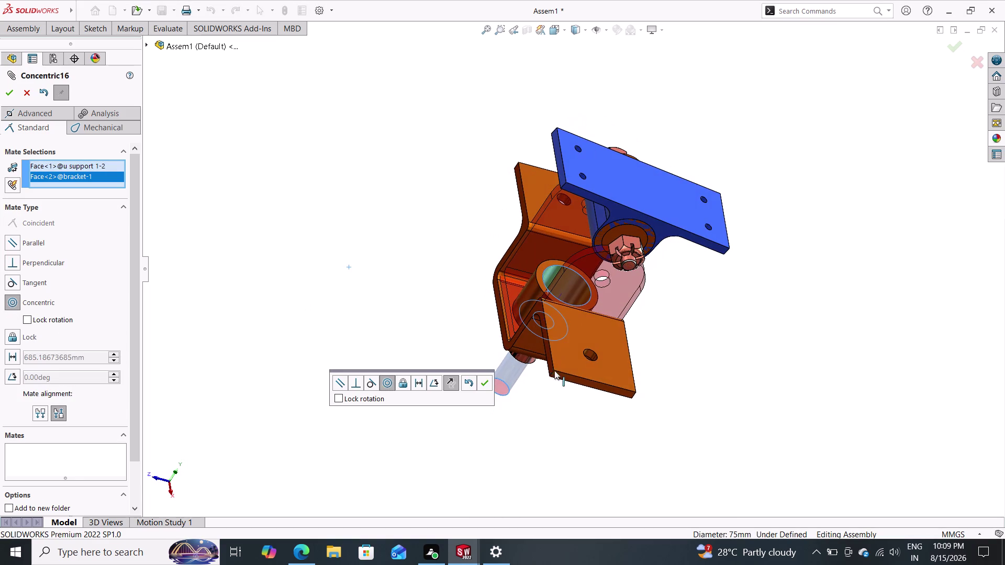
click(487, 382)
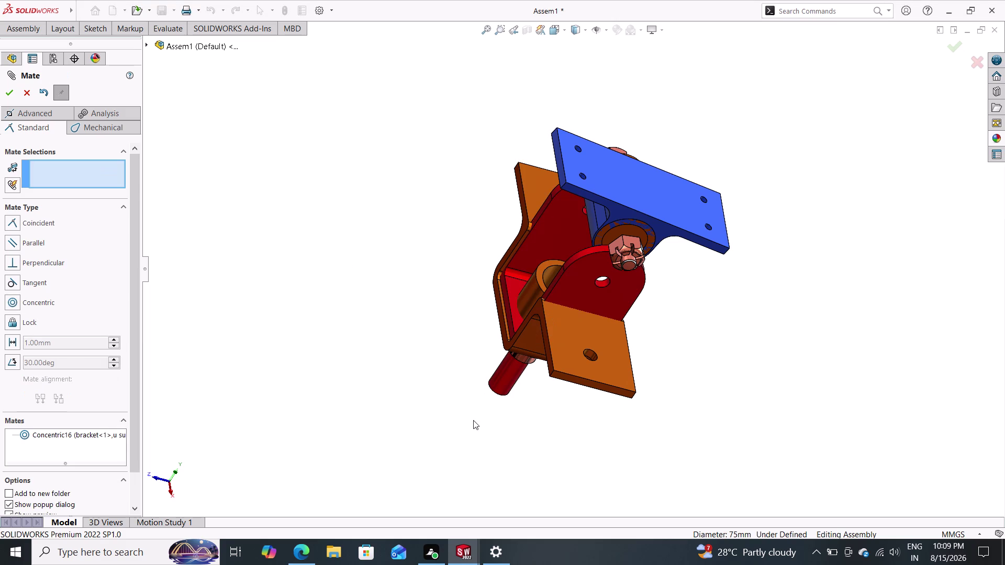
Inspect the fit and swing the U support upright about its shaft.
middle_drag(464, 424, 532, 415)
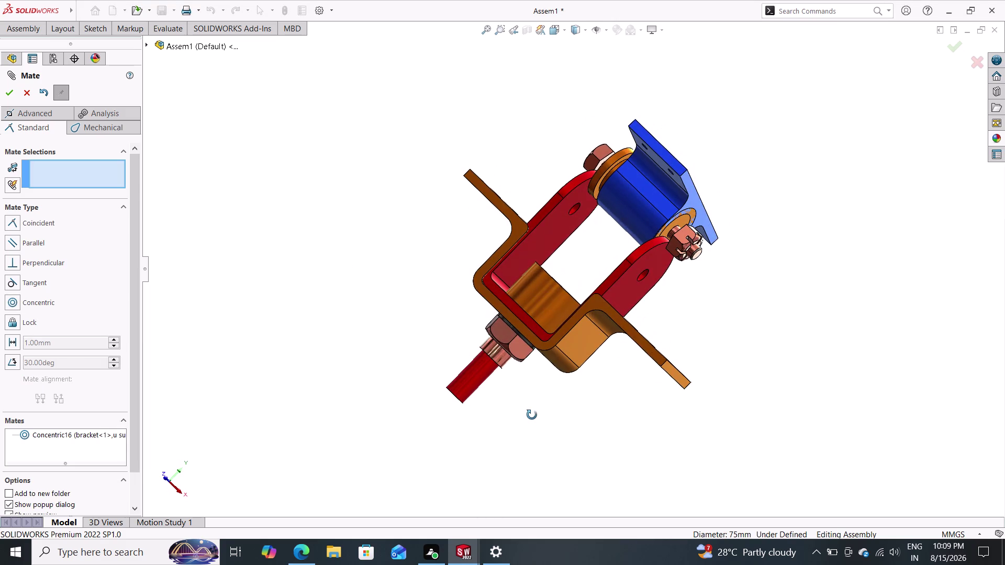
middle_drag(532, 416, 571, 469)
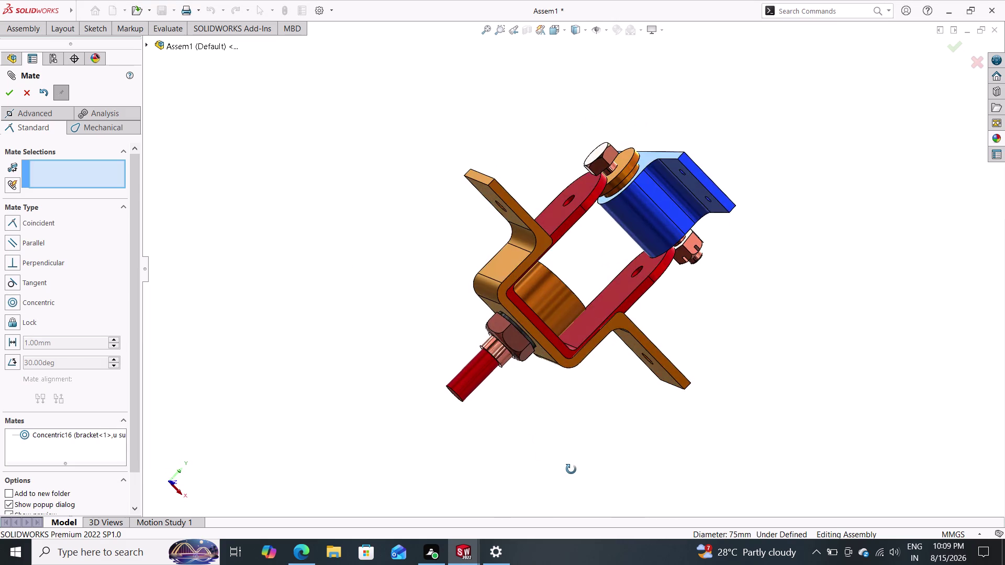
middle_drag(572, 470, 515, 486)
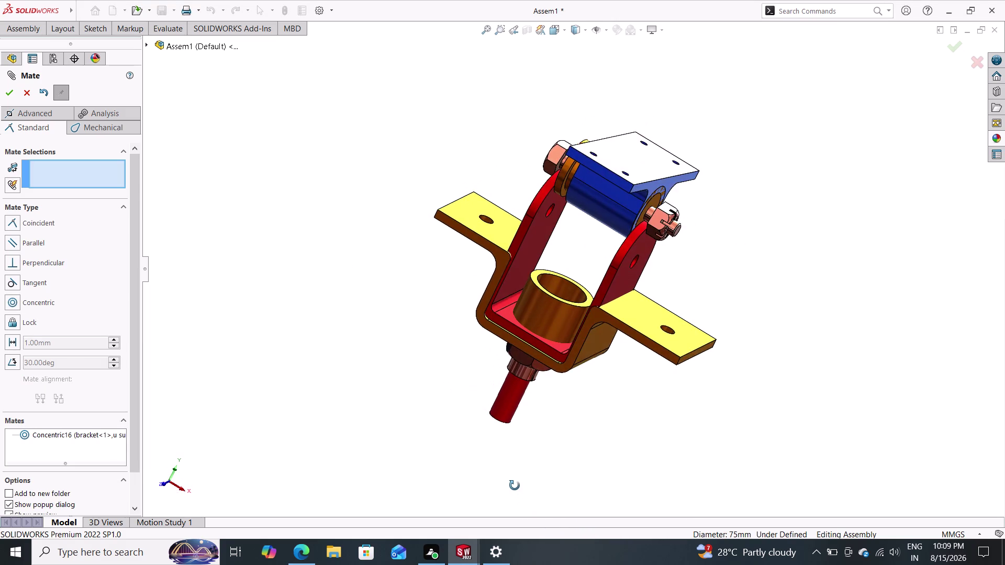
middle_drag(516, 486, 517, 490)
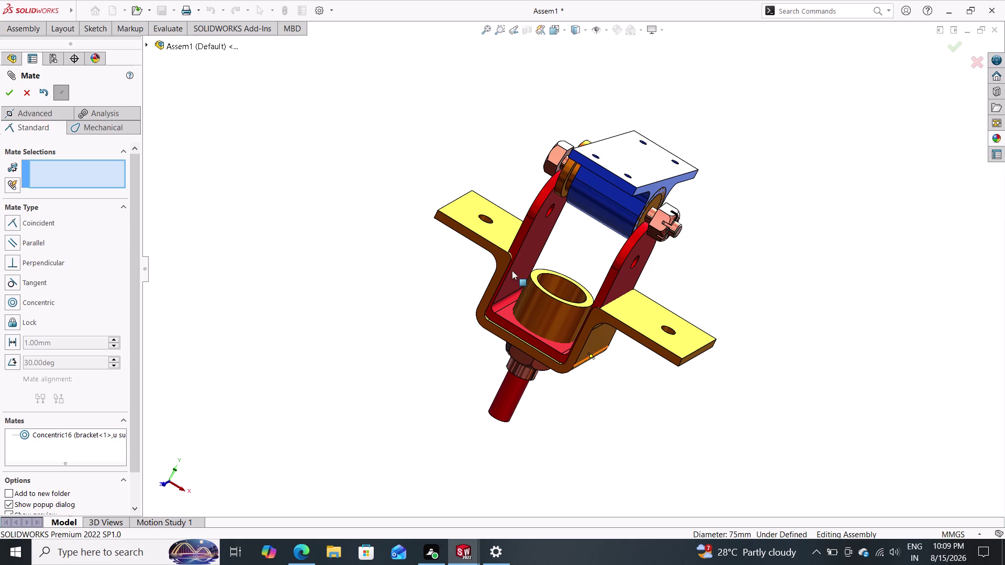
drag(520, 253, 574, 146)
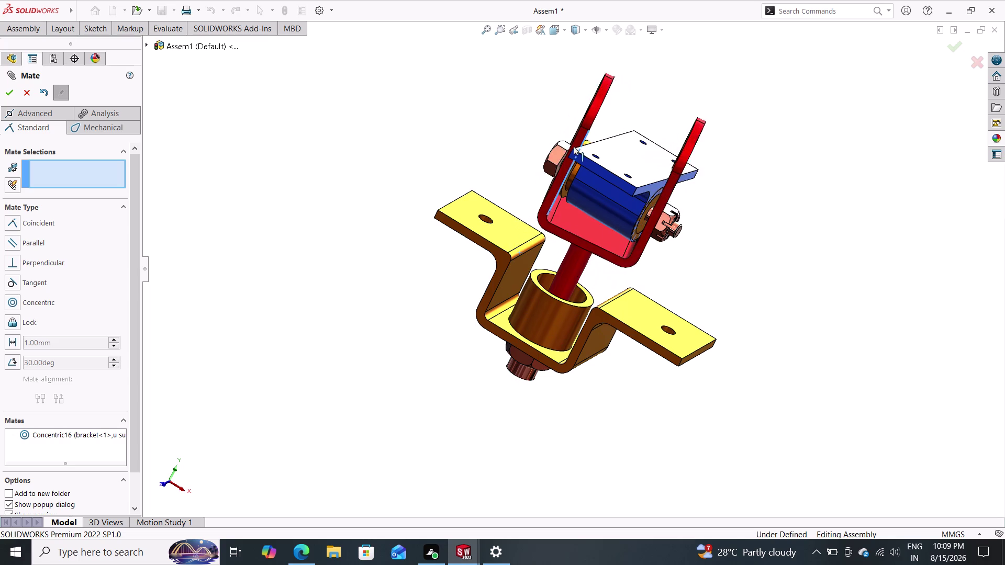
Mate a flat face of the U support parallel to the matching bracket face.
drag(574, 146, 565, 132)
click(667, 190)
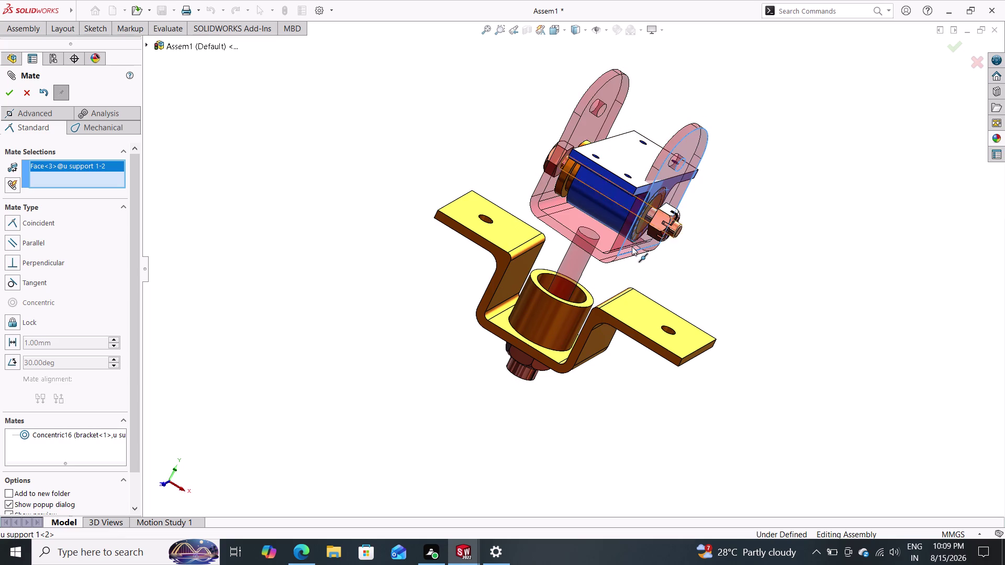
middle_drag(604, 346, 662, 392)
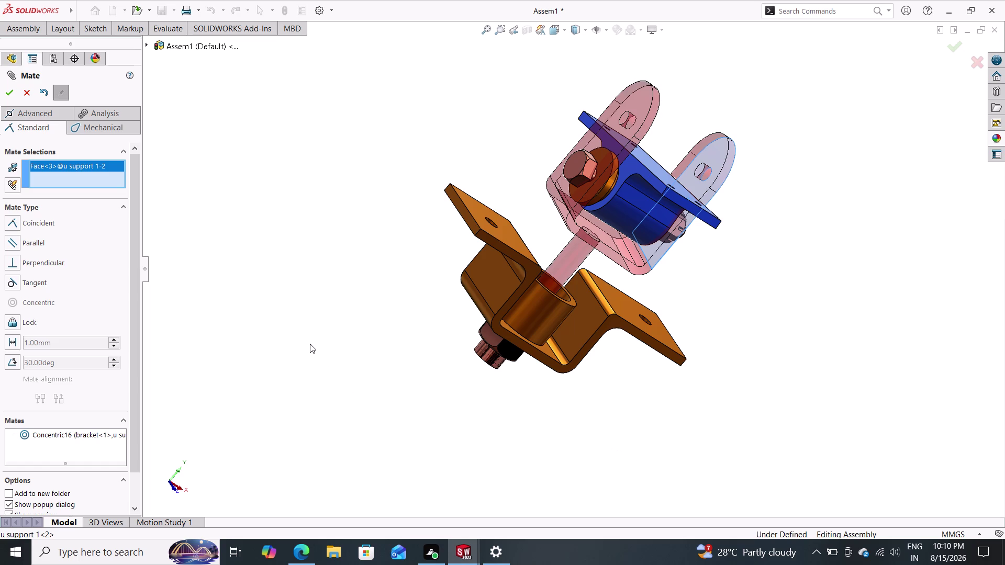
middle_drag(541, 373, 461, 356)
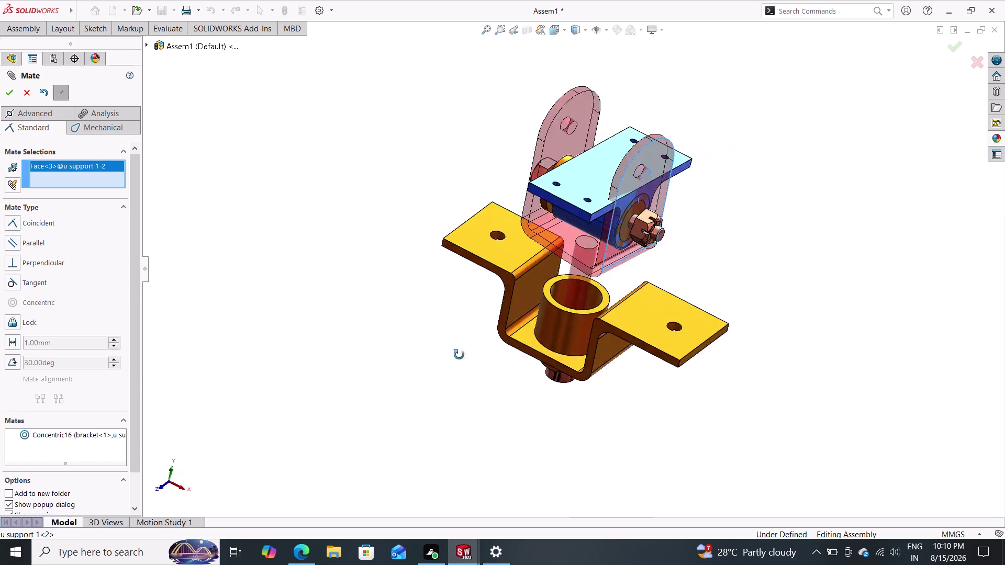
middle_drag(462, 356, 412, 302)
click(635, 321)
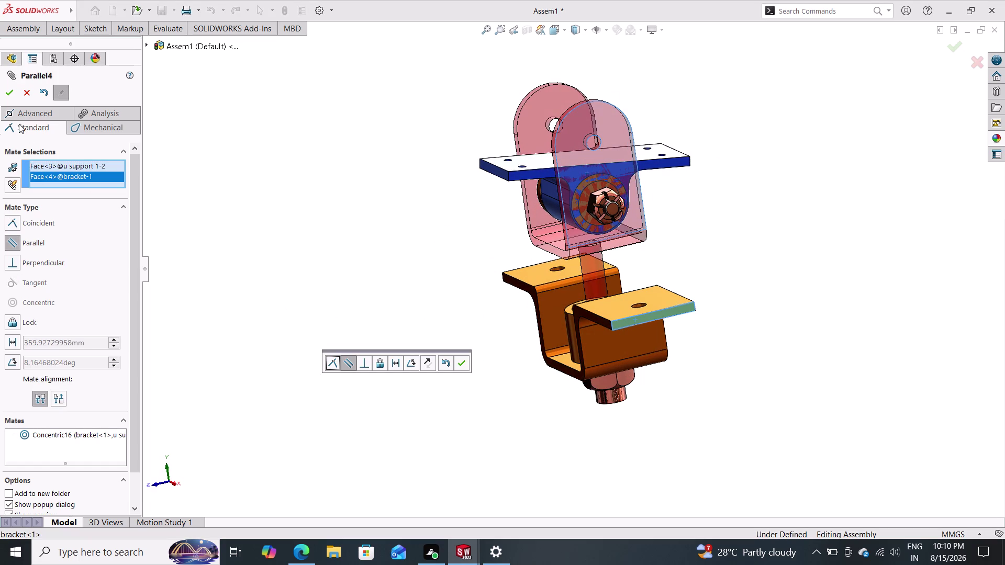
click(9, 88)
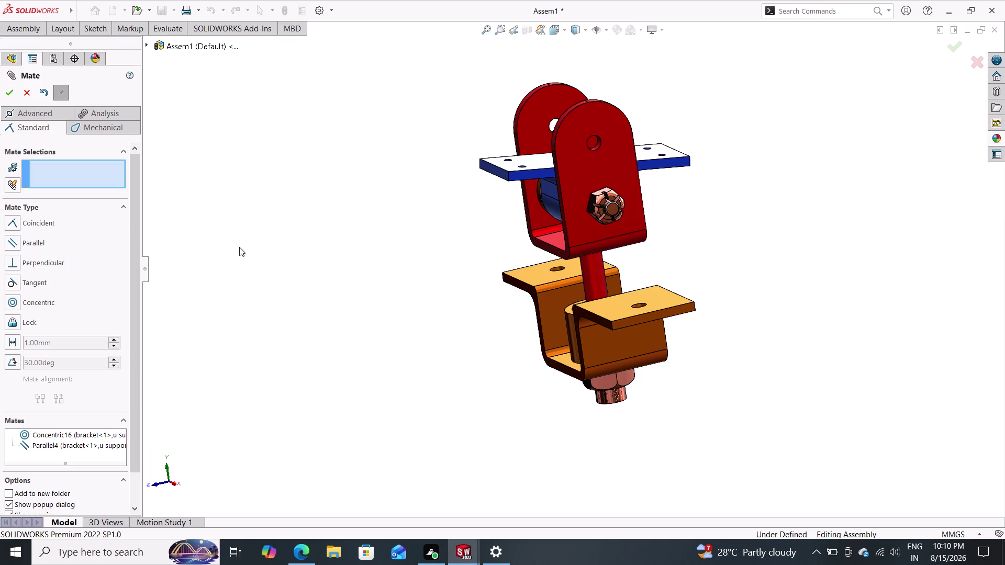
Inspect the aligned U support and select the bracket's bottom edge.
middle_drag(238, 246, 311, 262)
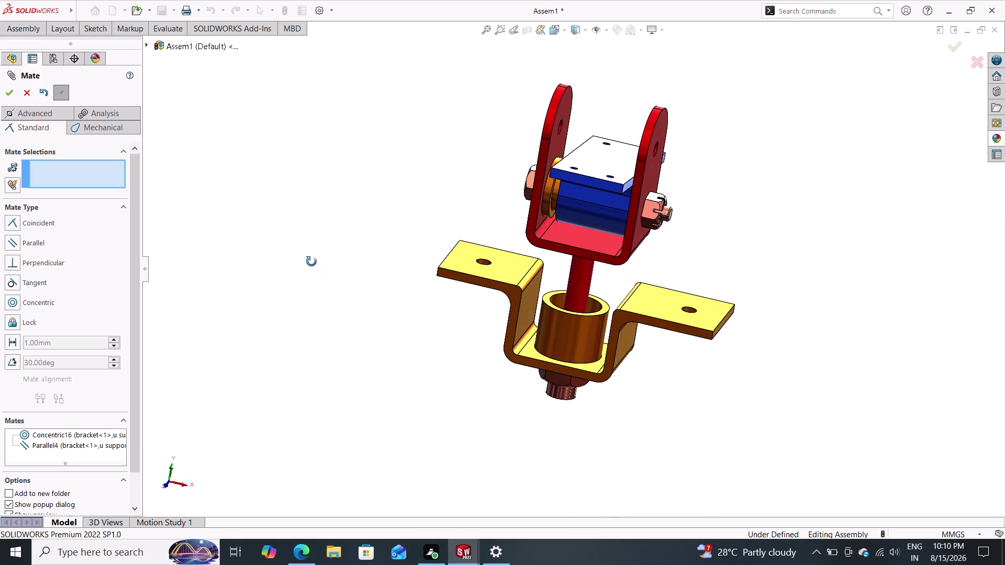
middle_drag(311, 262, 324, 261)
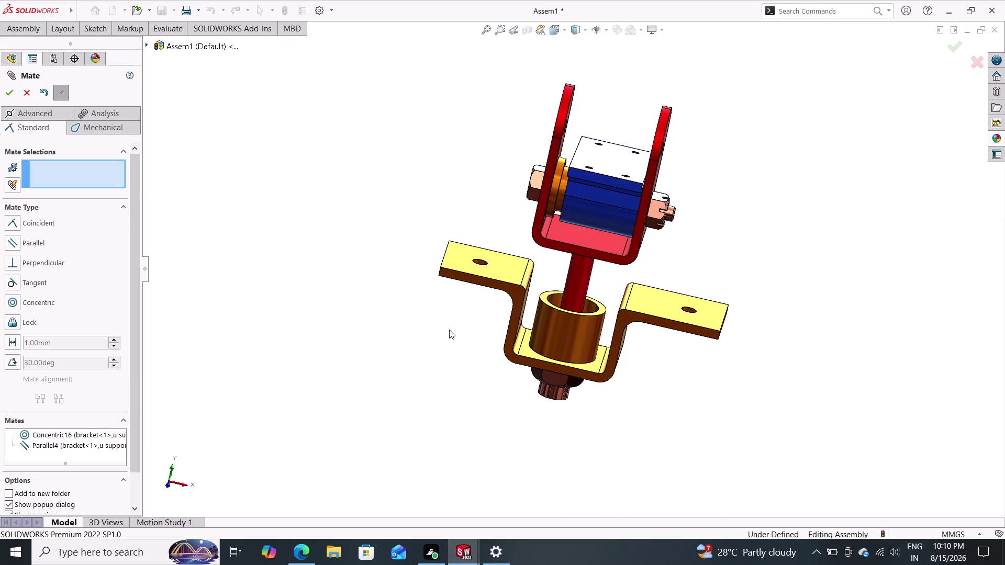
middle_drag(450, 329, 429, 415)
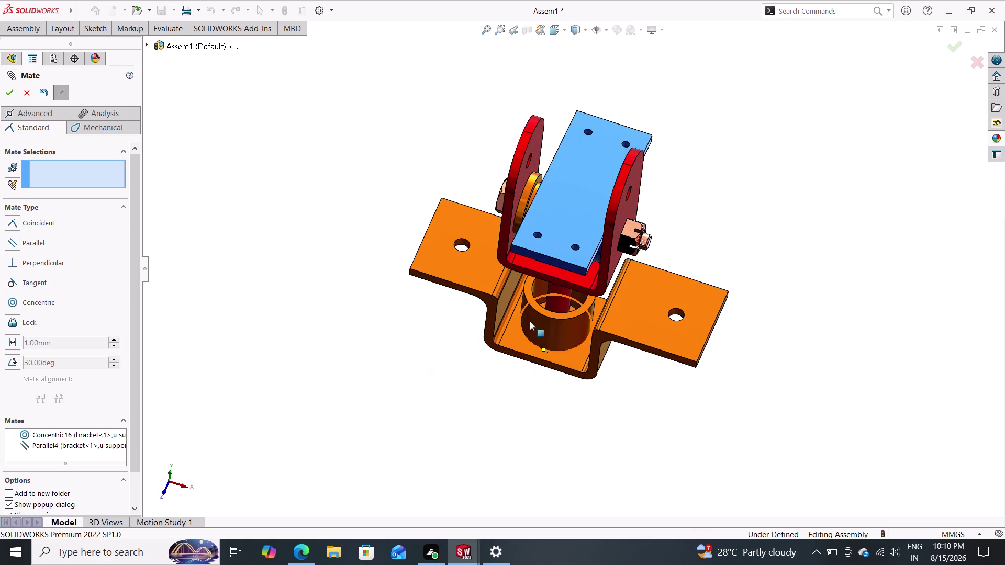
click(539, 306)
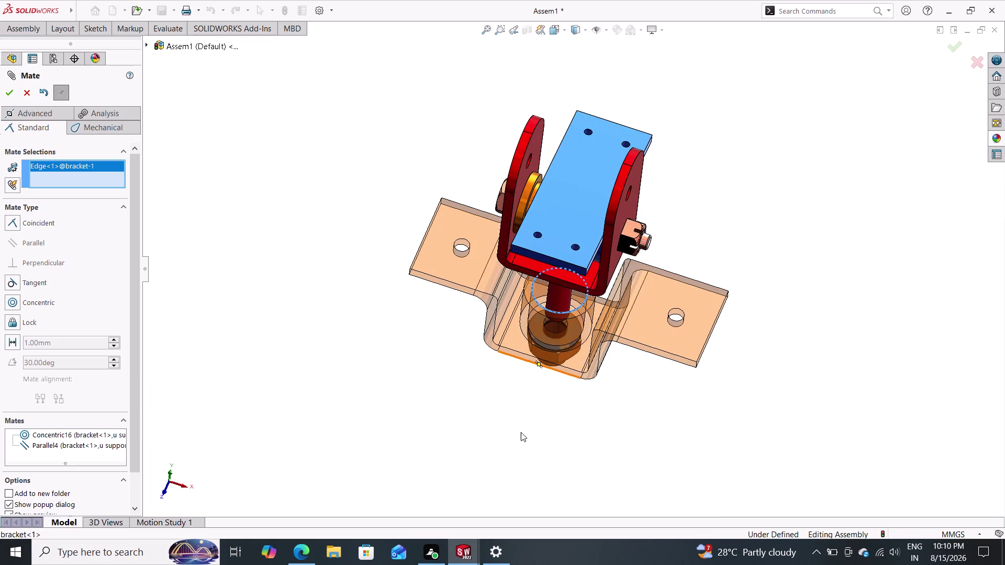
Mate the U support face coincident with the bracket's bottom edge, check it, and finish mating.
middle_drag(520, 464, 546, 173)
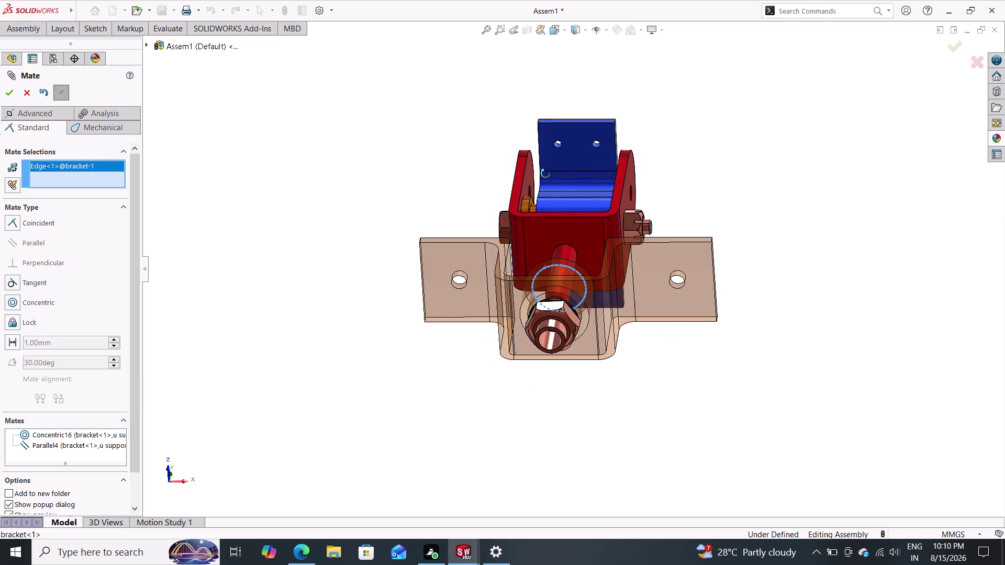
middle_drag(546, 173, 545, 172)
click(541, 242)
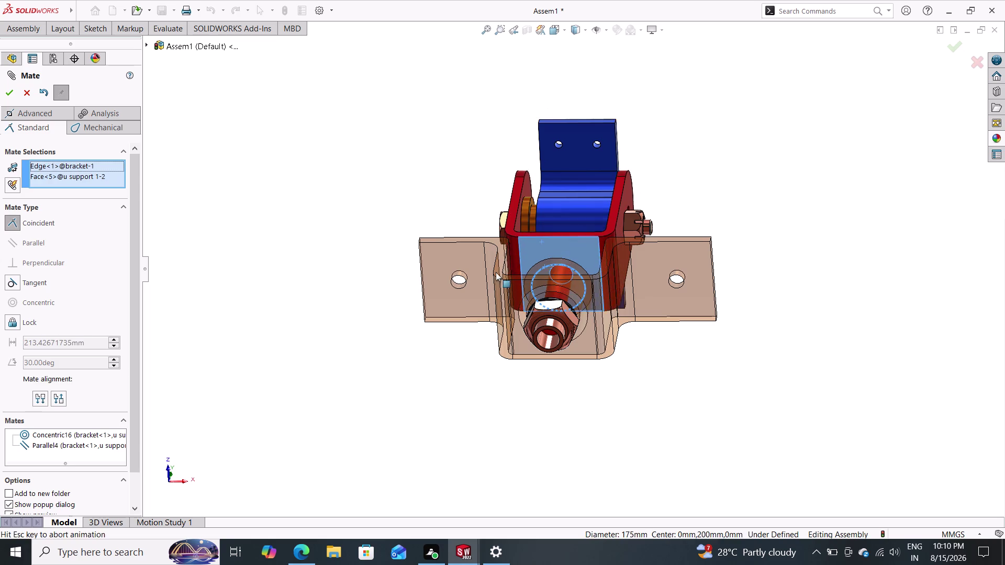
click(446, 327)
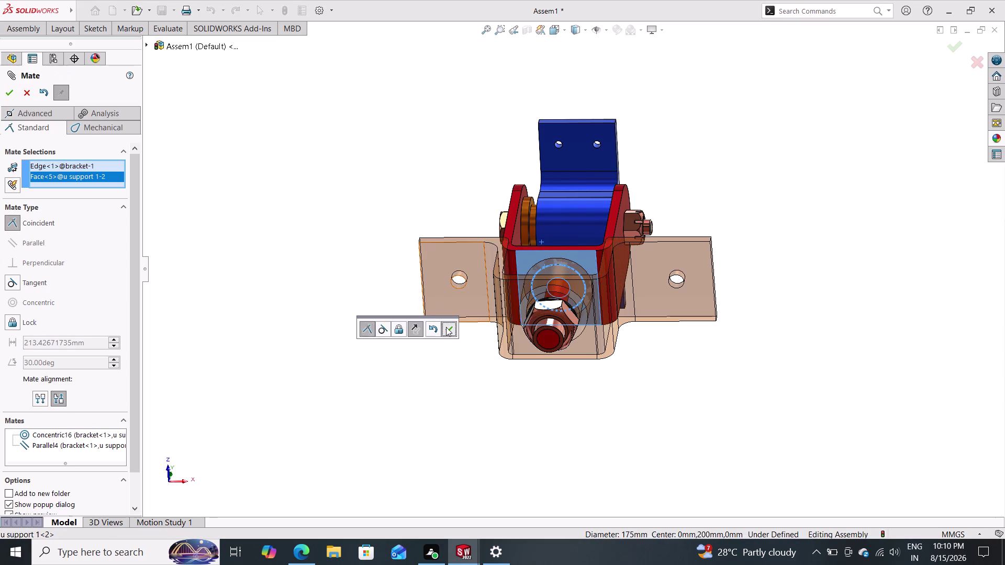
middle_drag(411, 170, 402, 247)
middle_drag(411, 148, 430, 159)
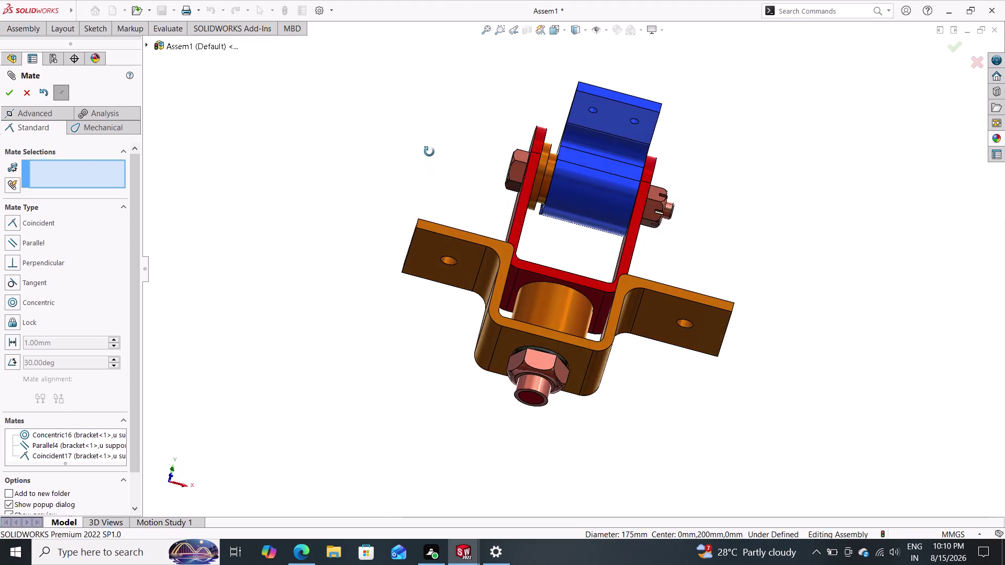
middle_drag(429, 159, 382, 202)
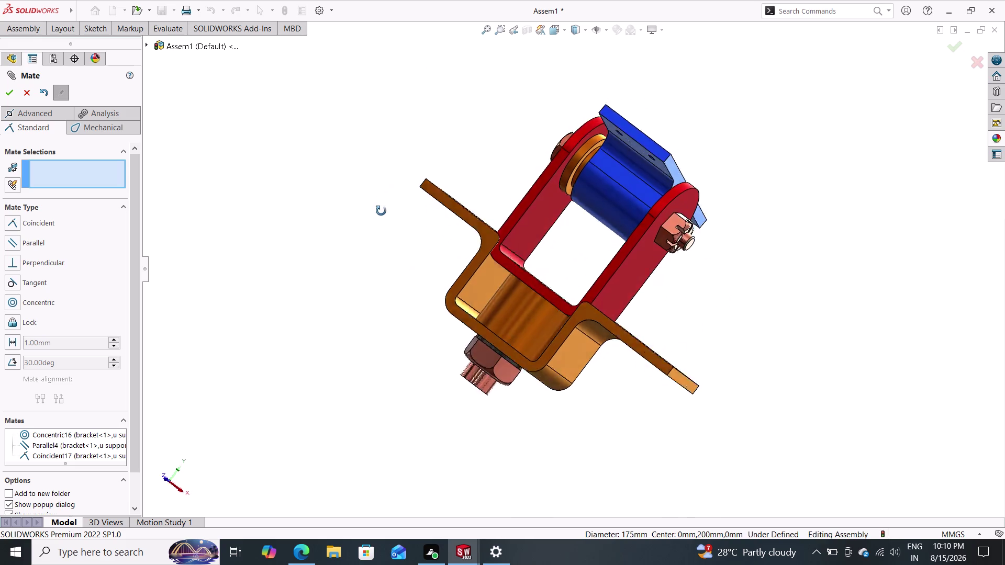
middle_drag(381, 202, 398, 196)
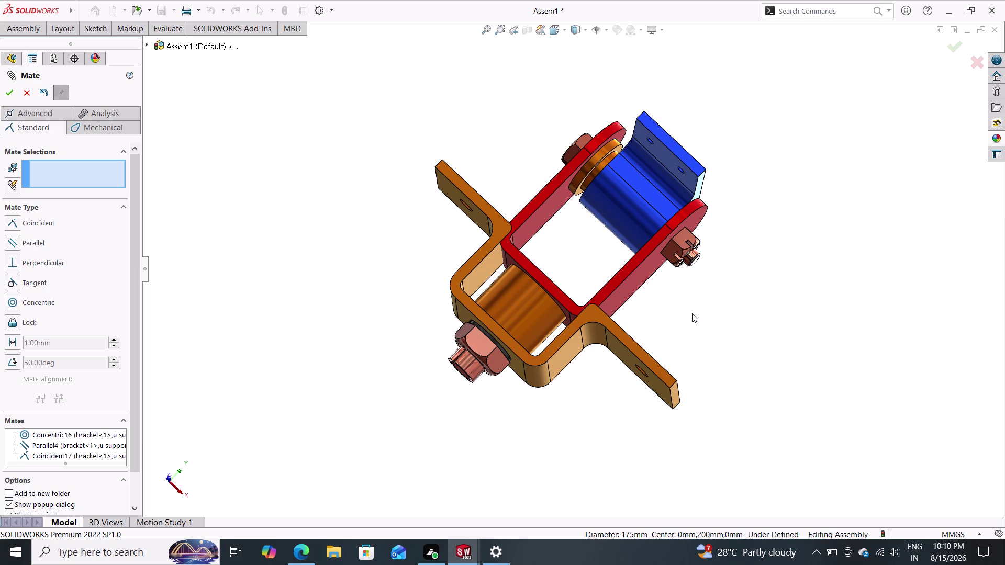
click(7, 92)
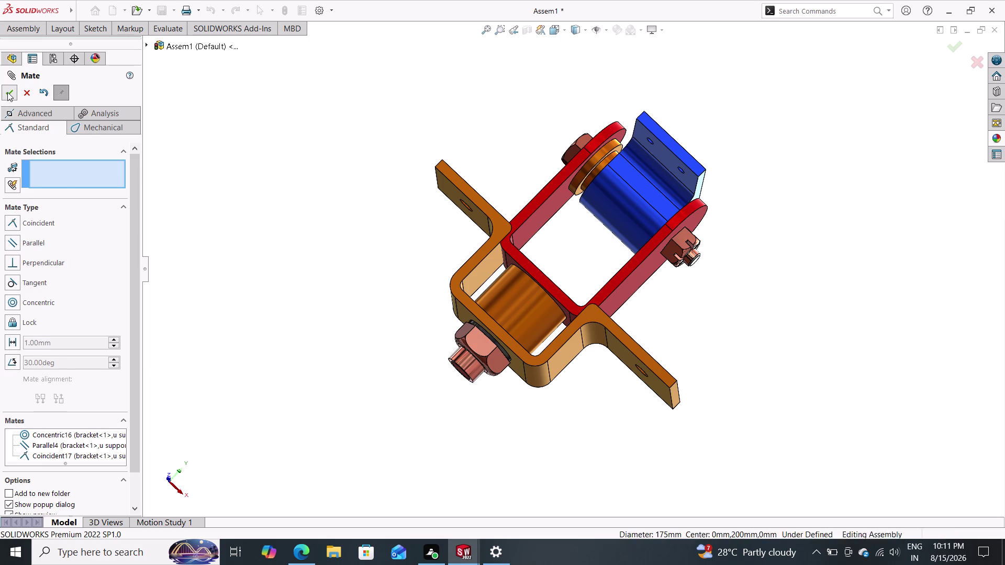
drag(643, 259, 642, 261)
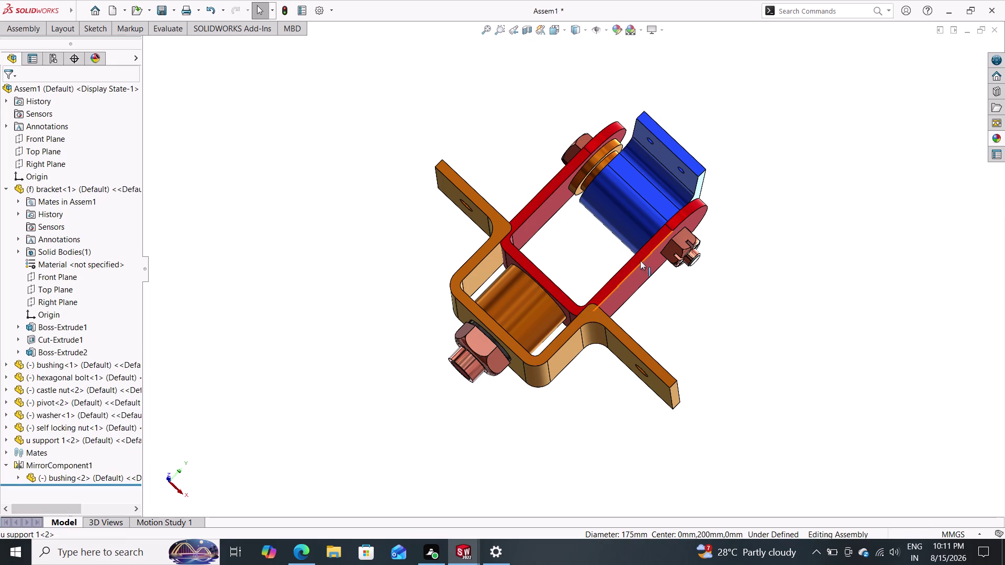
drag(641, 260, 619, 292)
key(Escape)
key(Escape)
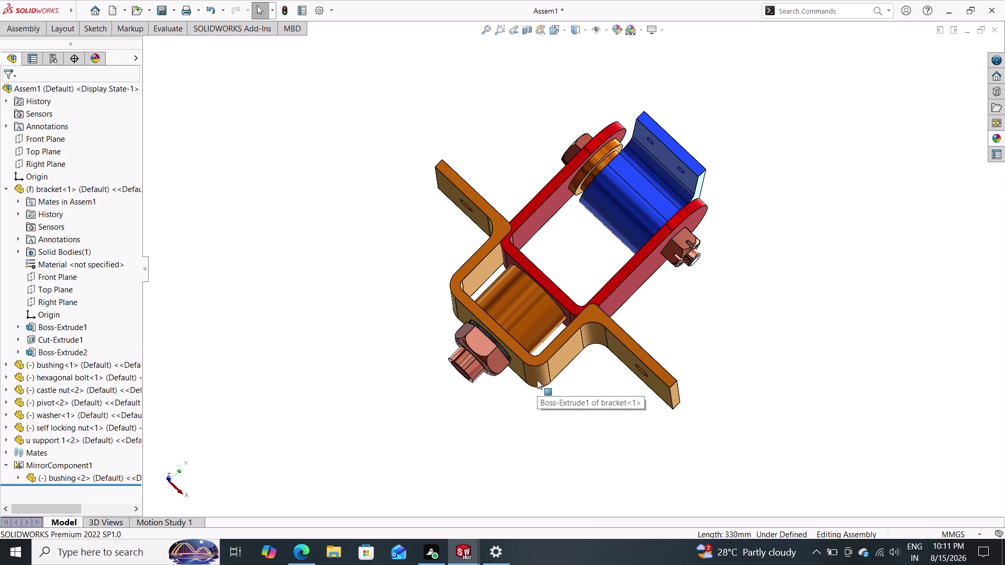
middle_drag(689, 359, 684, 358)
click(688, 357)
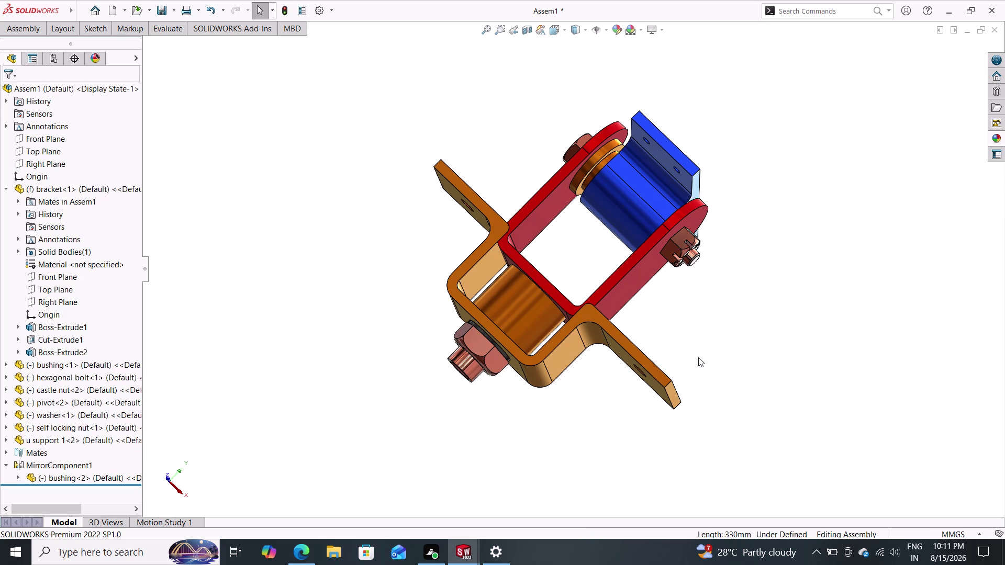
middle_drag(673, 353, 635, 332)
middle_drag(670, 320, 692, 290)
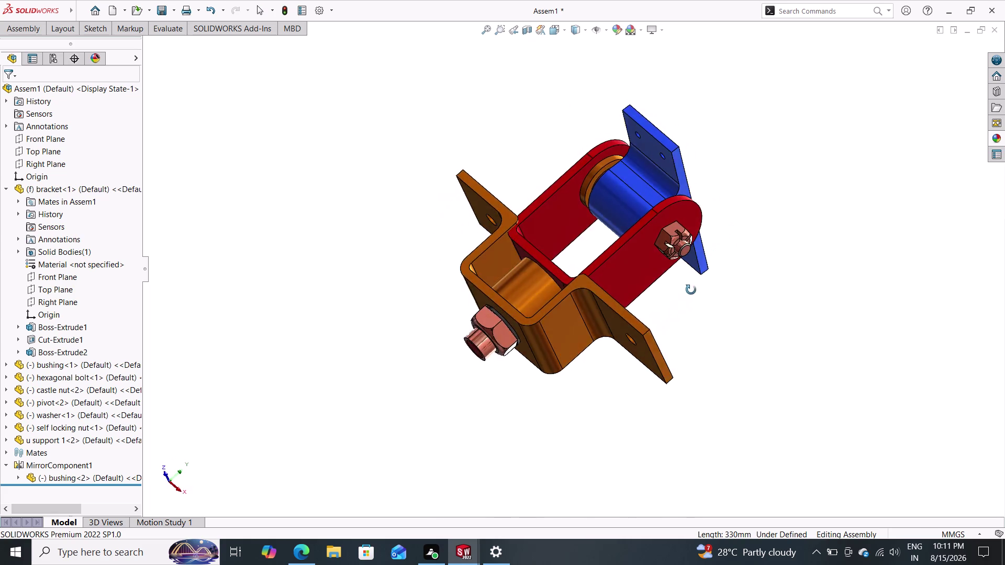
middle_drag(692, 290, 507, 103)
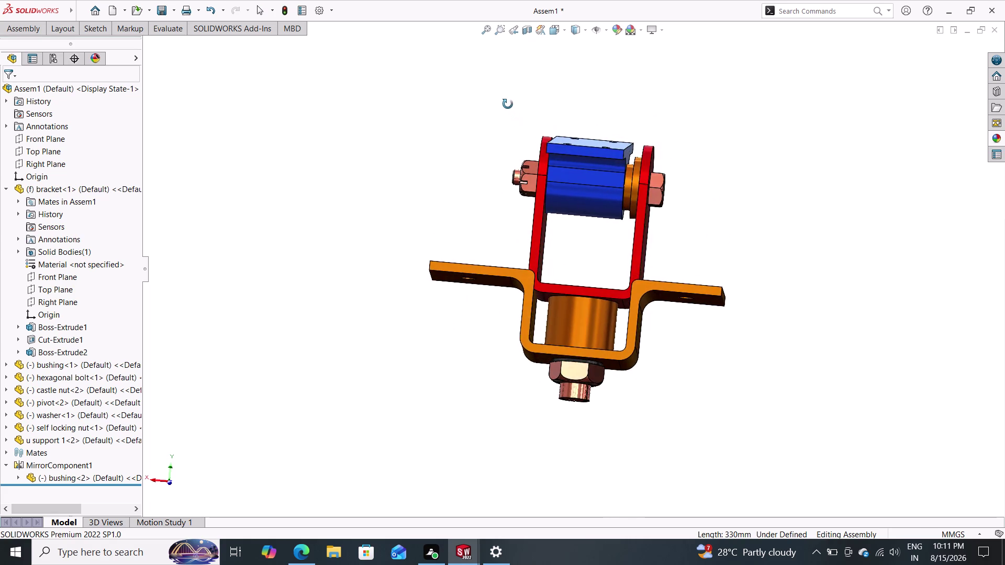
middle_drag(508, 103, 511, 111)
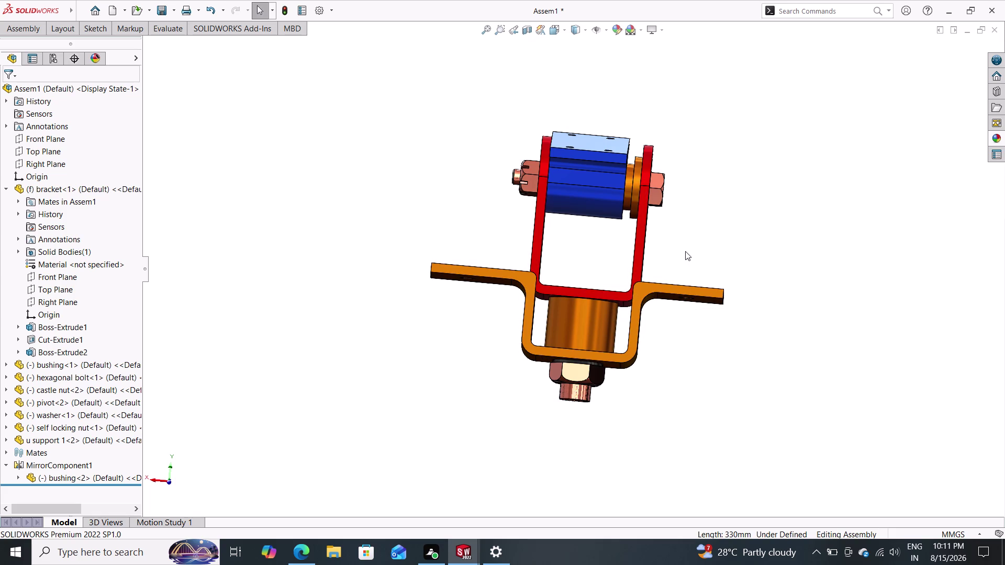
middle_drag(685, 252, 668, 321)
middle_drag(698, 215, 688, 244)
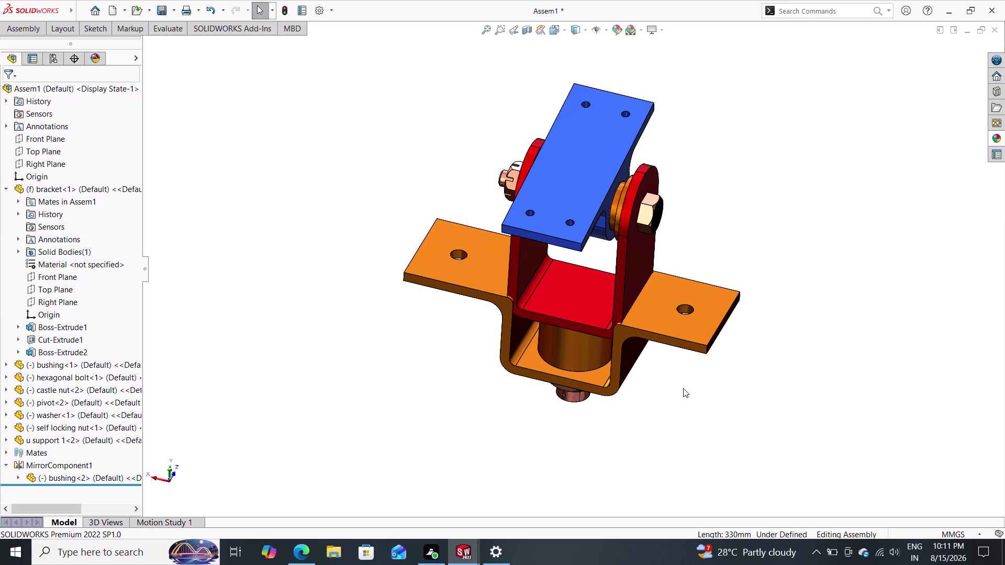
middle_drag(687, 389, 695, 96)
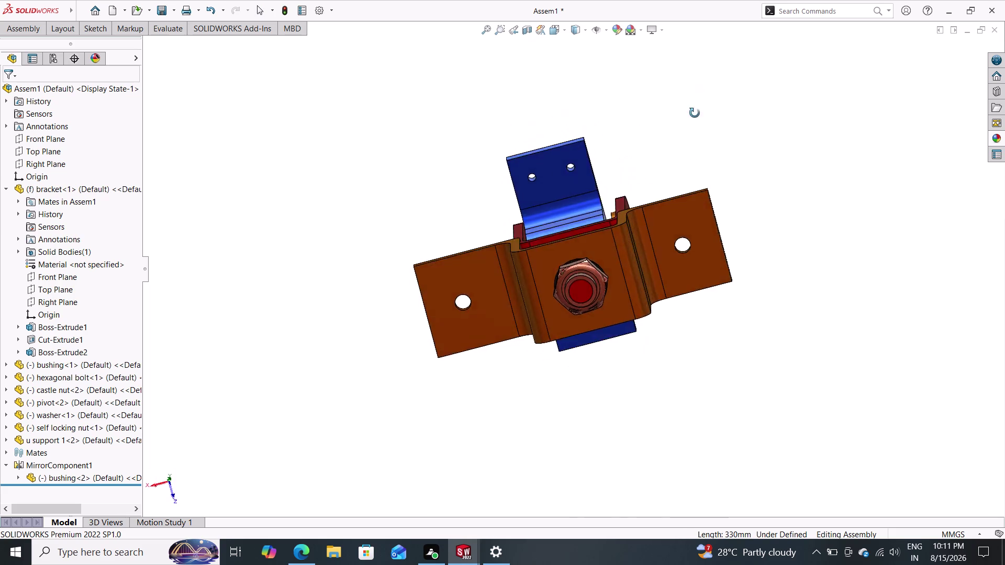
middle_drag(695, 96, 696, 307)
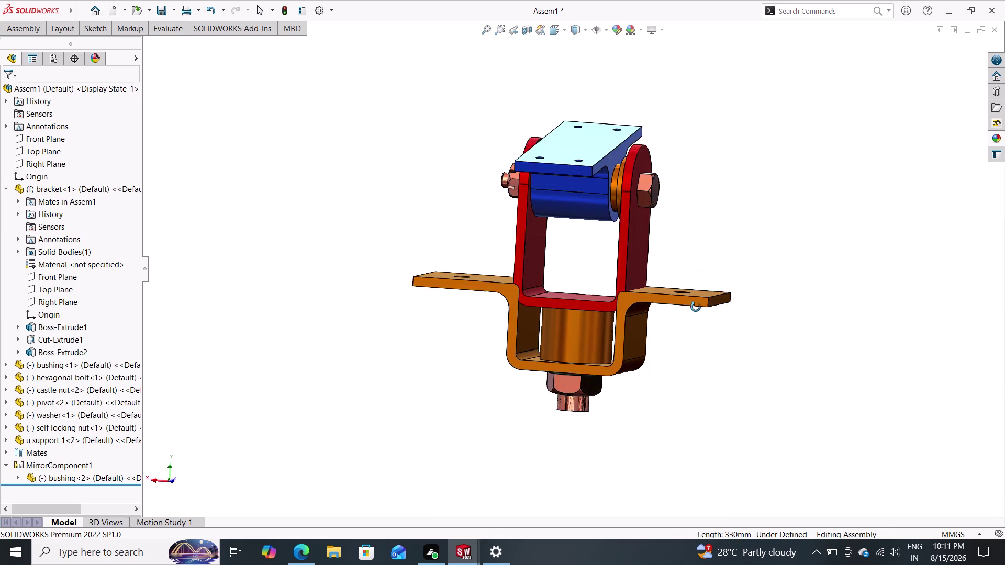
middle_drag(696, 308, 684, 376)
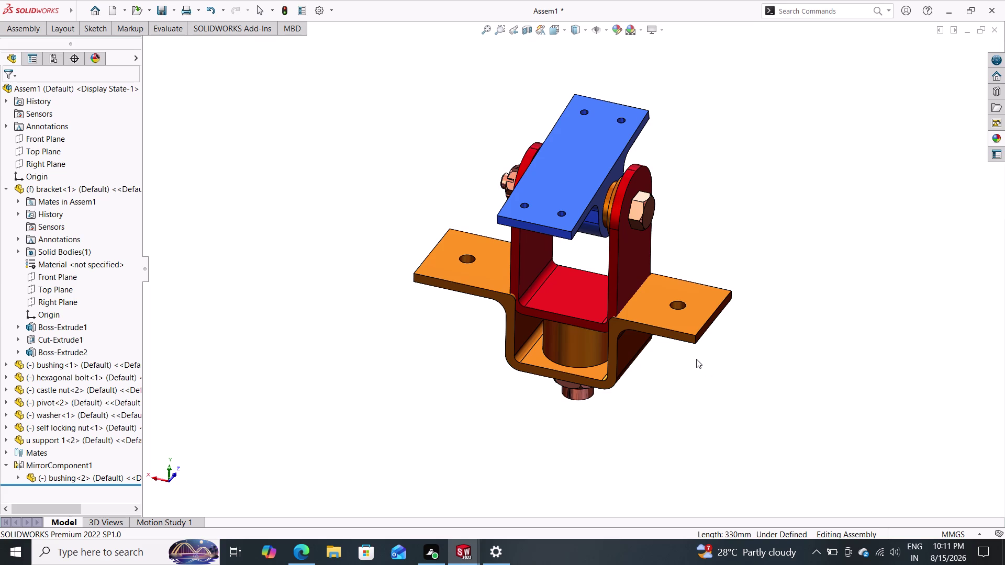
middle_drag(696, 359, 716, 130)
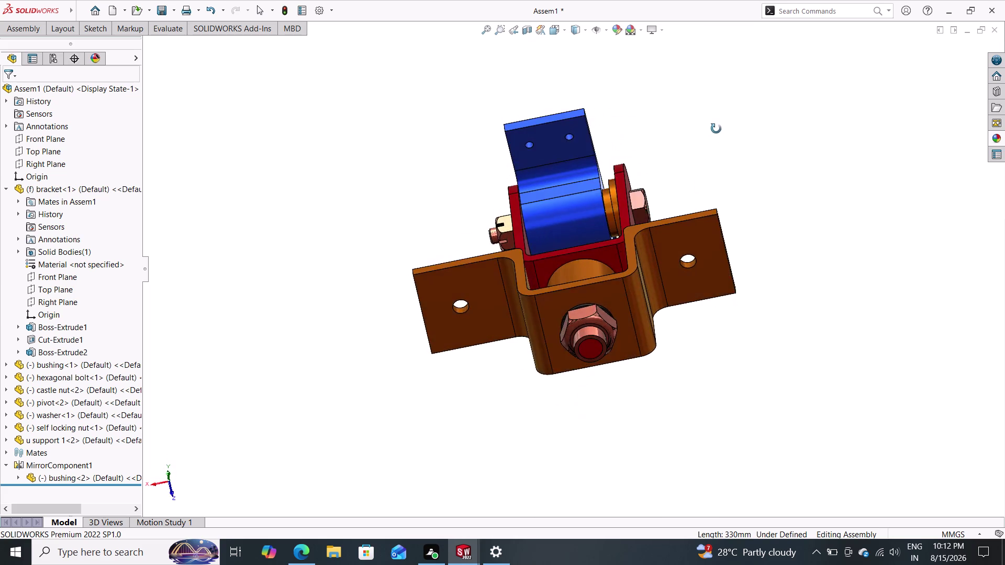
middle_drag(716, 130, 646, 221)
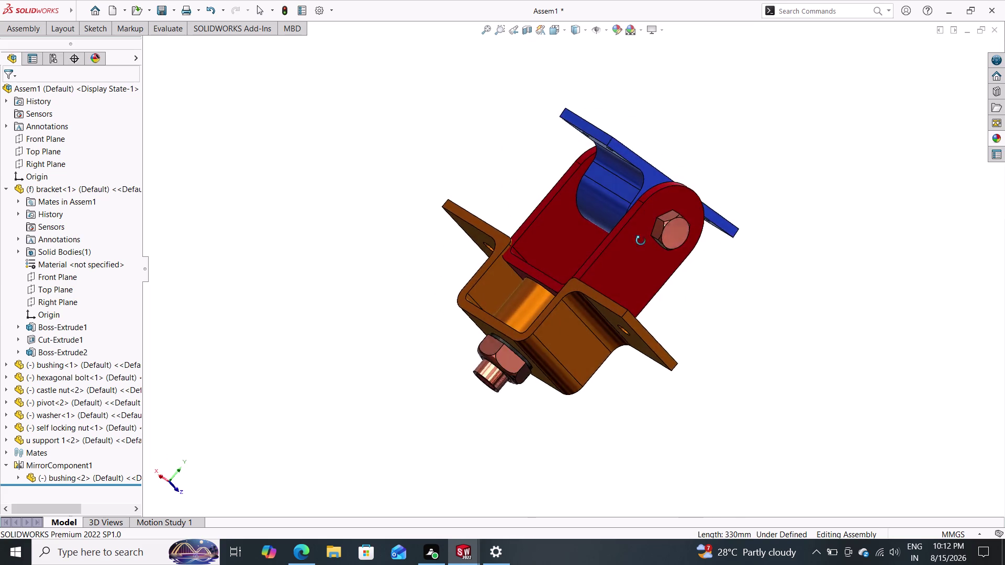
middle_drag(646, 221, 558, 226)
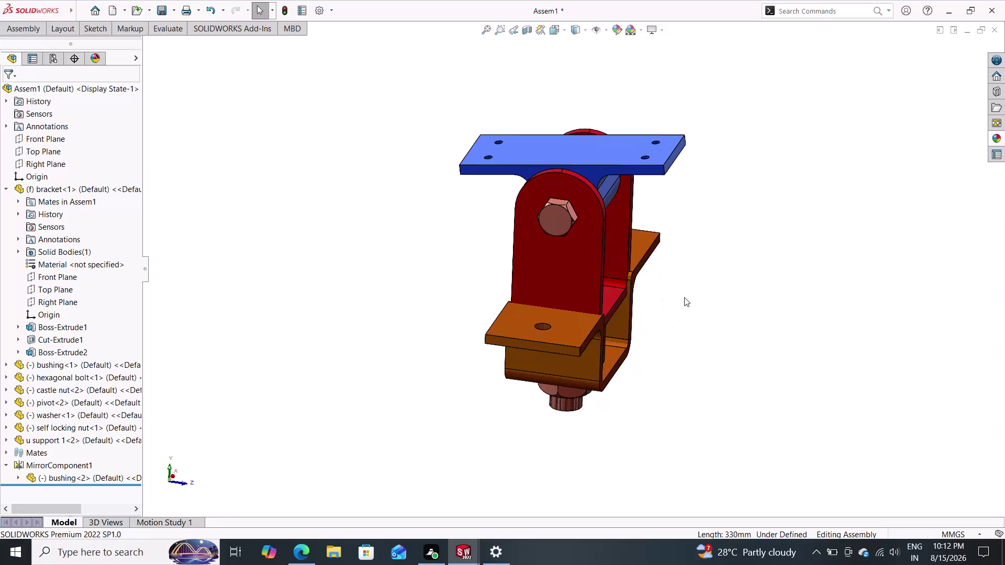
middle_drag(702, 314, 794, 257)
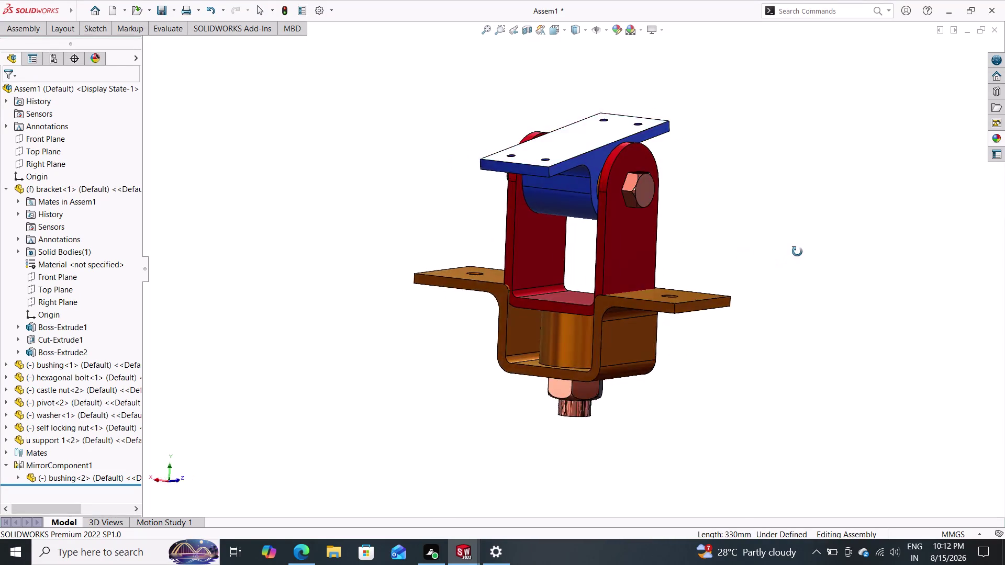
middle_drag(795, 257, 801, 251)
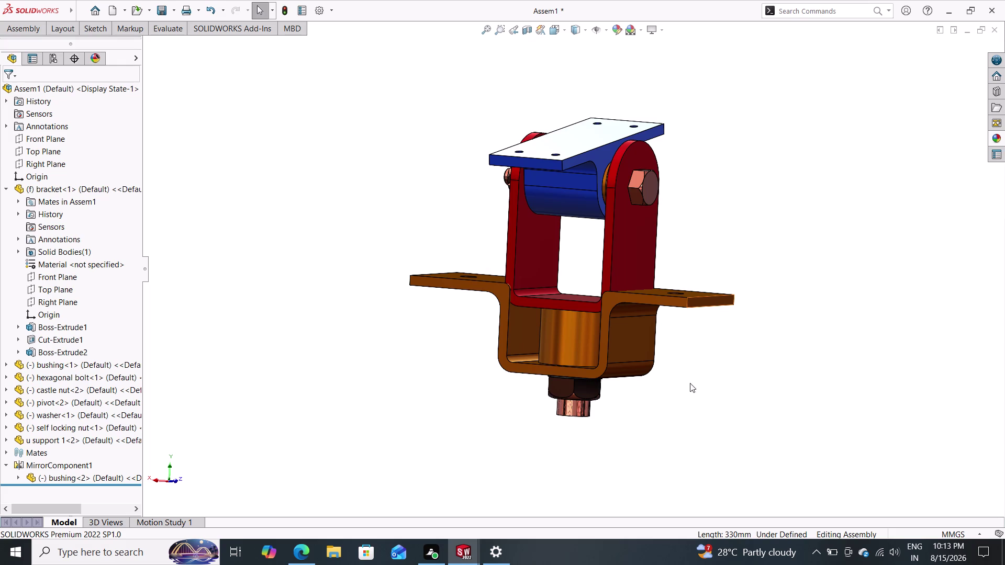
middle_drag(700, 374, 702, 310)
middle_drag(690, 375, 699, 311)
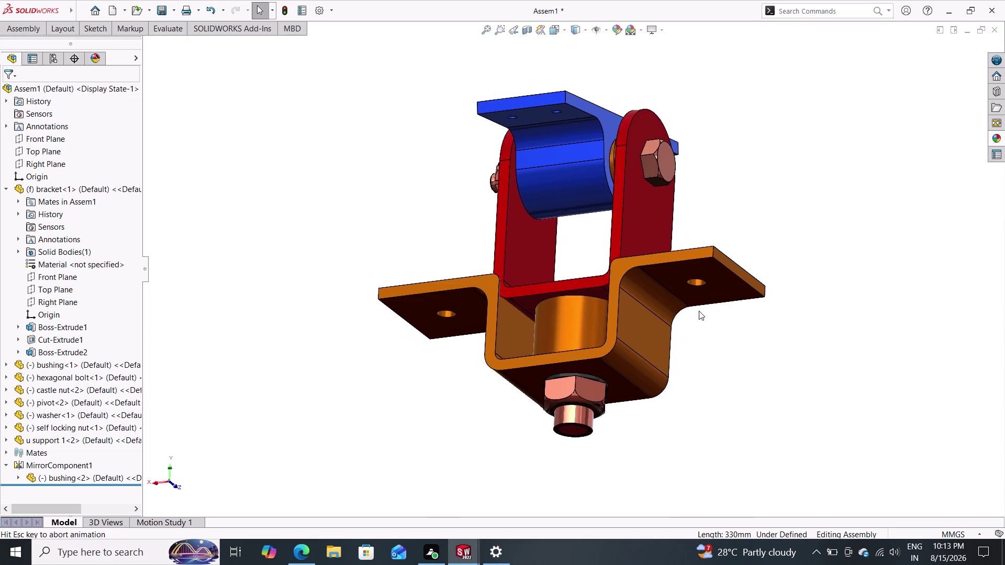
middle_drag(699, 311, 676, 462)
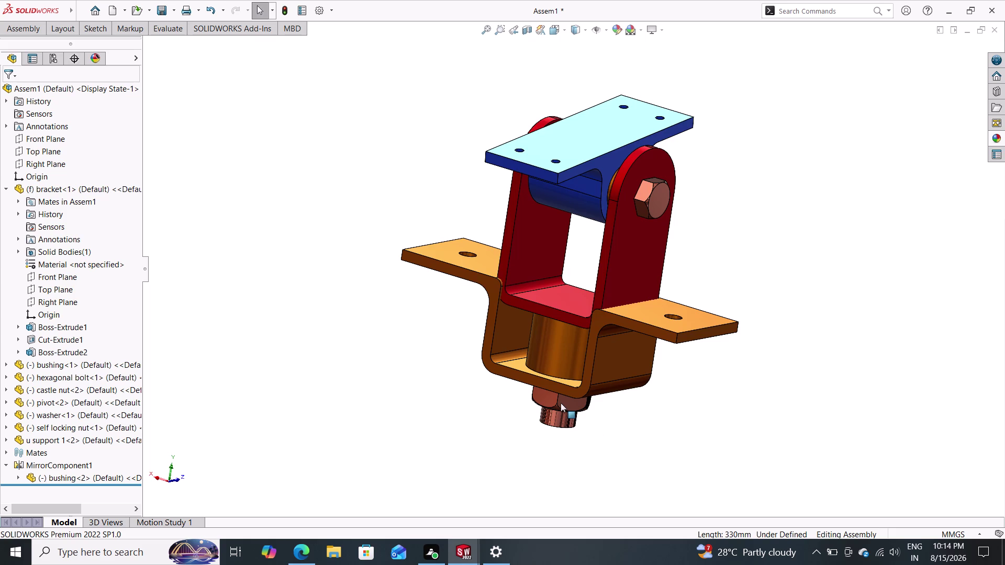
scroll(down, 3)
scroll(down, 3)
middle_drag(561, 402, 628, 383)
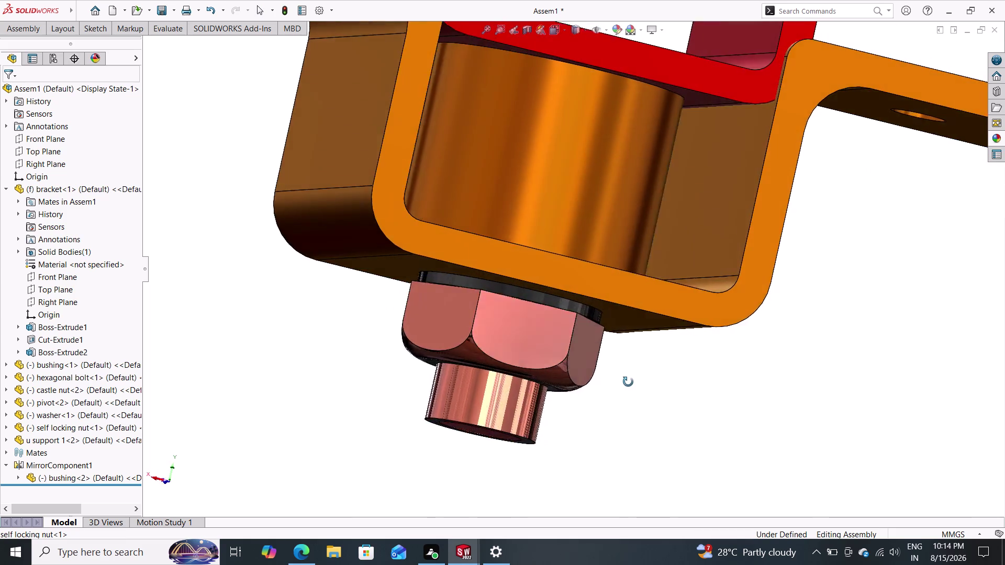
middle_drag(628, 382, 582, 401)
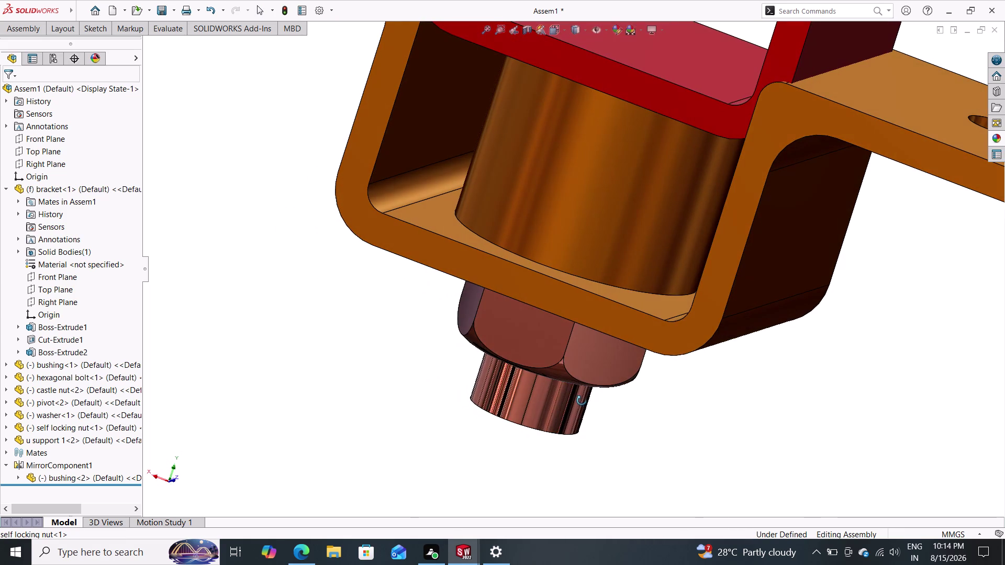
middle_drag(582, 401, 581, 401)
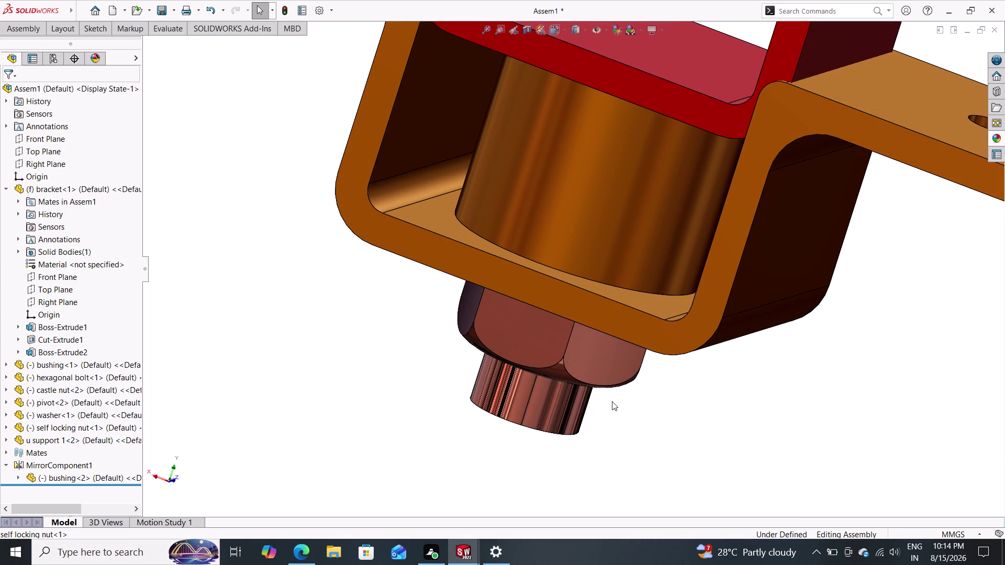
middle_drag(644, 392, 605, 367)
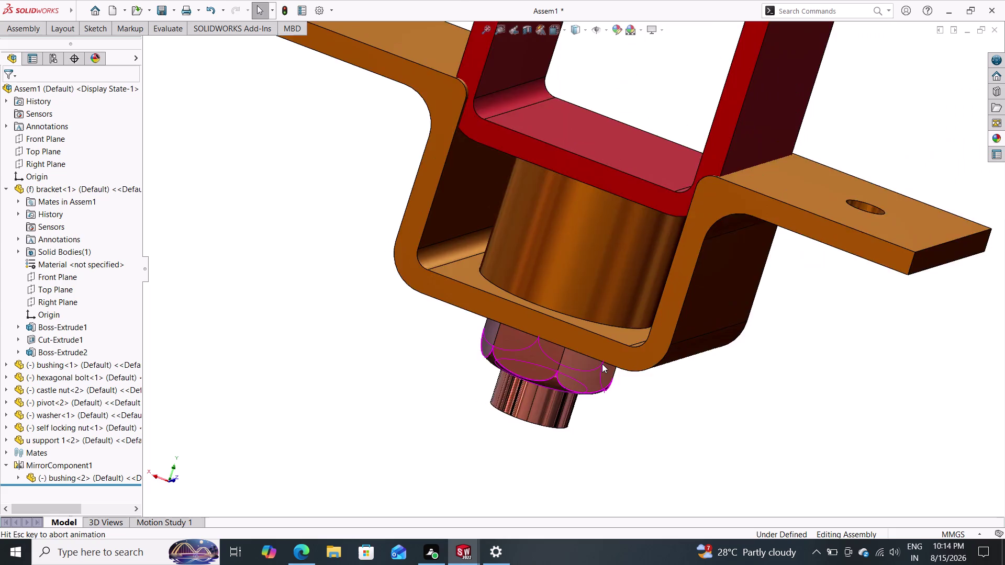
middle_drag(605, 367, 591, 345)
middle_drag(615, 411, 604, 410)
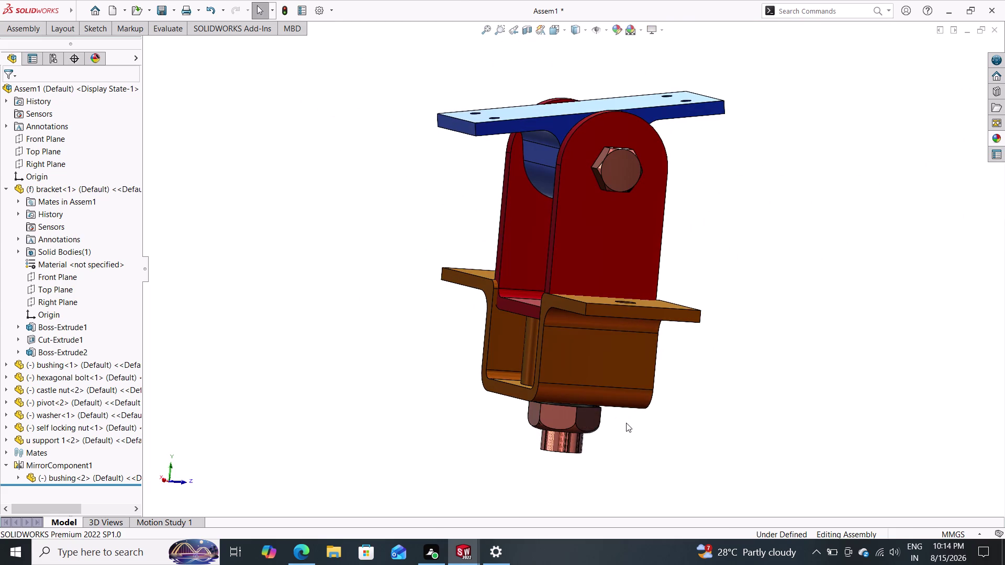
middle_drag(626, 423, 681, 432)
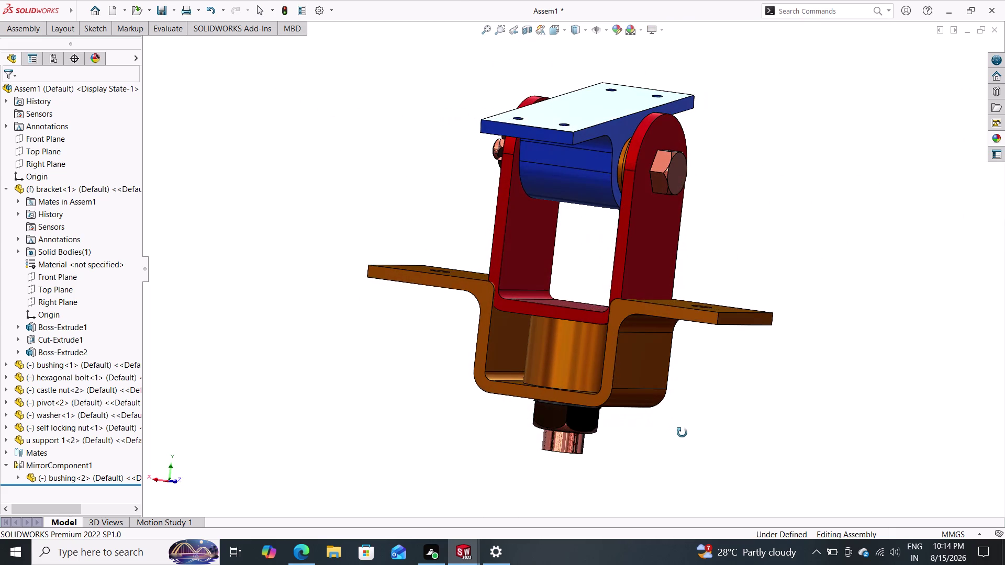
middle_drag(680, 432, 682, 433)
middle_drag(667, 429, 616, 430)
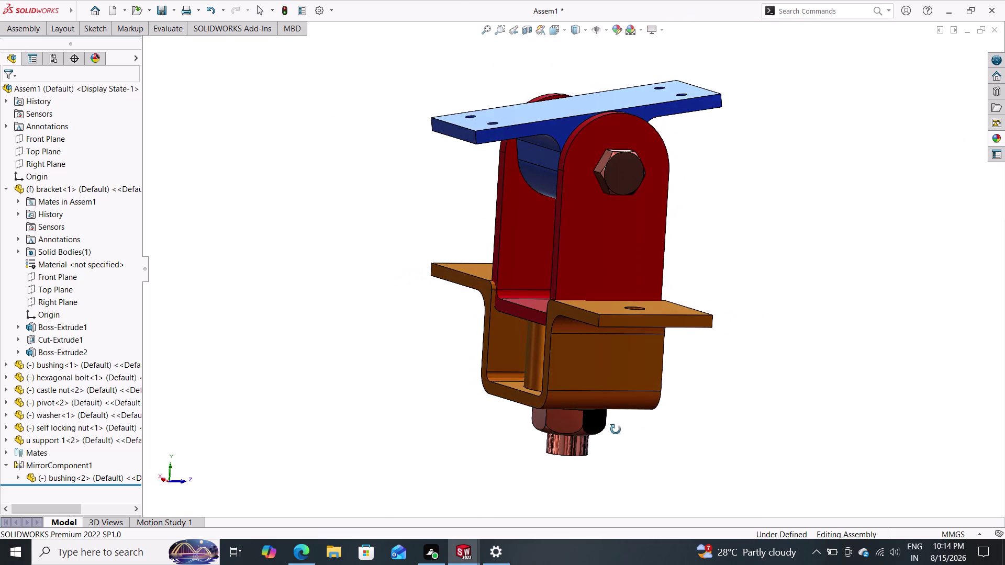
middle_drag(616, 430, 632, 432)
Drag the self-locking nut and washer clear, to the left of the bracket.
drag(567, 421, 614, 424)
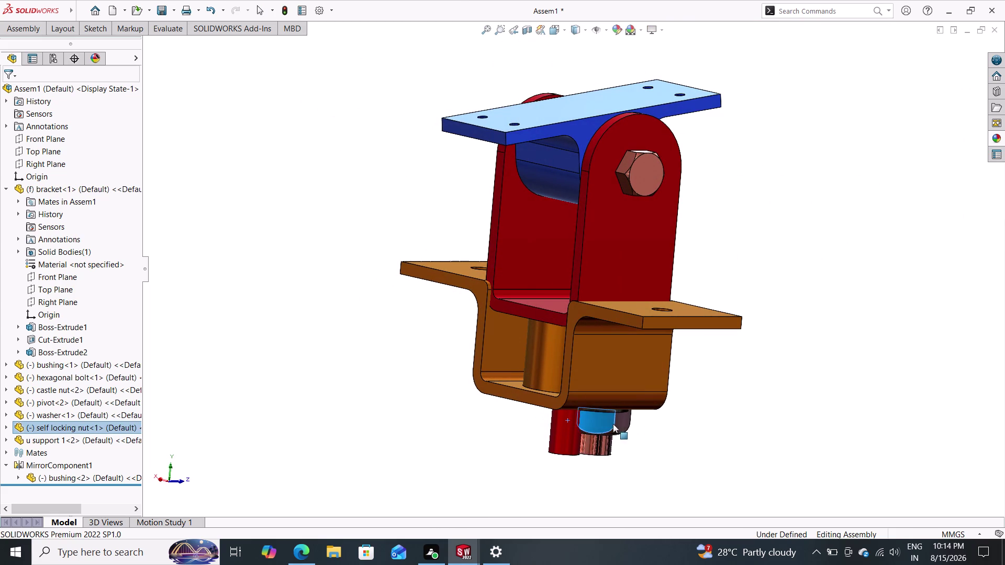
drag(614, 424, 596, 455)
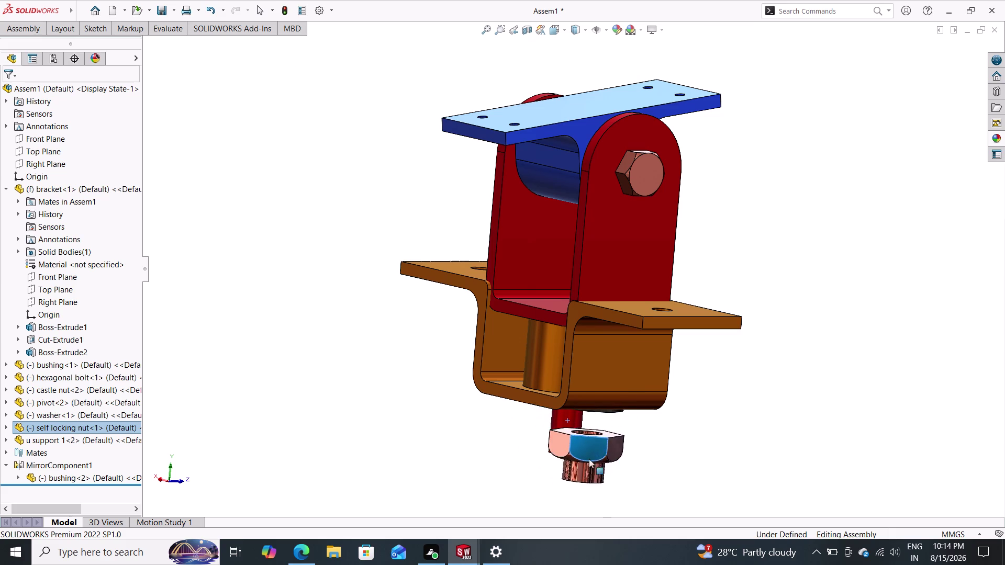
drag(596, 456, 583, 445)
drag(559, 452, 560, 451)
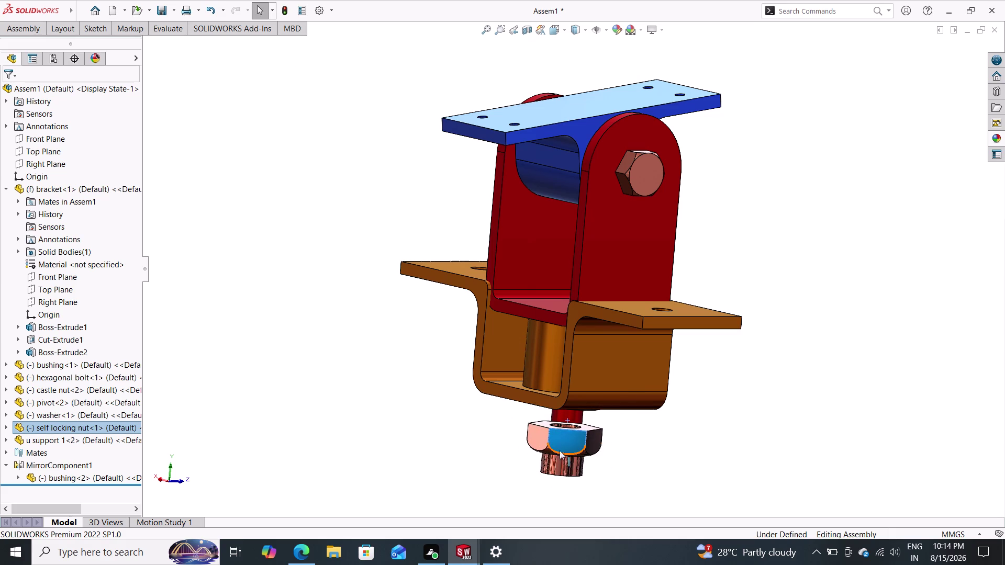
drag(559, 450, 513, 464)
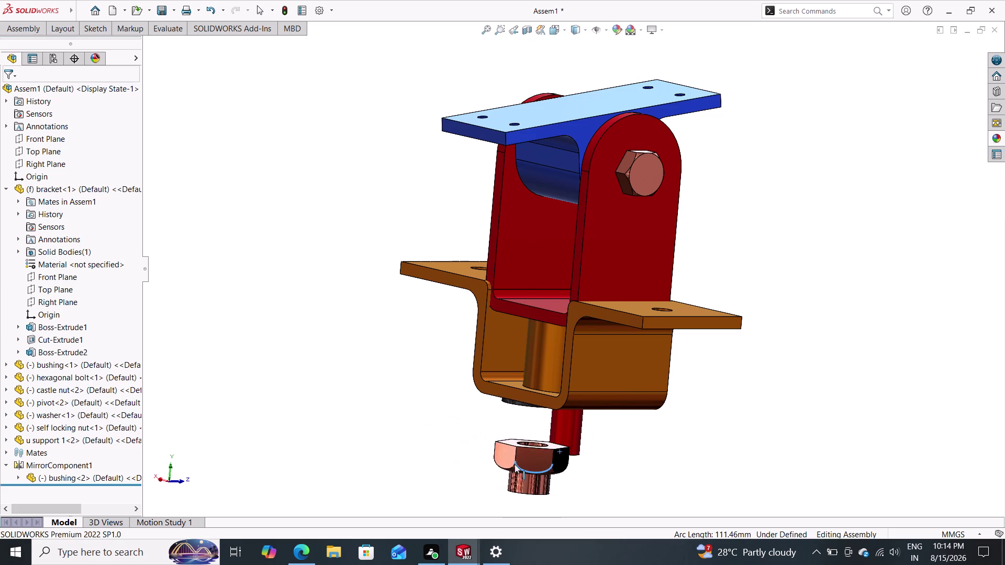
drag(513, 465, 686, 440)
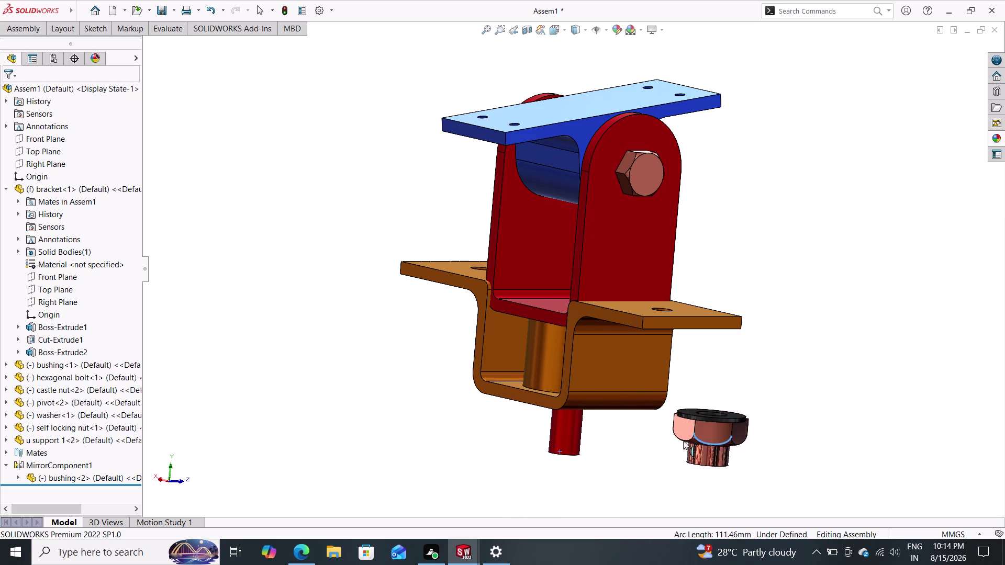
drag(686, 439, 359, 453)
drag(364, 448, 367, 406)
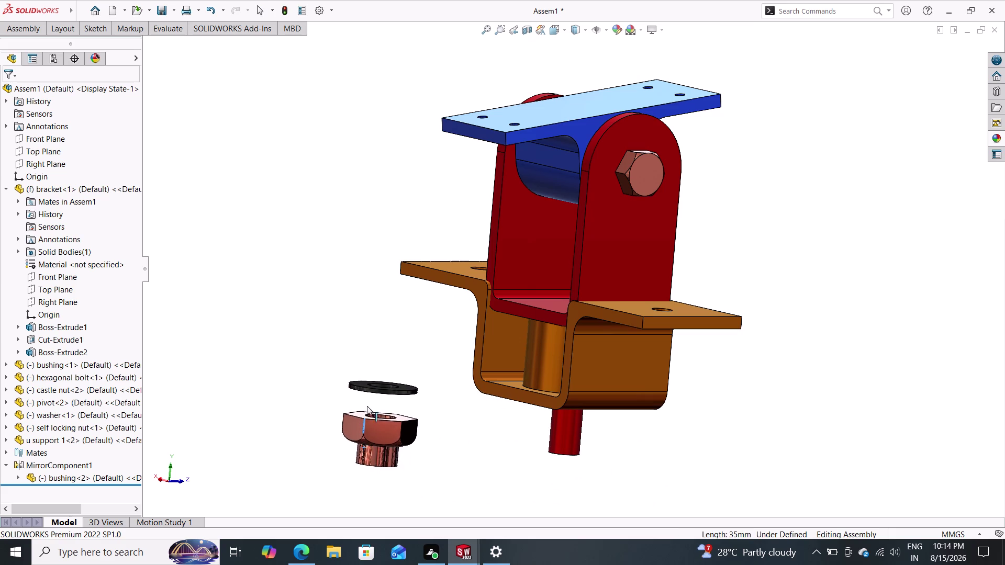
drag(367, 407, 347, 416)
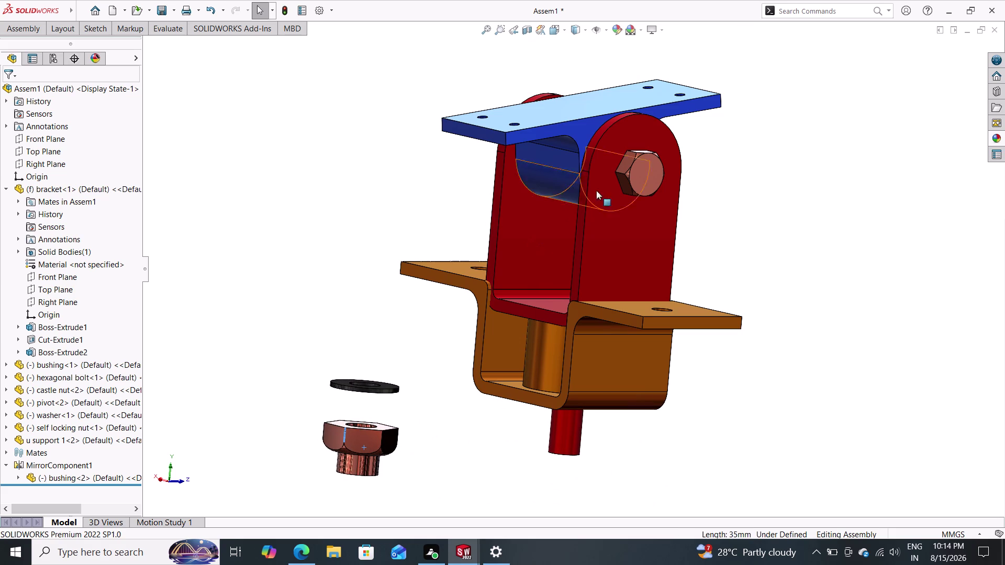
Slide the hexagonal bolt out of the bracket along its axis, then select the nut.
drag(629, 174, 653, 176)
drag(647, 165, 669, 178)
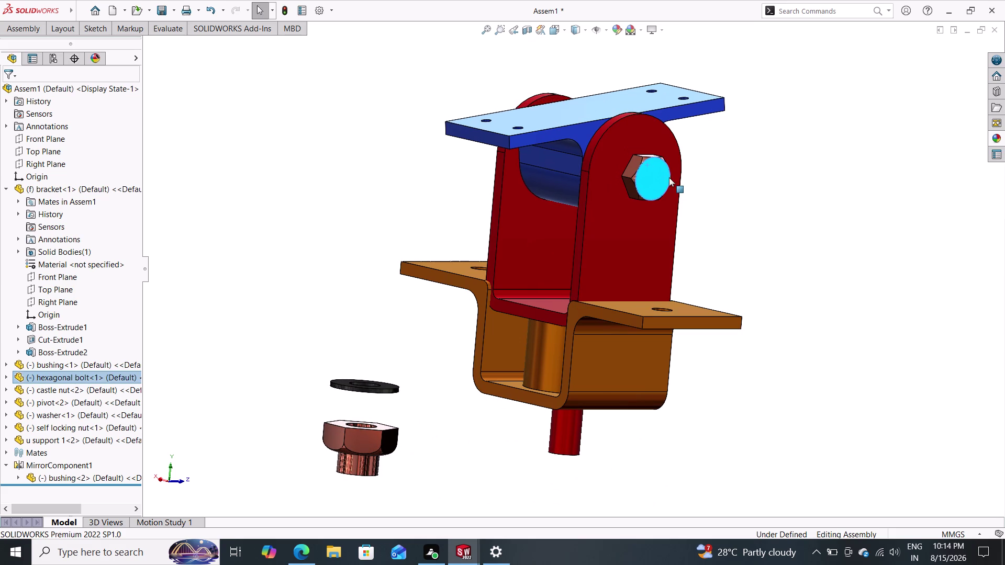
drag(669, 177, 859, 237)
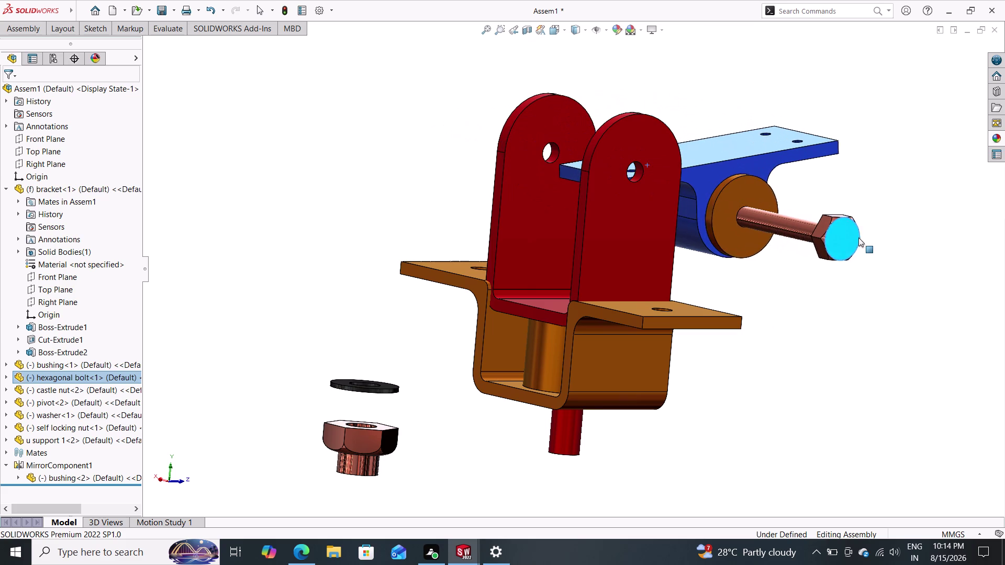
drag(859, 237, 908, 237)
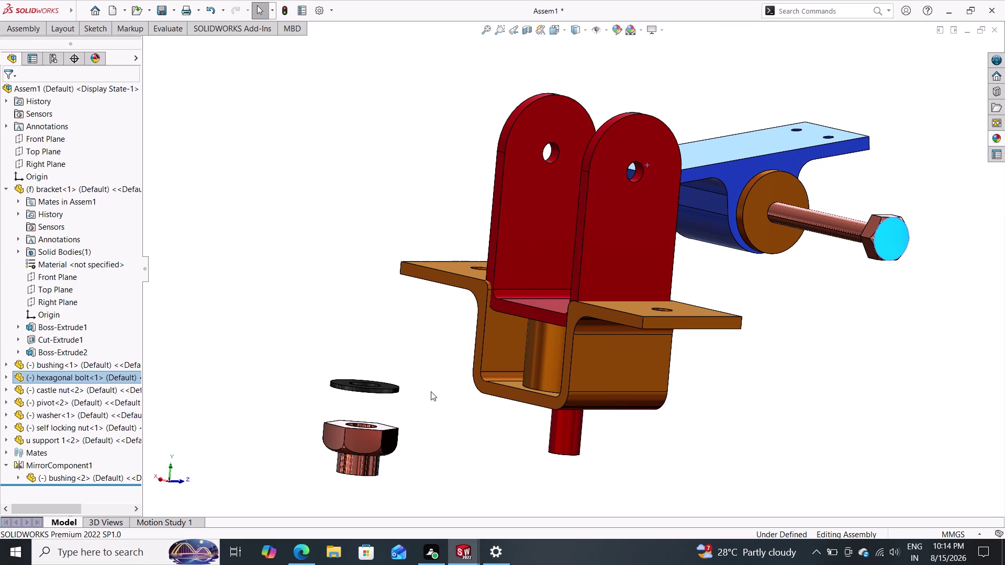
click(361, 447)
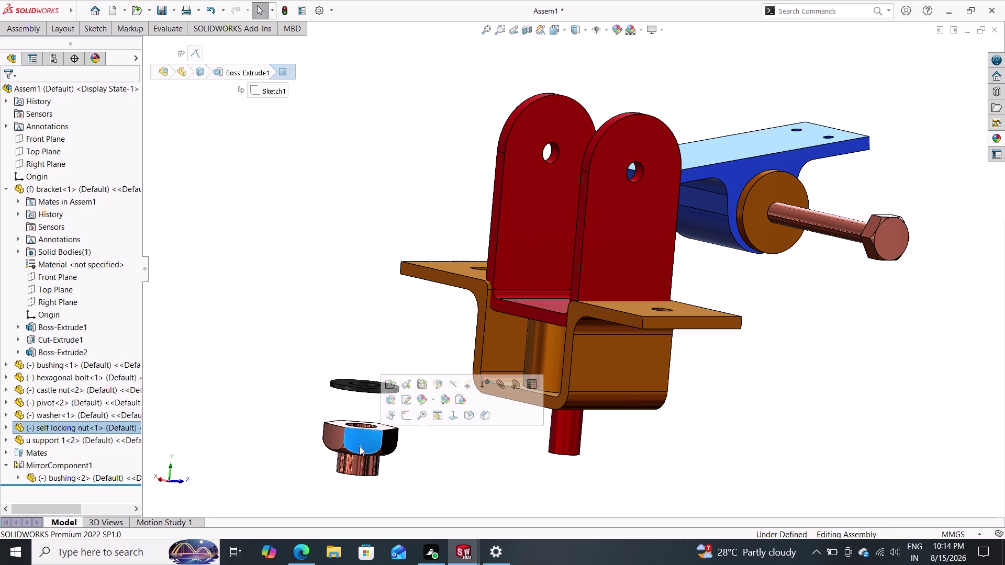
Delete the self-locking nut and the washer along with their mates.
key(Delete)
click(578, 212)
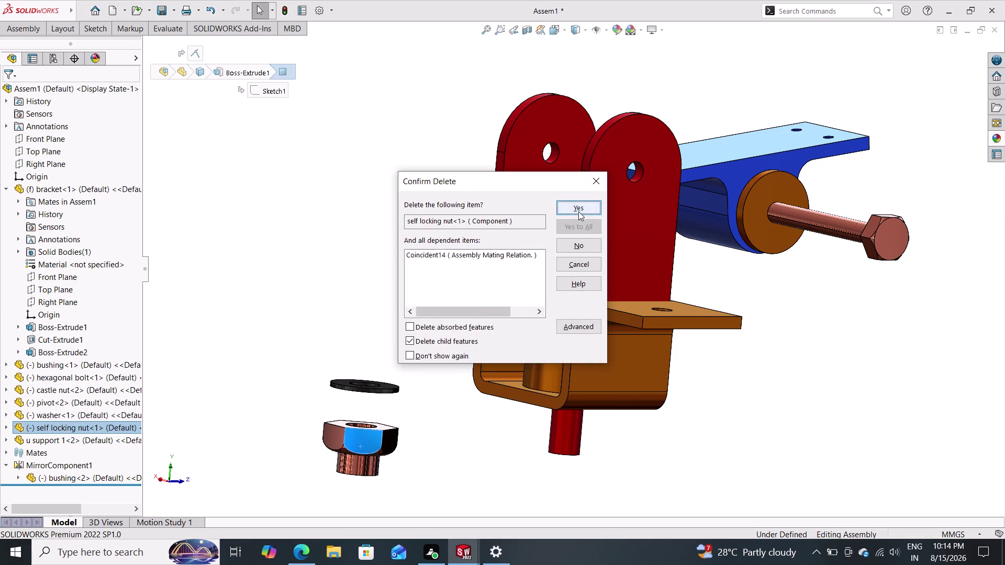
click(354, 384)
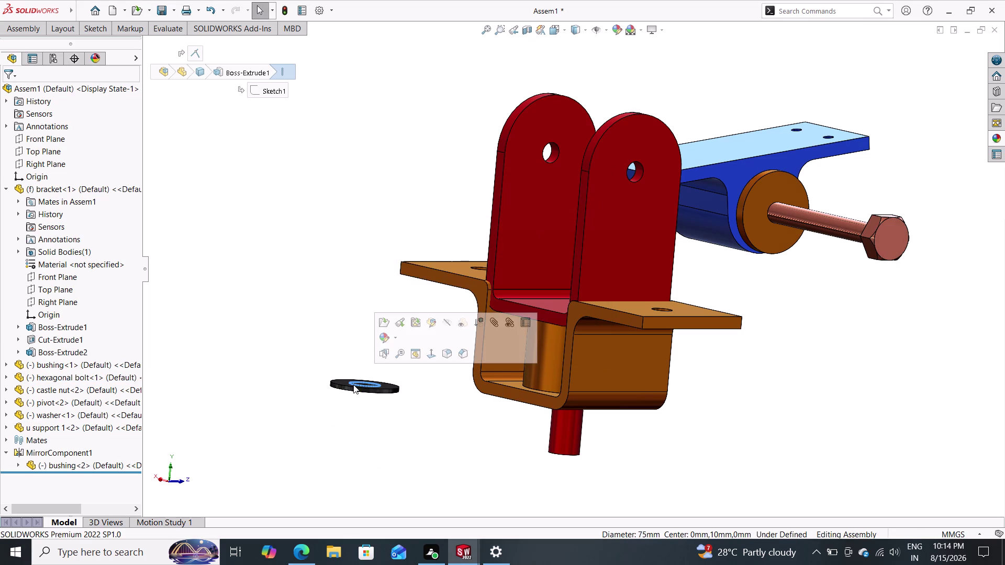
key(Delete)
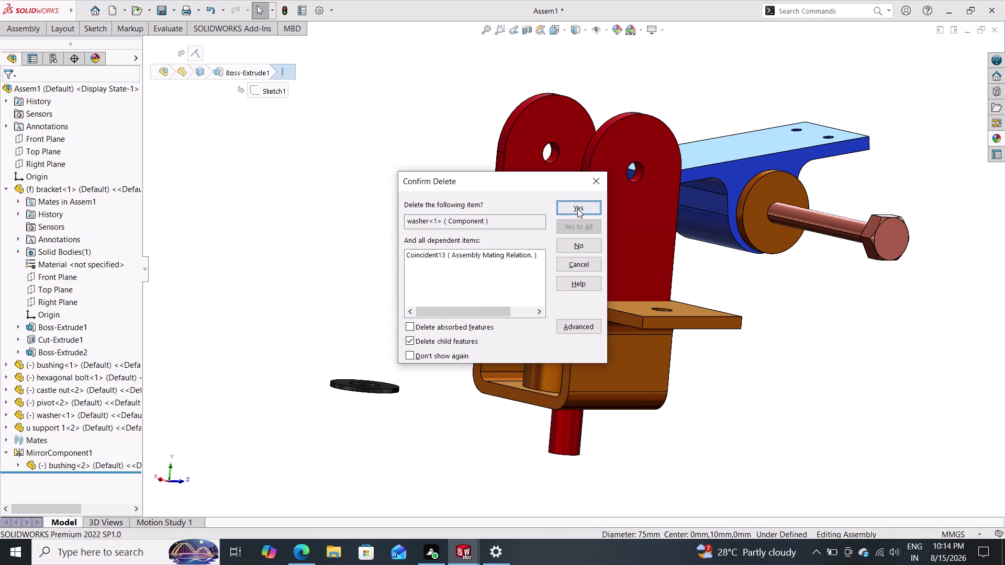
click(577, 209)
Cancel the pivot deletion to keep it, and reorient the view toward the bracket.
click(719, 211)
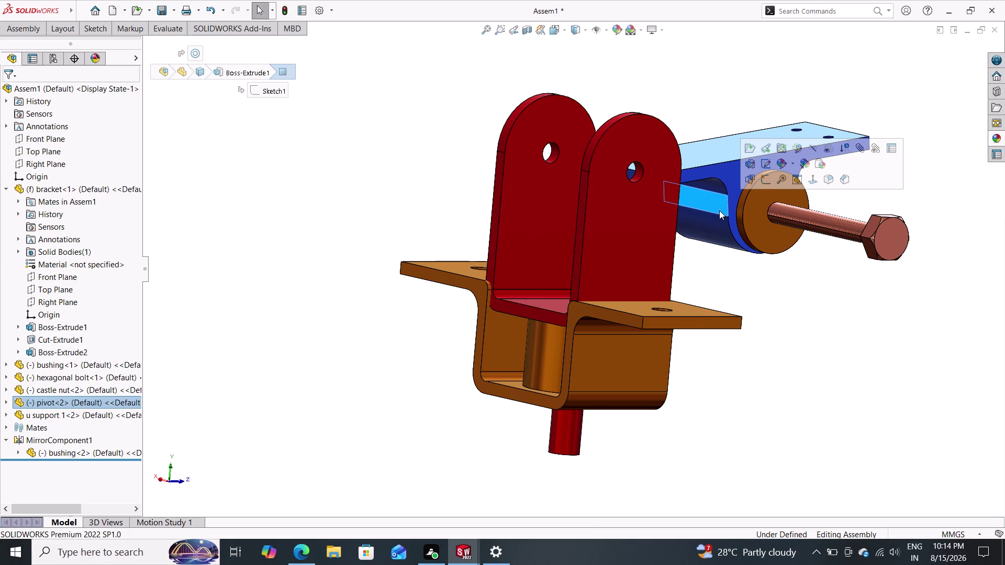
key(Delete)
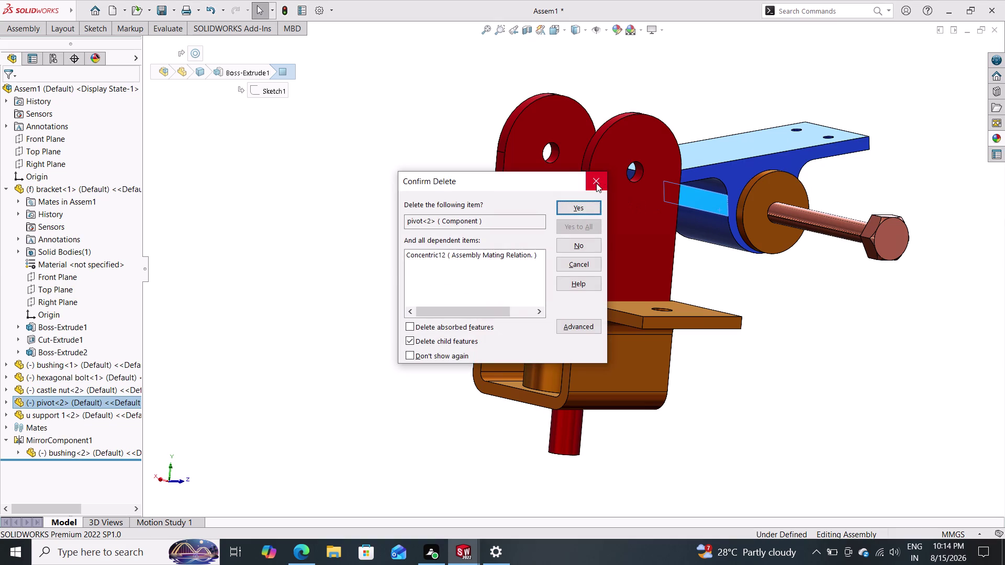
click(596, 183)
middle_drag(754, 290, 787, 312)
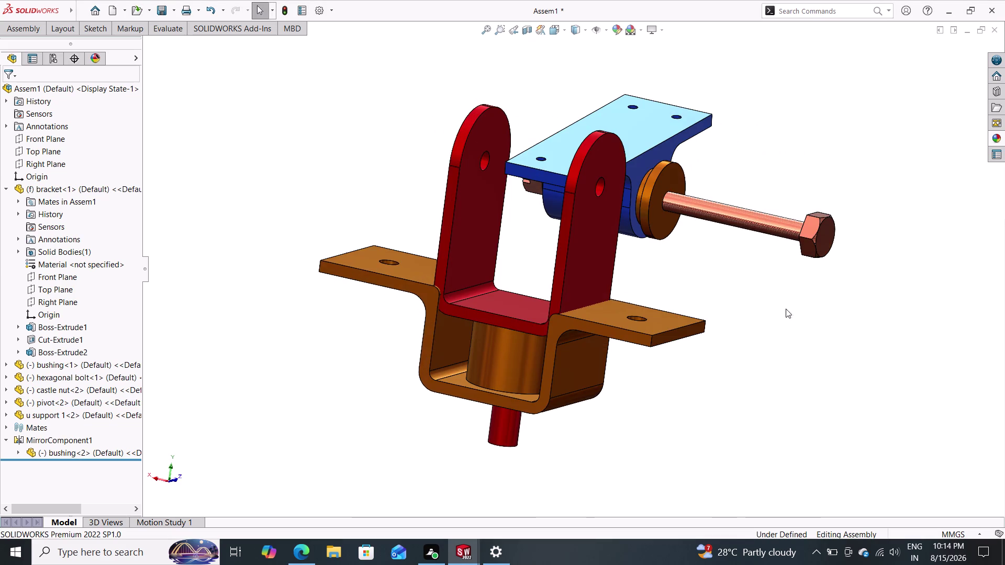
middle_drag(724, 278, 755, 291)
middle_drag(701, 279, 684, 260)
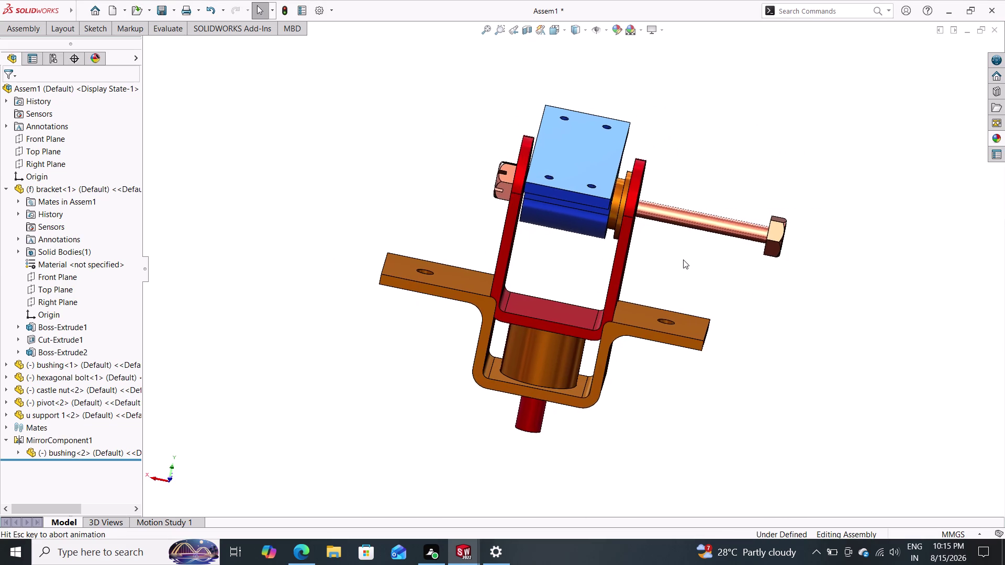
middle_drag(684, 260, 683, 260)
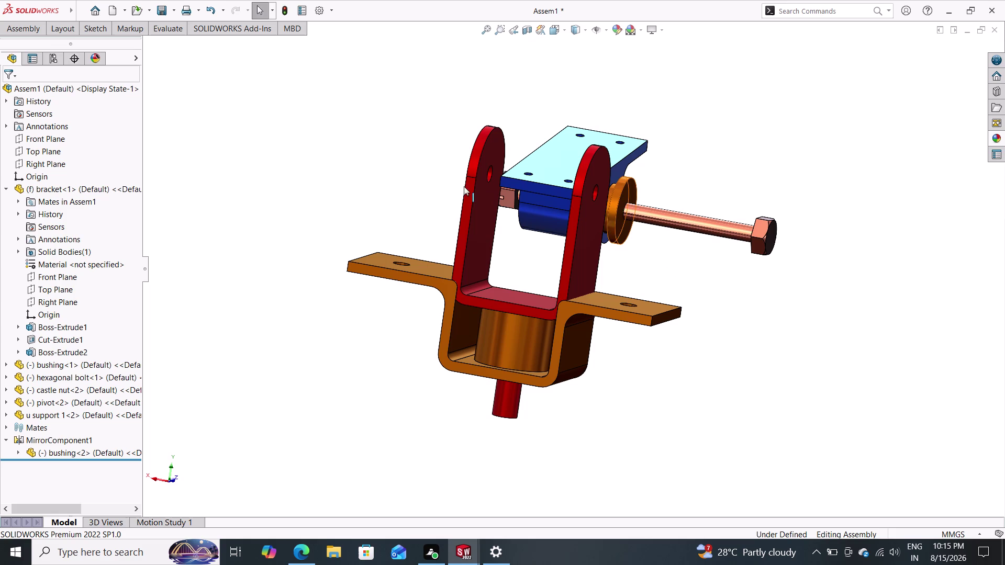
click(29, 32)
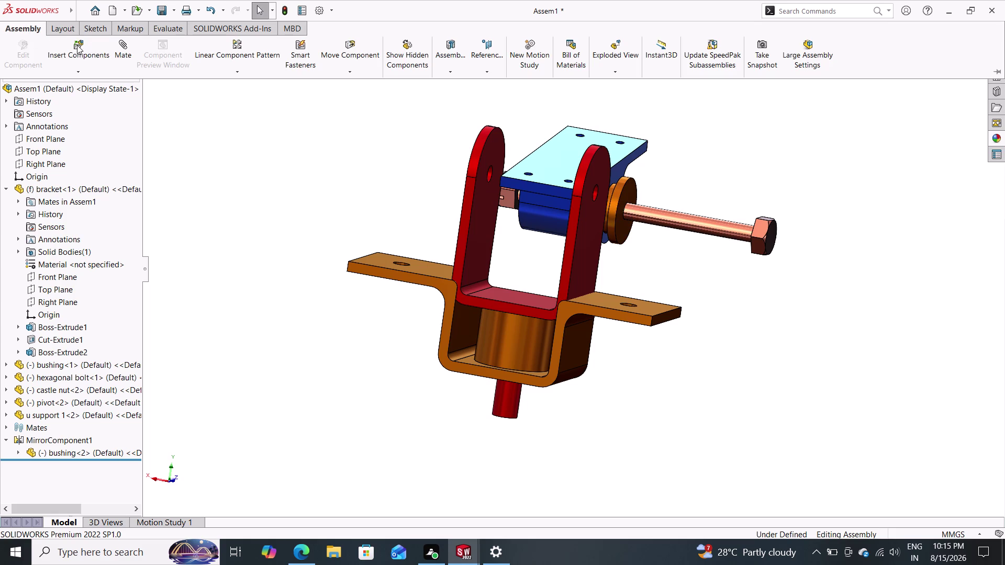
Mate the hexagonal bolt's axis concentric with the support's hole.
click(115, 42)
click(704, 223)
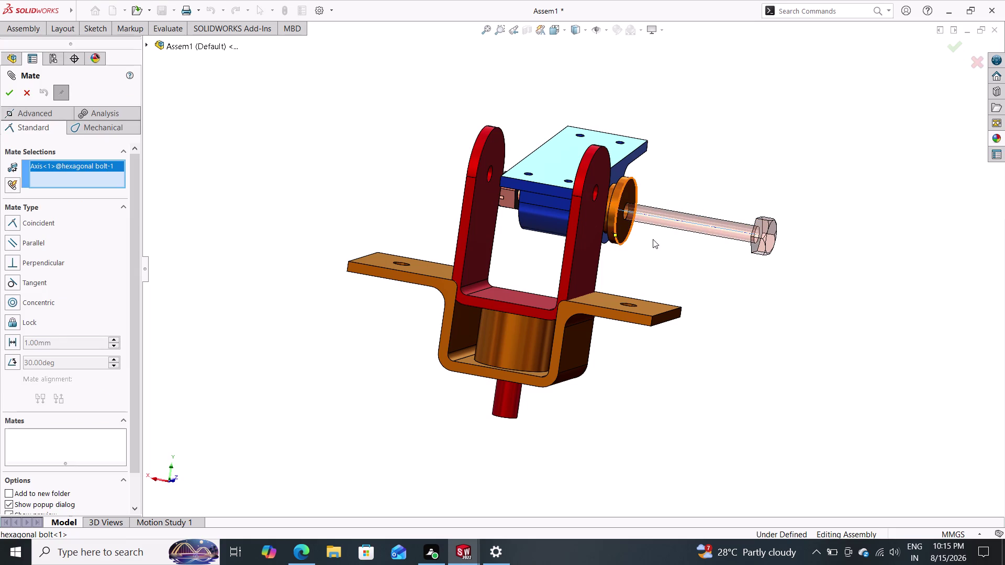
middle_drag(653, 239, 613, 236)
middle_drag(664, 243, 635, 239)
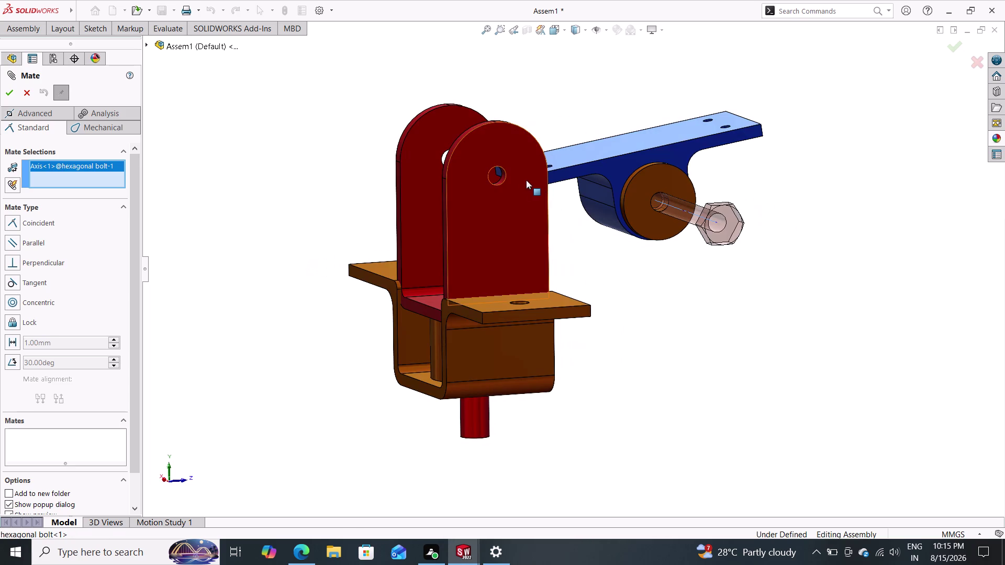
click(503, 180)
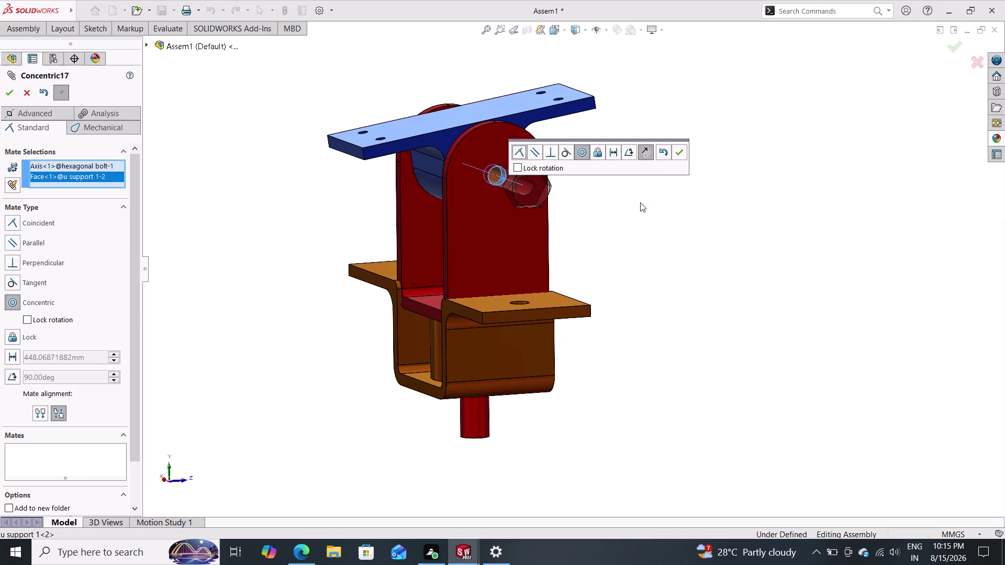
click(679, 154)
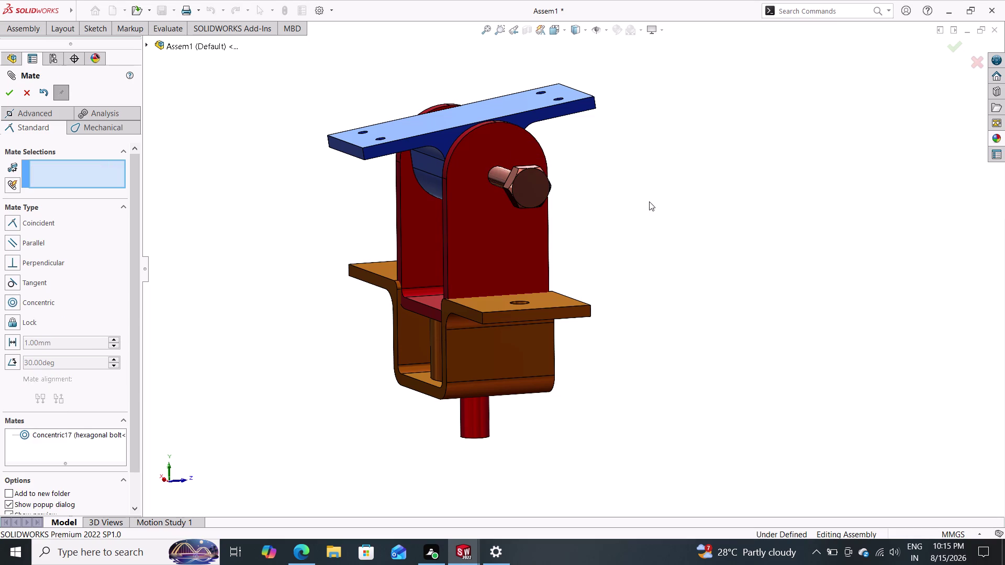
Make the bolt head's underside coincident with the support plate's outer face and finish mating.
middle_drag(639, 198, 661, 206)
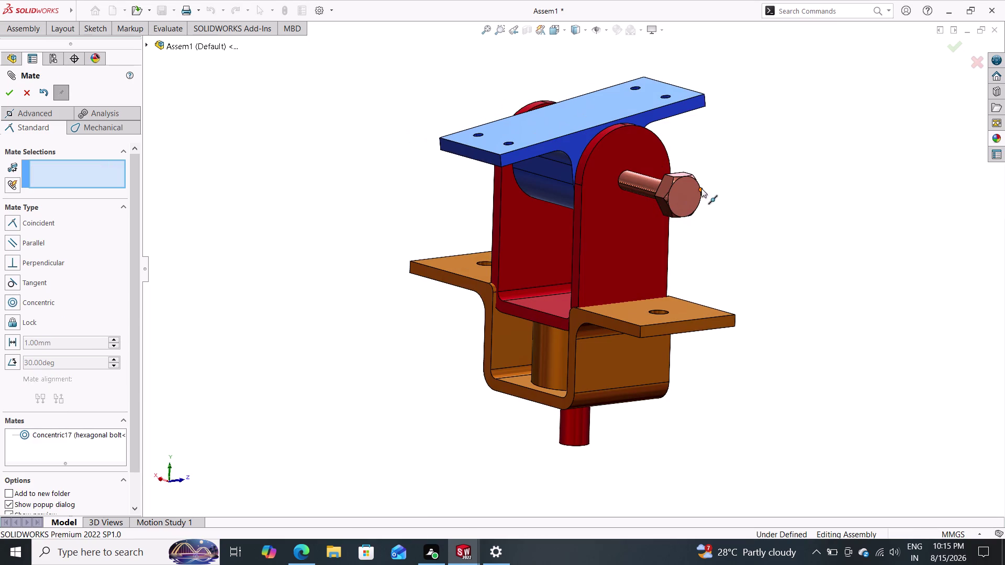
middle_drag(701, 188, 806, 216)
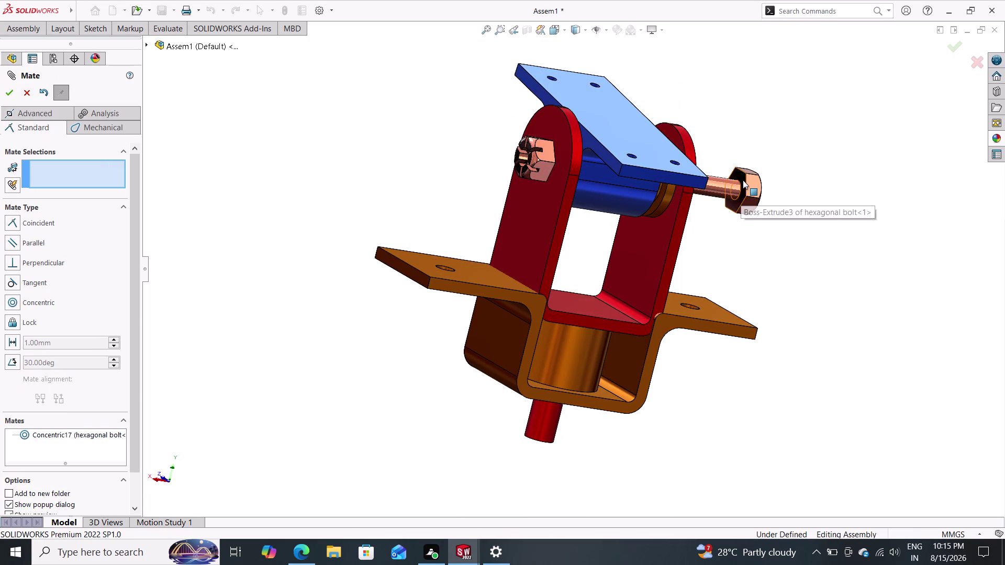
click(744, 178)
middle_drag(798, 220, 756, 219)
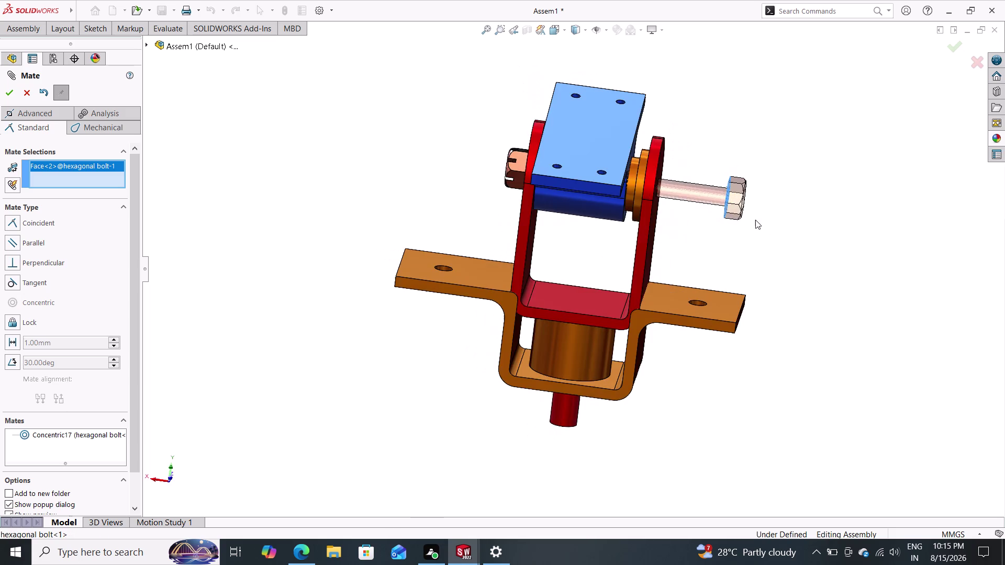
middle_drag(776, 226, 695, 230)
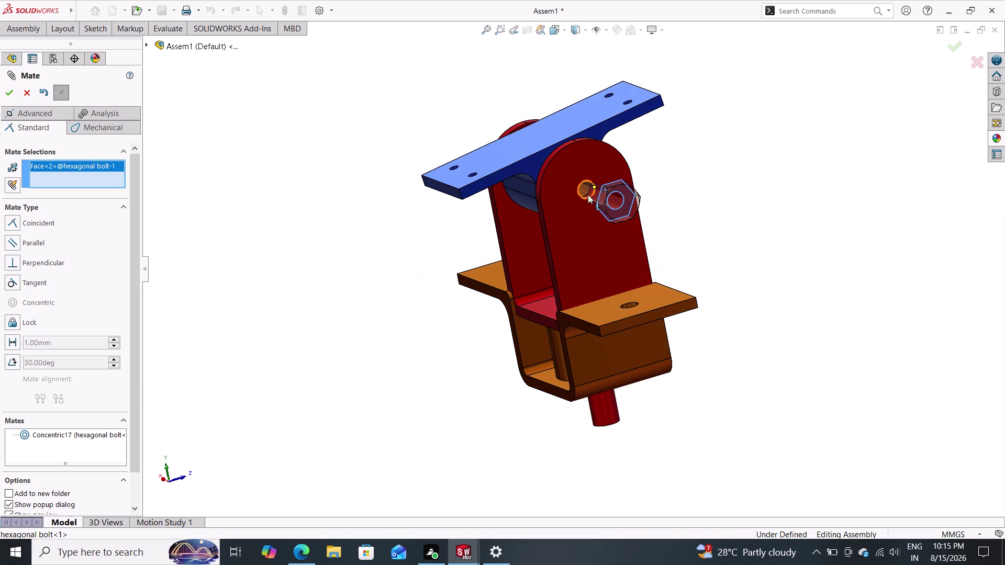
click(572, 187)
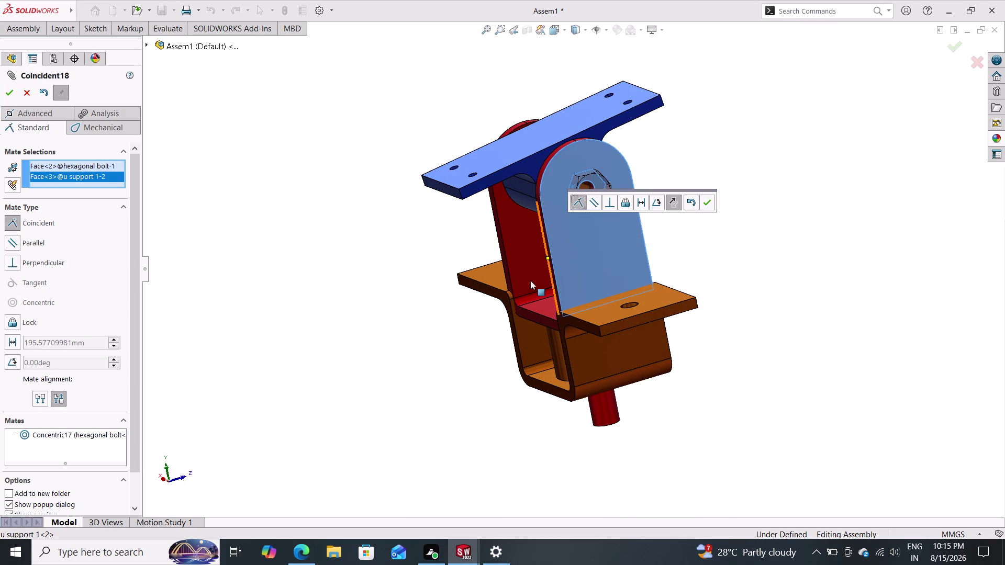
click(705, 202)
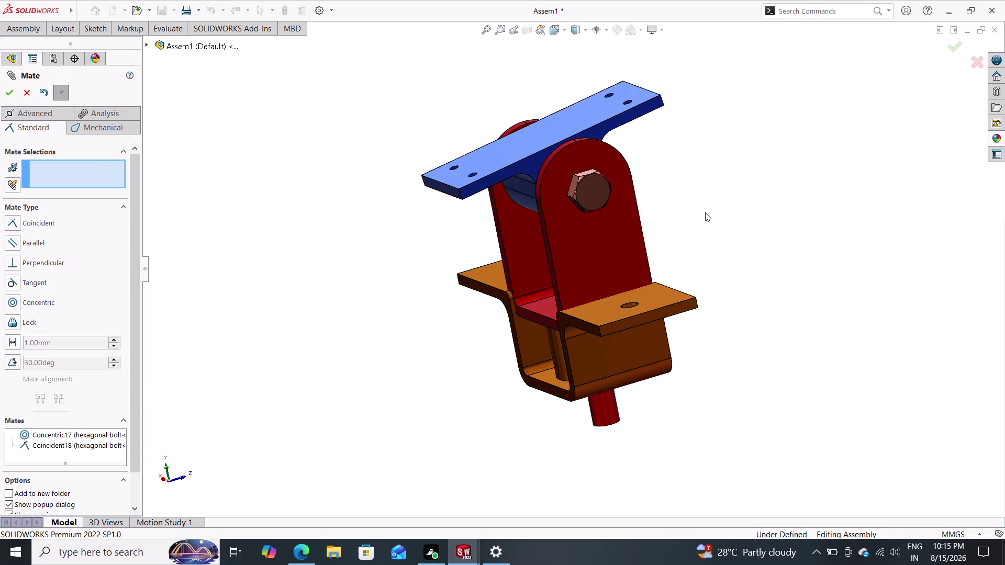
middle_drag(706, 213, 772, 235)
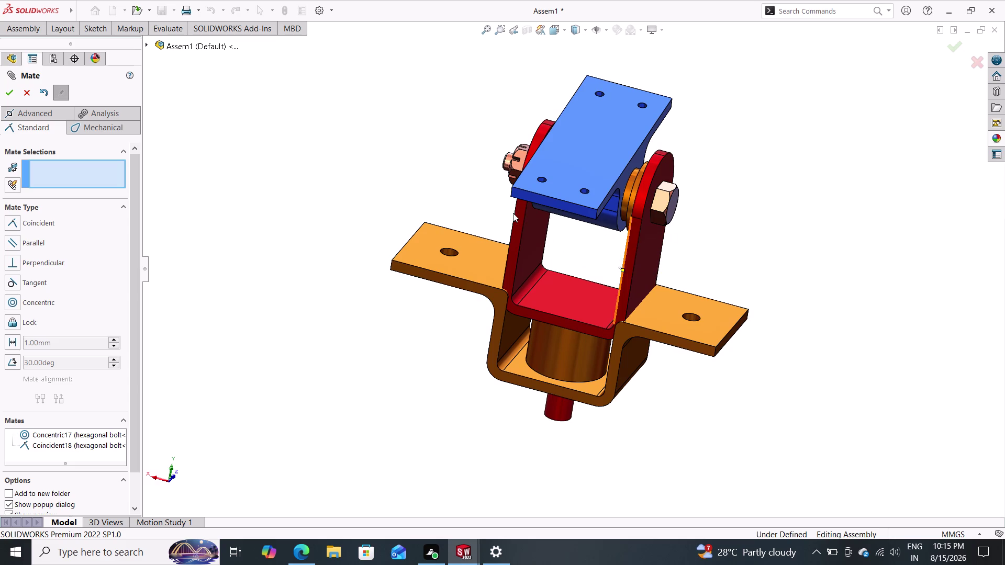
click(8, 96)
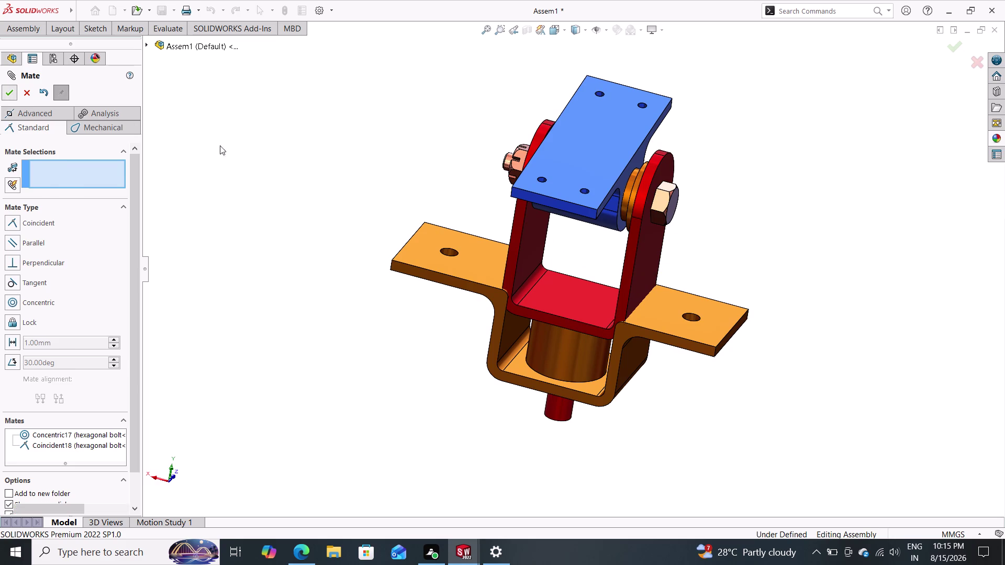
middle_drag(513, 164, 484, 158)
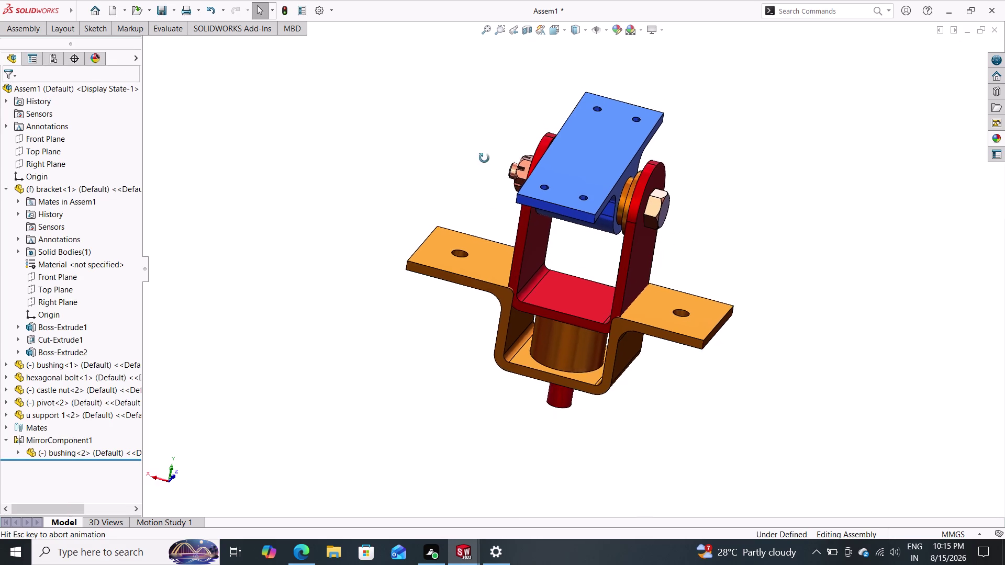
Pull the castle nut off the bolt end and begin a mate from its edge.
middle_drag(484, 158, 498, 166)
middle_drag(345, 202, 403, 222)
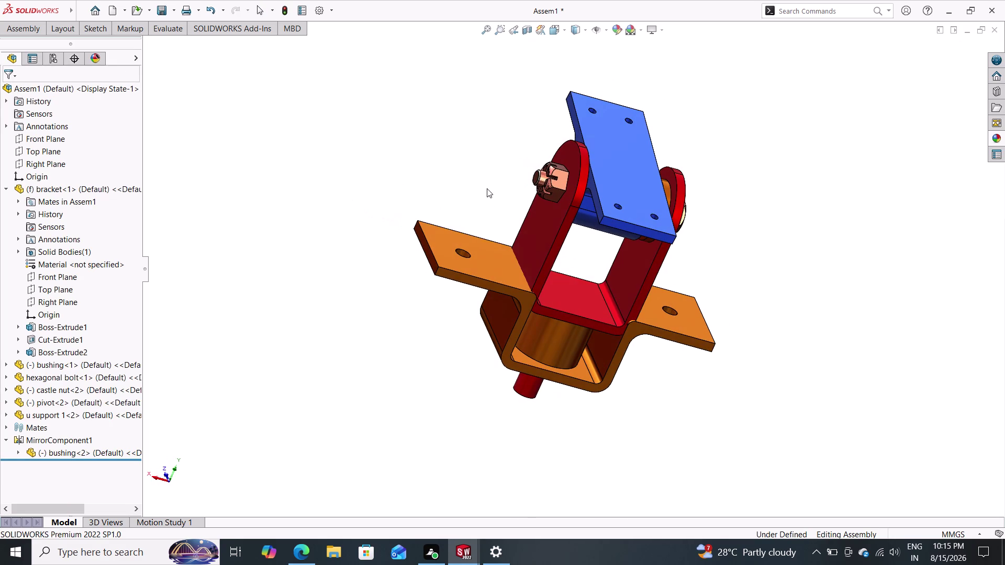
drag(556, 189, 466, 194)
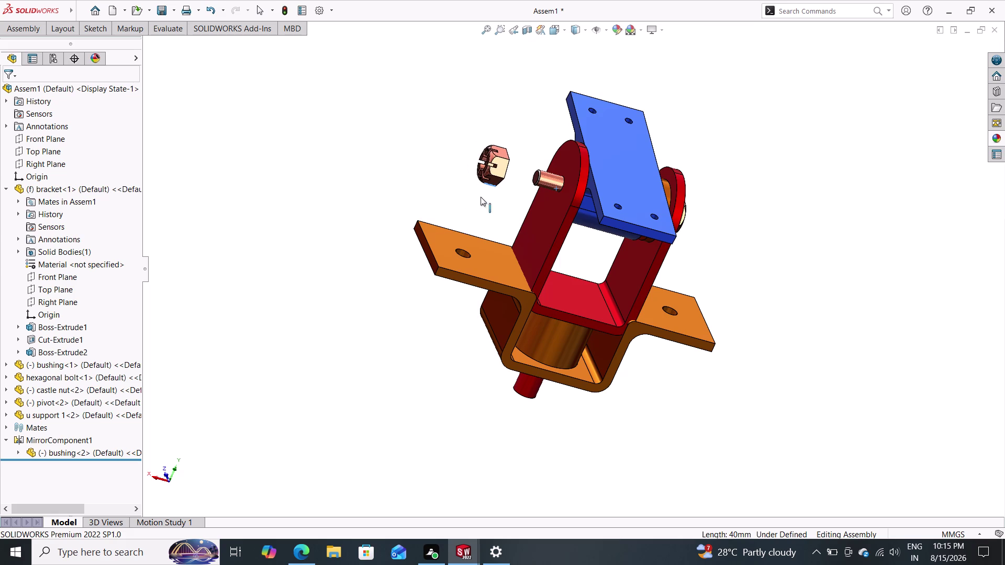
drag(466, 194, 430, 198)
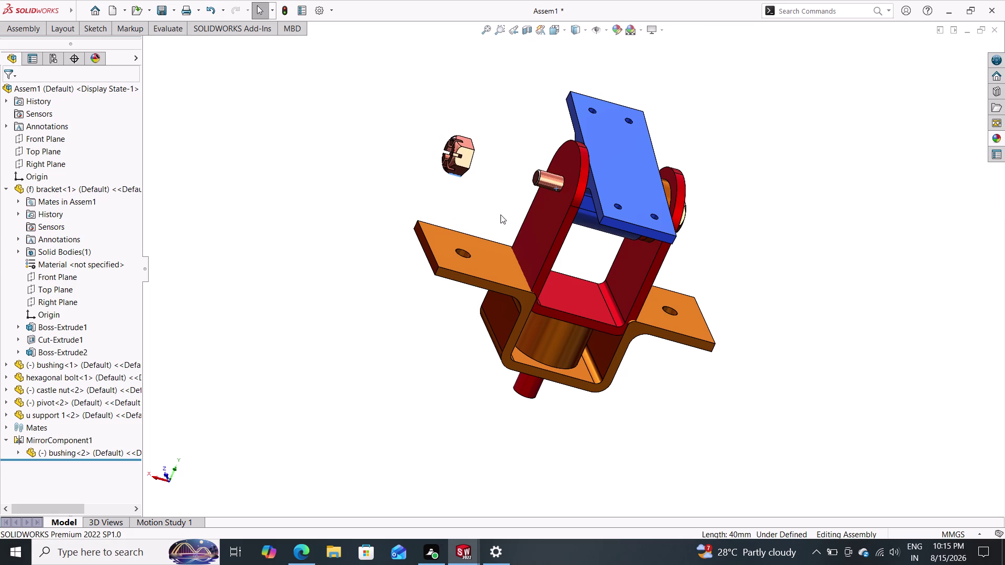
middle_drag(498, 214, 427, 203)
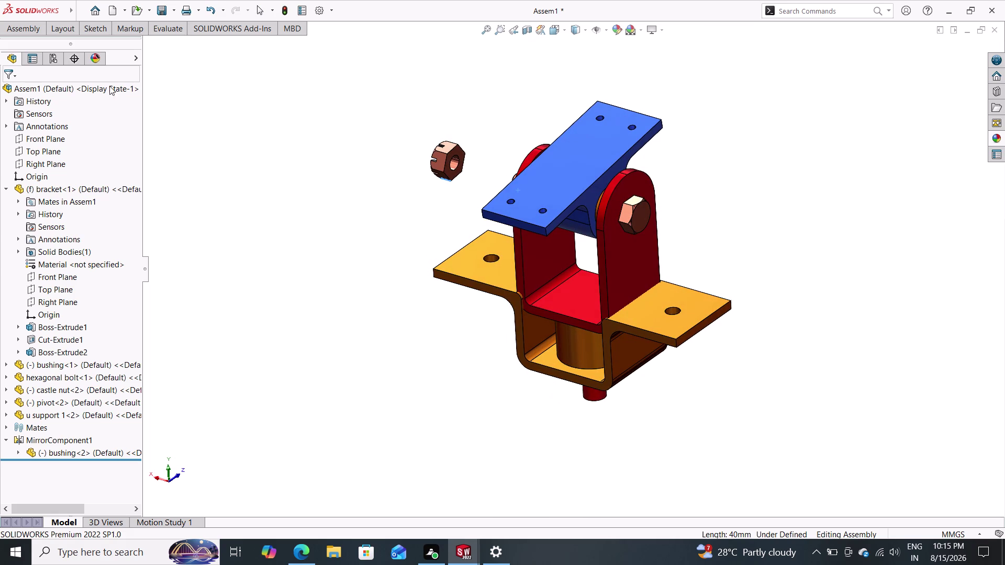
click(20, 28)
click(128, 49)
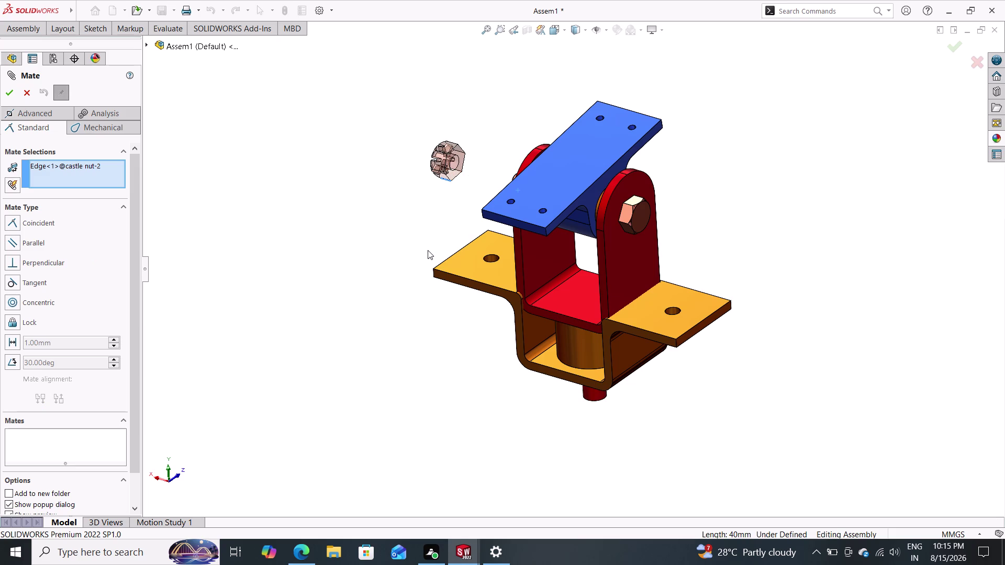
Drop the wrong selection and seat the castle nut's flat face coincident on the u support's outer face.
key(Escape)
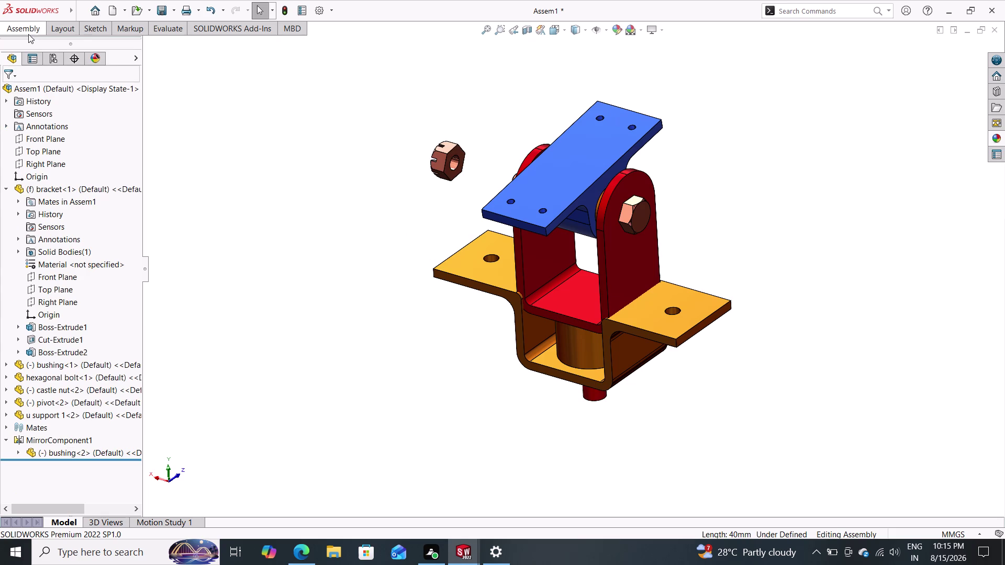
click(28, 34)
click(122, 47)
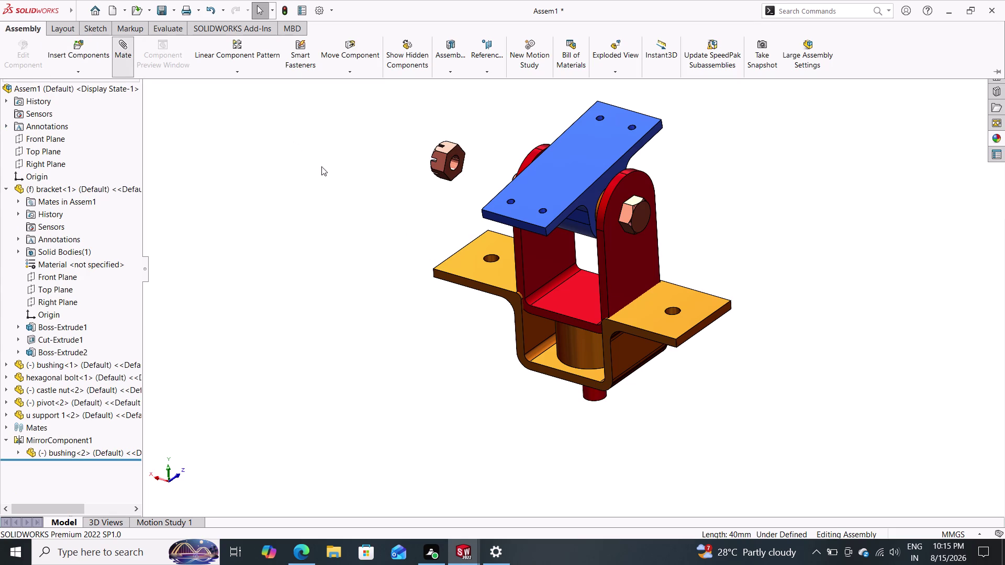
click(451, 172)
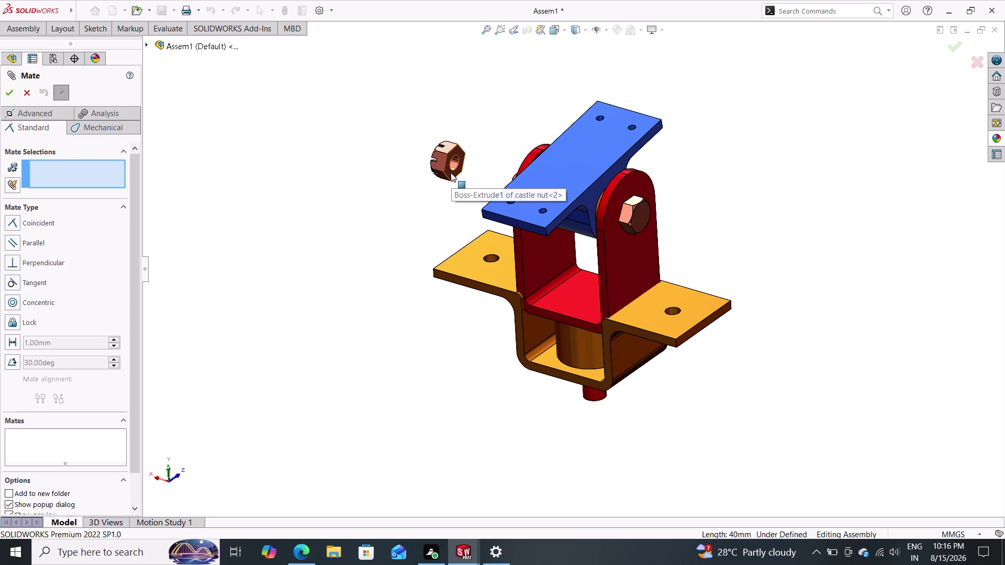
middle_drag(405, 211, 532, 289)
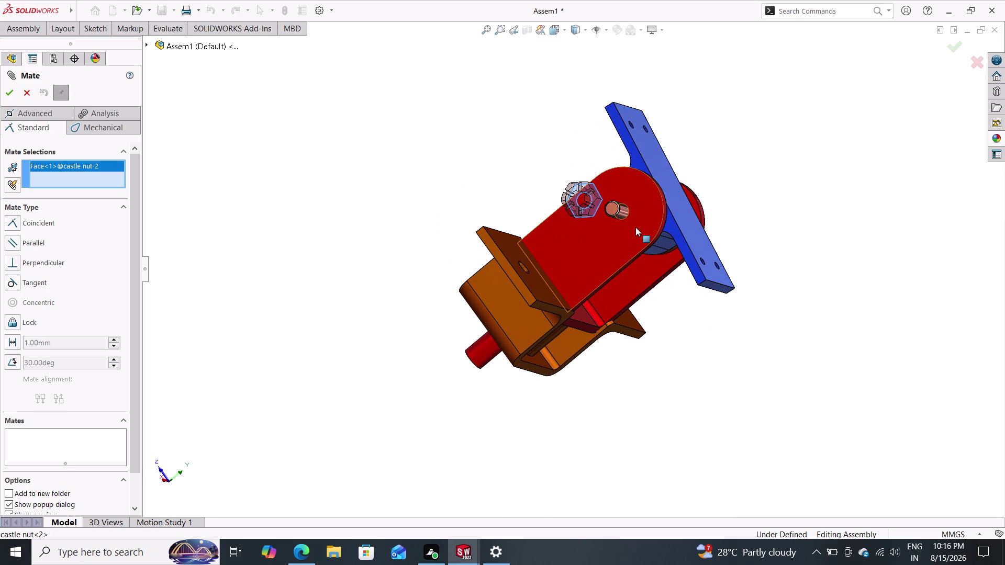
click(630, 216)
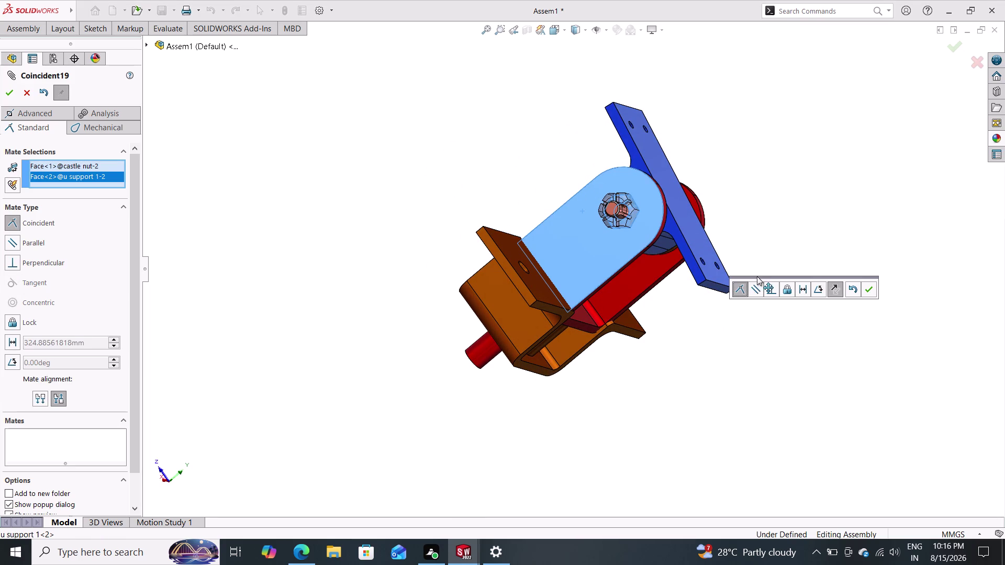
middle_drag(757, 276, 777, 223)
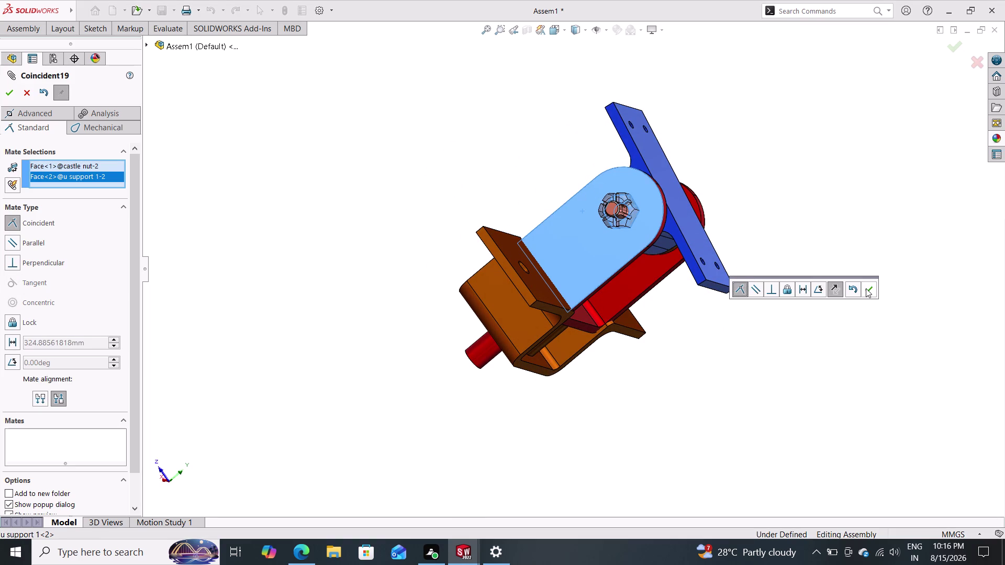
click(866, 288)
middle_drag(805, 277, 717, 244)
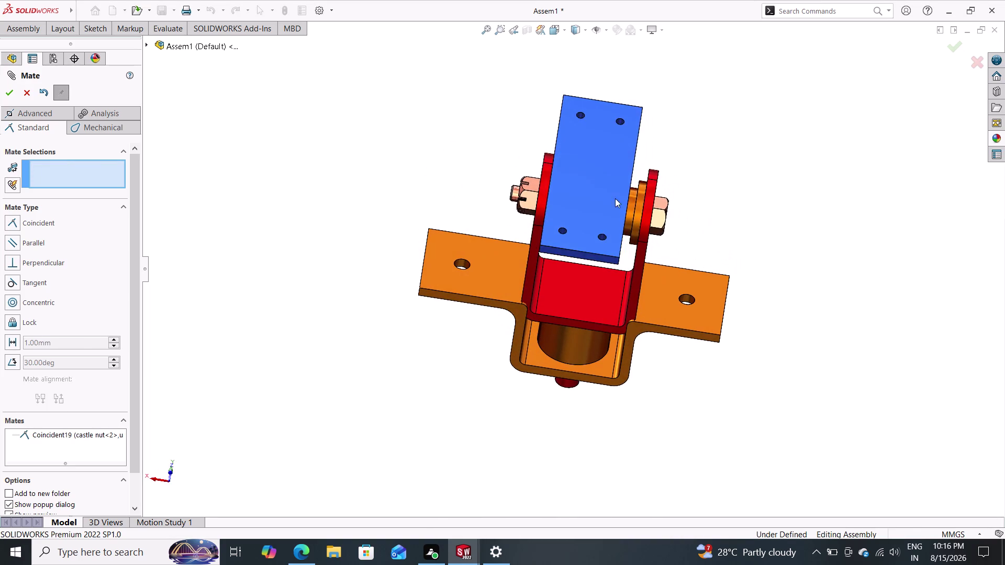
drag(573, 189, 678, 202)
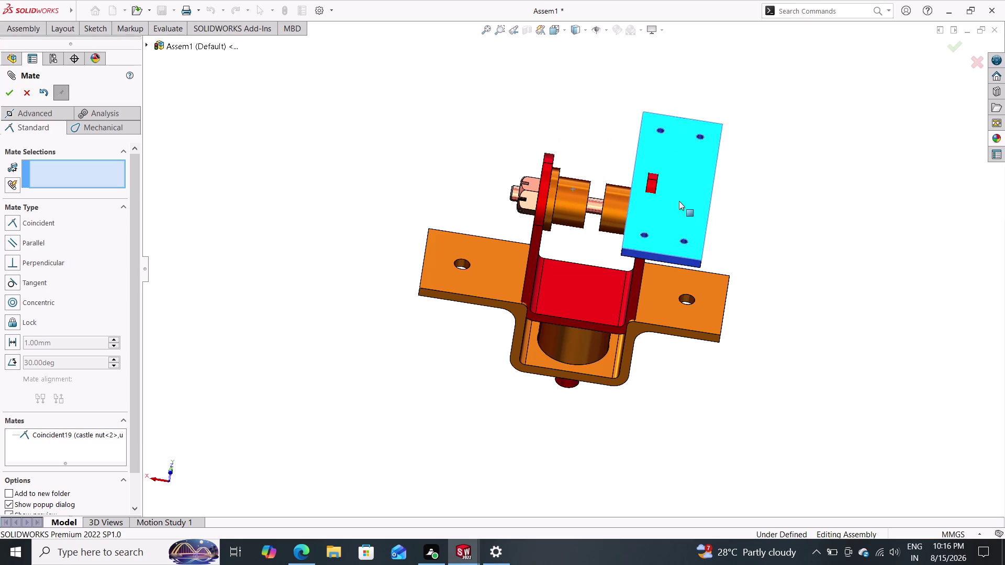
drag(678, 201, 741, 197)
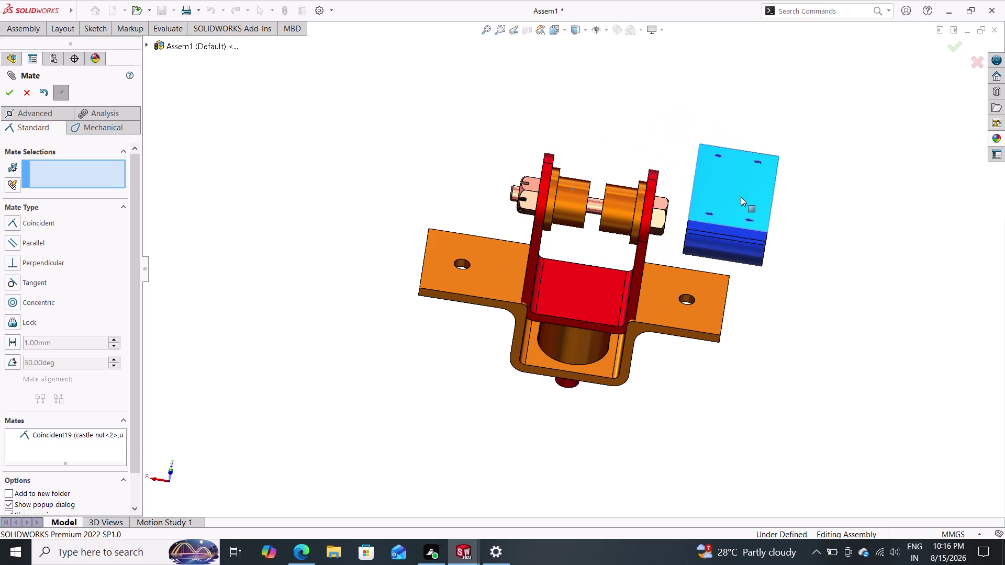
drag(741, 196, 680, 198)
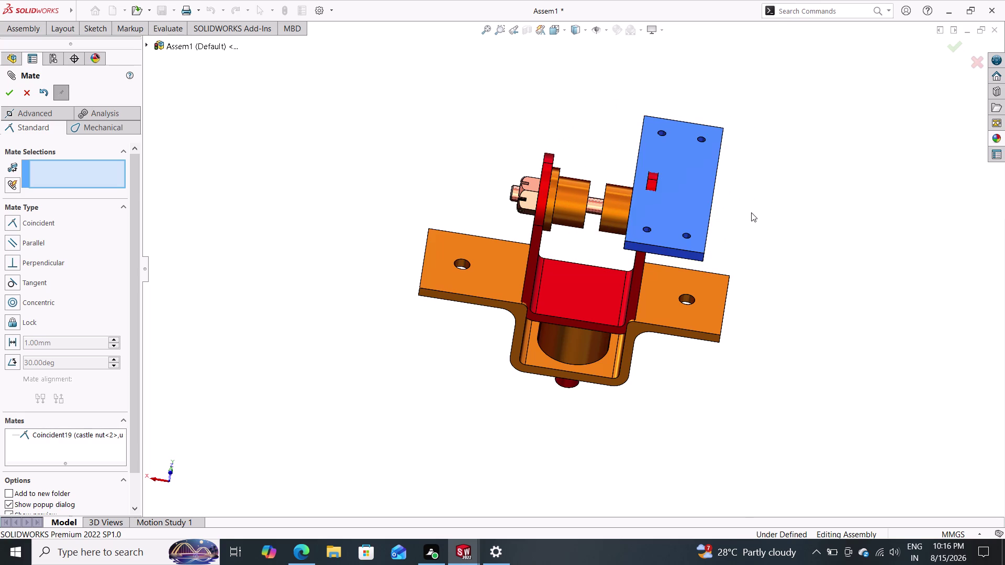
middle_drag(754, 214, 843, 216)
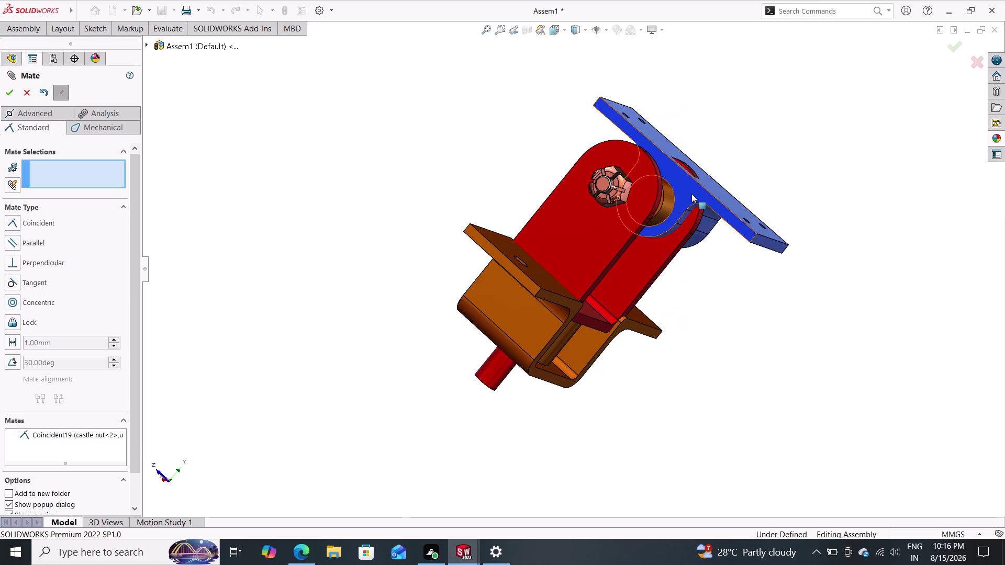
click(692, 193)
middle_drag(854, 254, 752, 239)
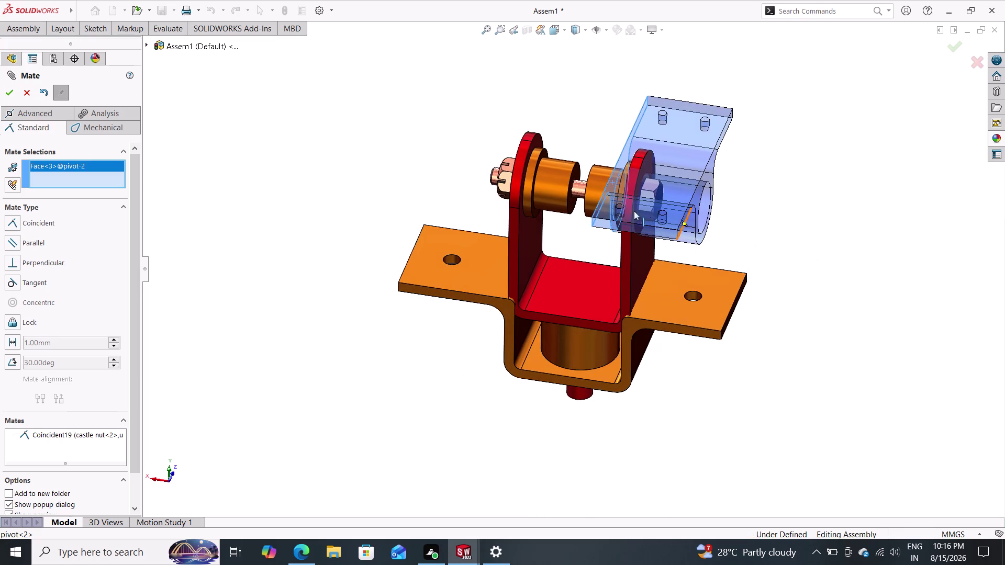
middle_drag(840, 207, 791, 192)
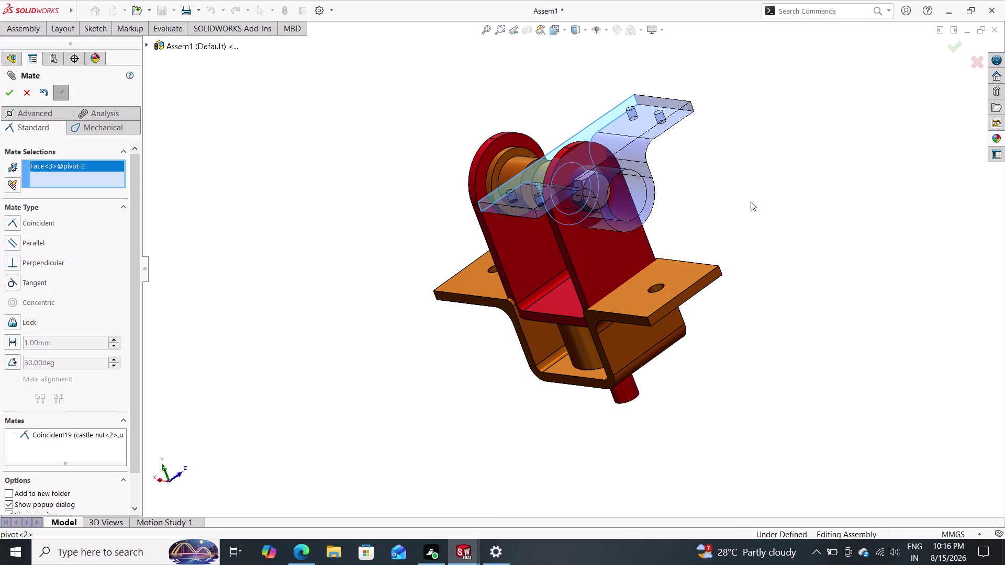
click(490, 150)
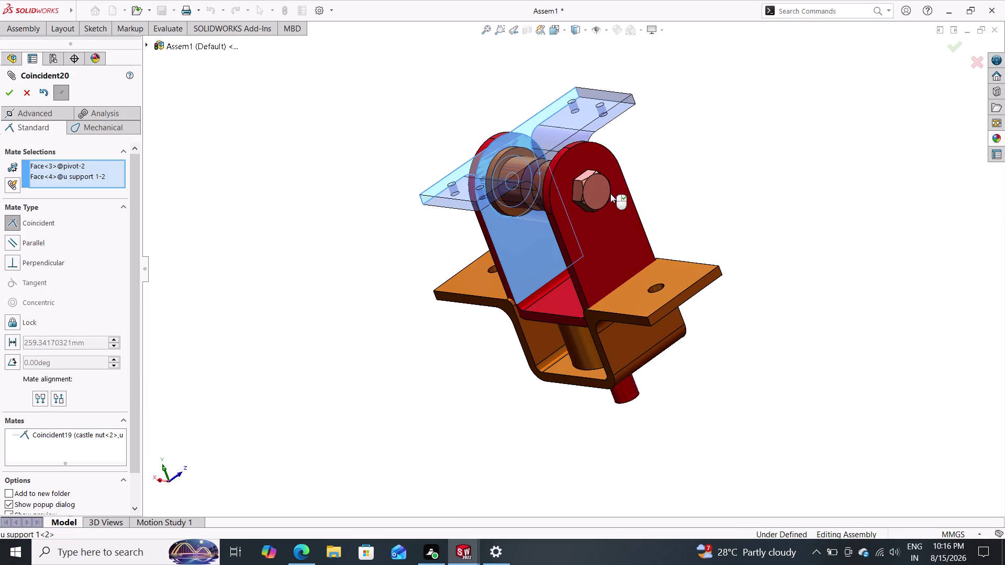
click(755, 182)
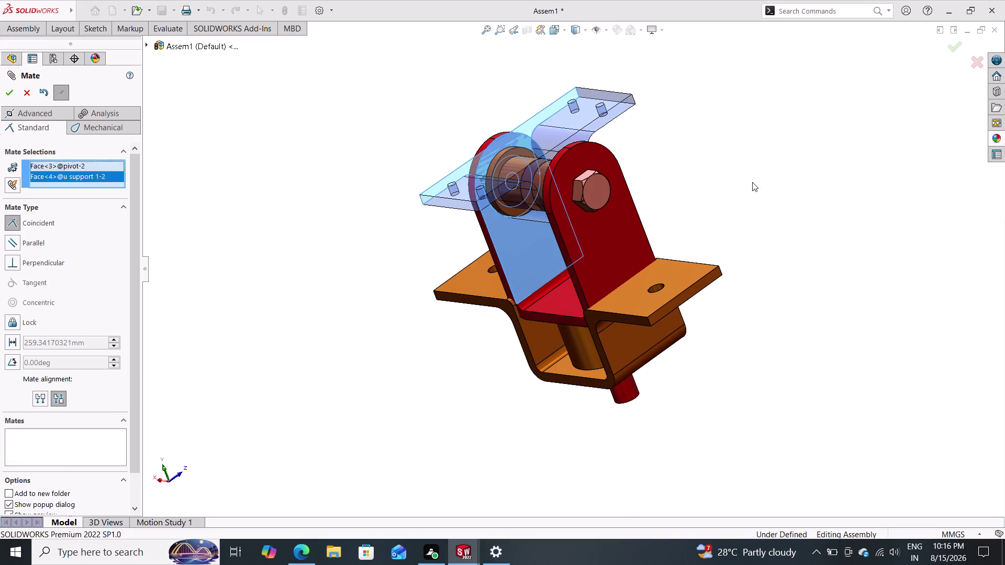
middle_drag(732, 214, 794, 202)
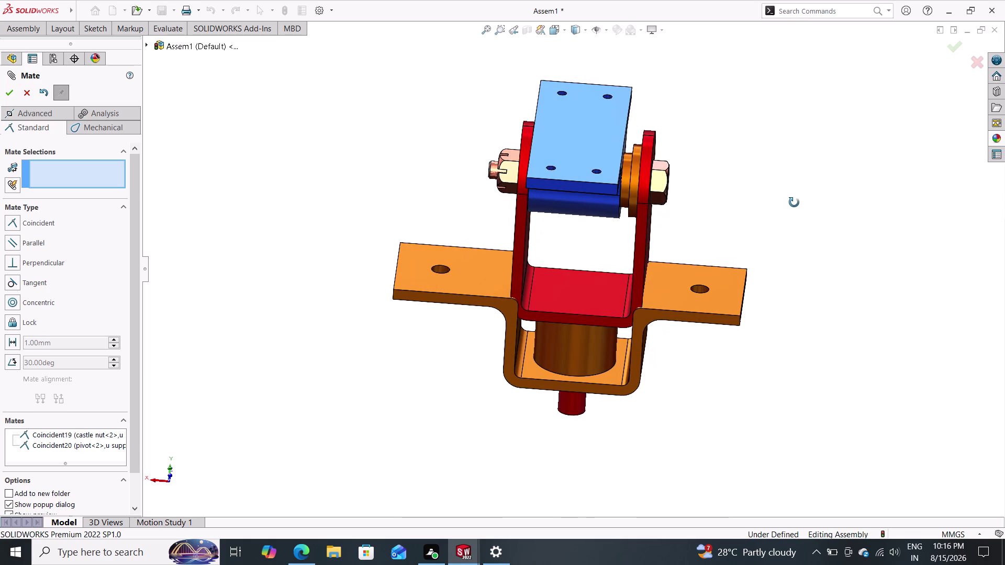
middle_drag(794, 203, 793, 202)
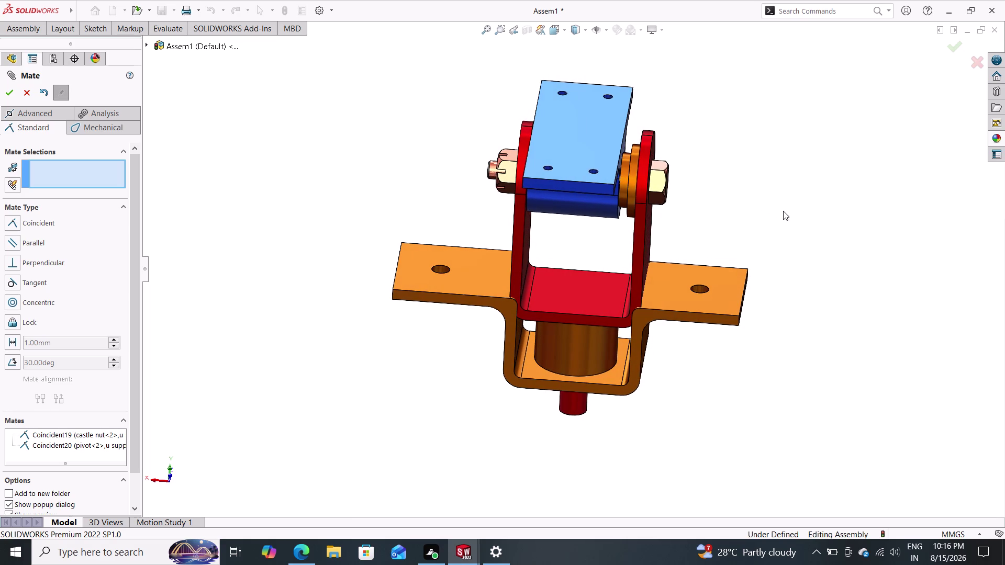
key(ctrl+z)
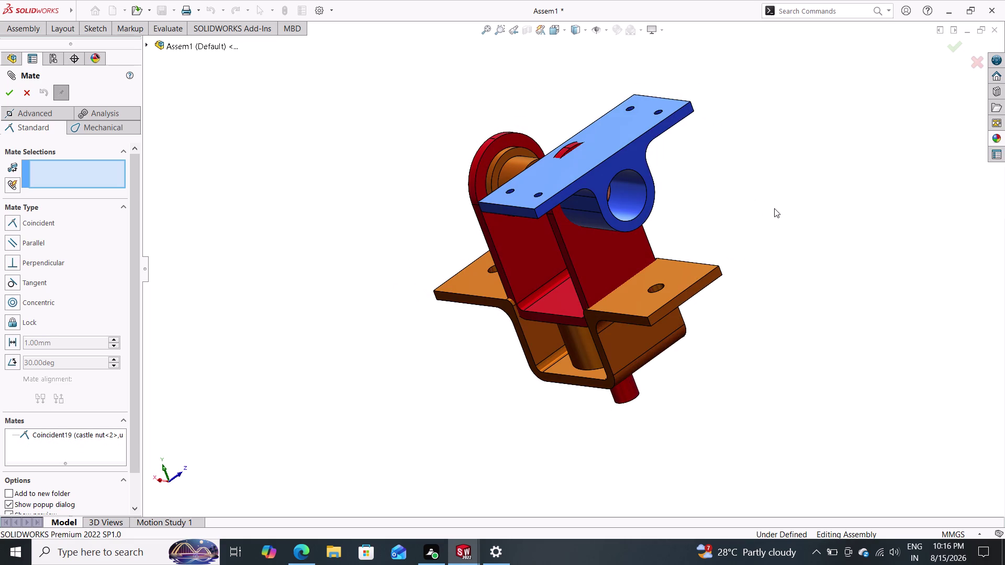
Add a coincident mate seating the bushing's end face against the pivot's side face.
middle_drag(748, 202, 757, 215)
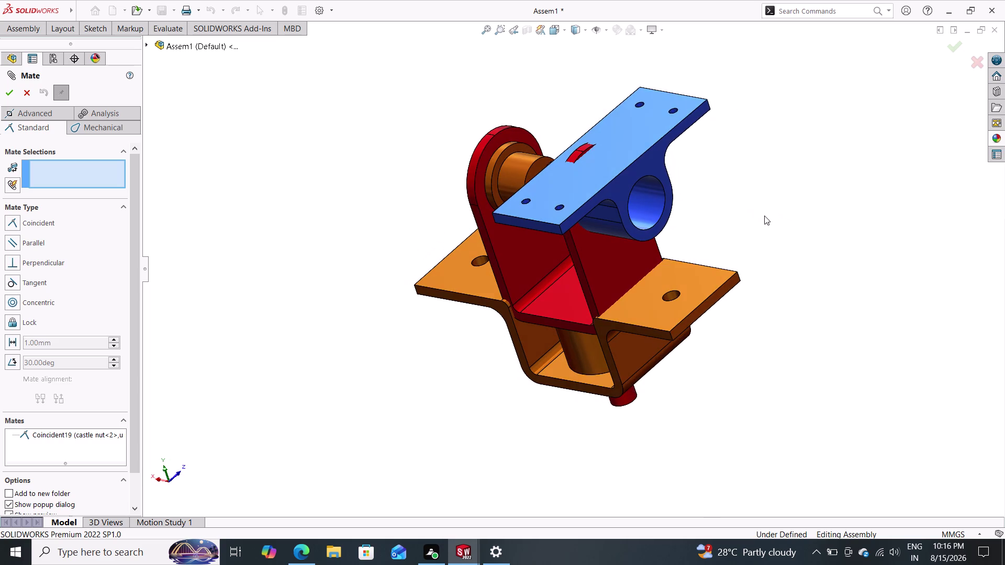
click(500, 162)
middle_drag(678, 184, 779, 204)
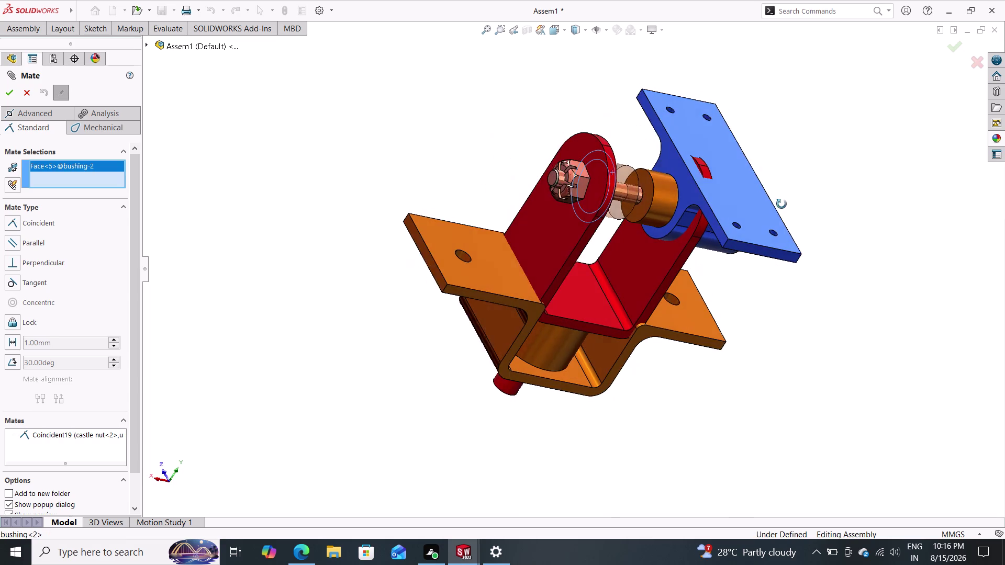
middle_drag(778, 205, 784, 203)
click(688, 183)
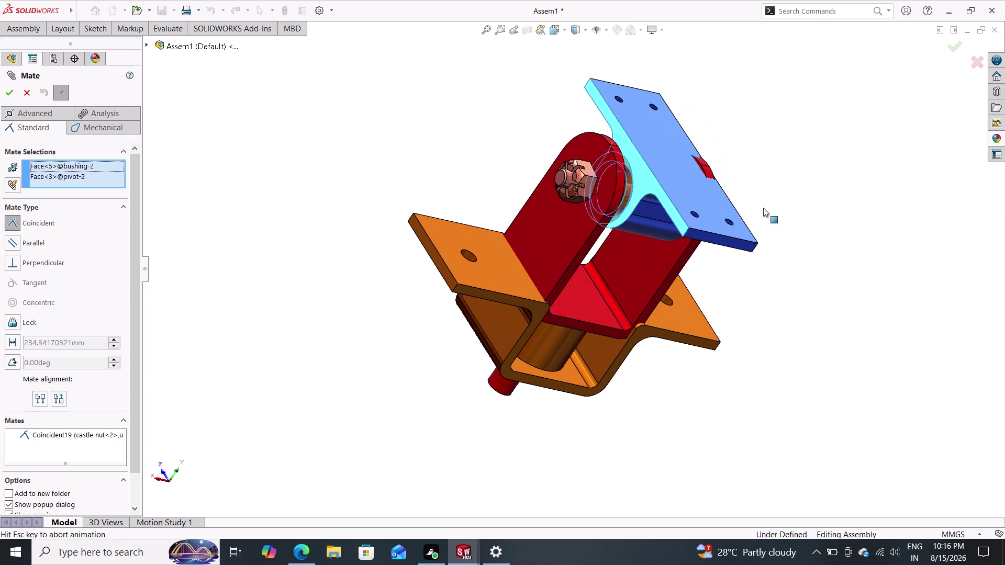
click(907, 193)
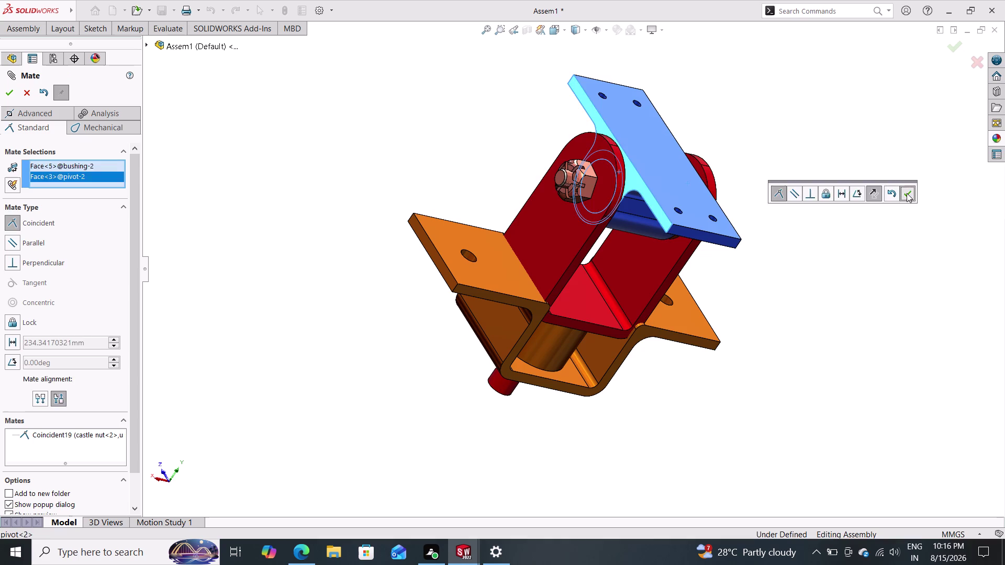
middle_drag(893, 210, 813, 190)
middle_drag(849, 230, 871, 216)
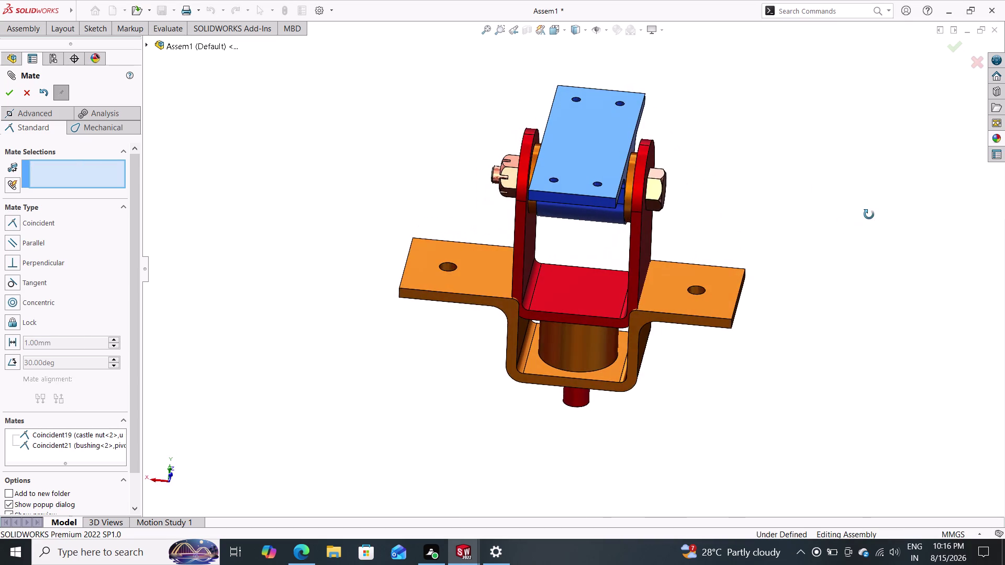
Drag the blue pivot plate to flip it about the pin and slide it toward one arm.
drag(579, 193, 585, 160)
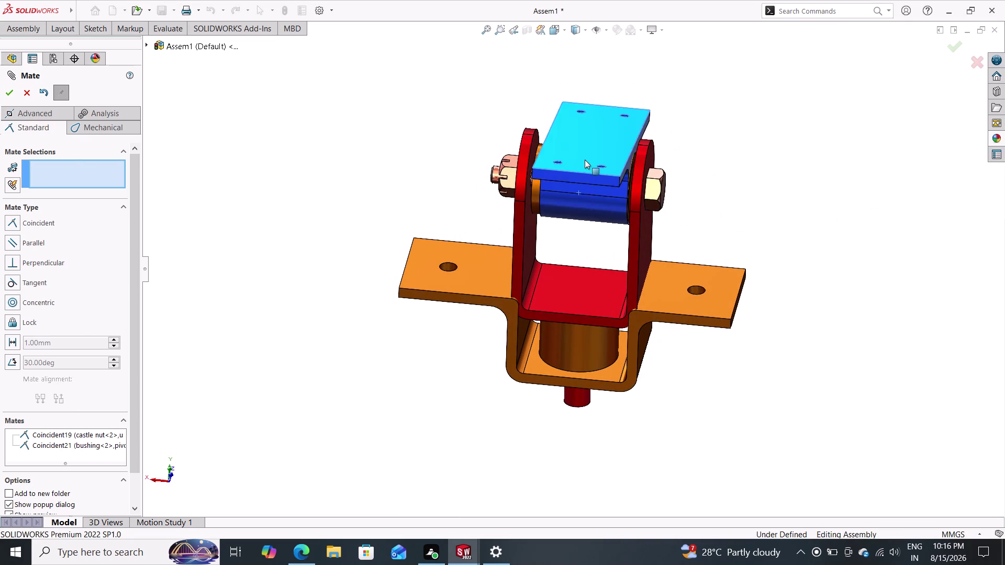
drag(585, 159, 583, 170)
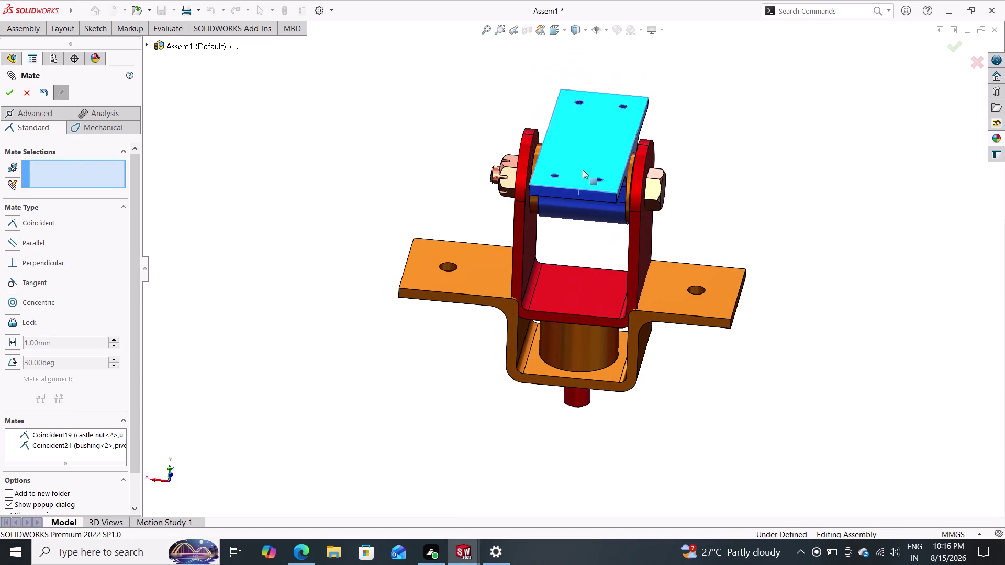
drag(583, 171, 584, 244)
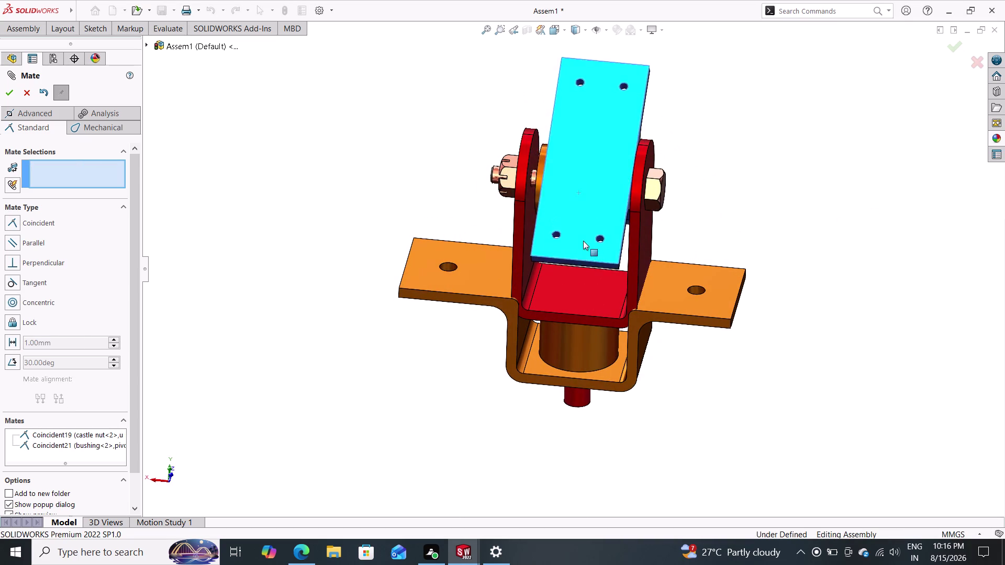
drag(583, 244, 608, 148)
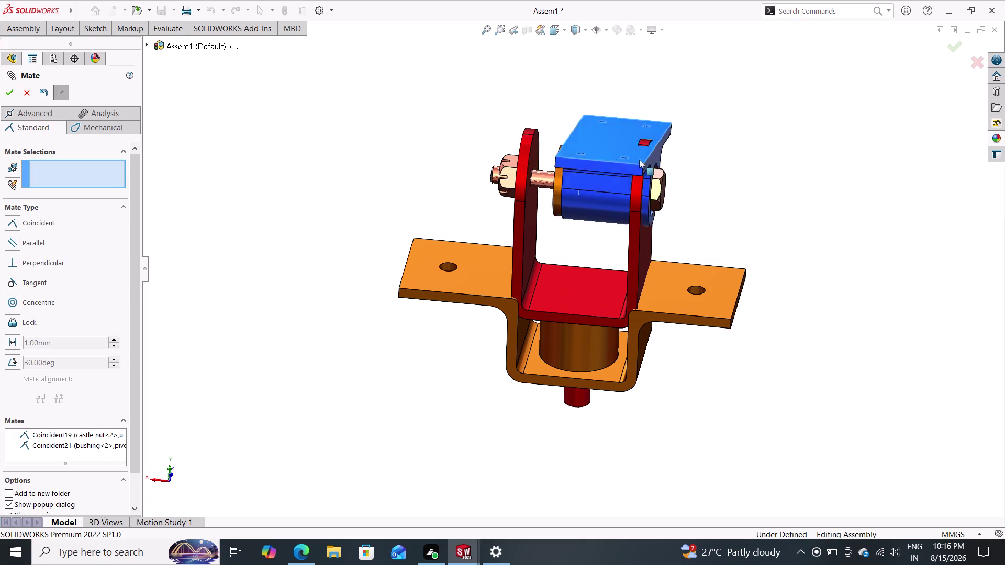
drag(608, 147, 543, 150)
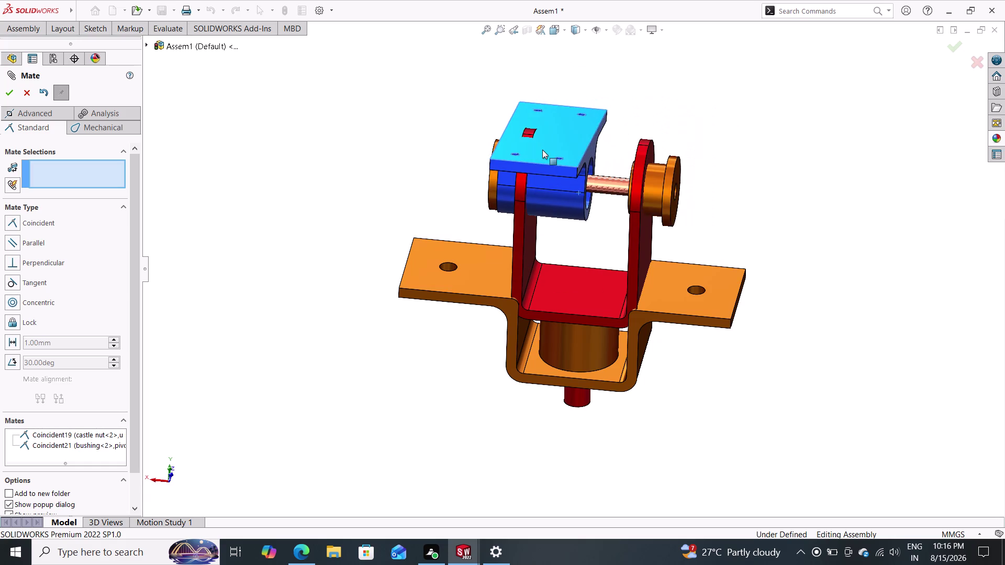
drag(543, 150, 529, 143)
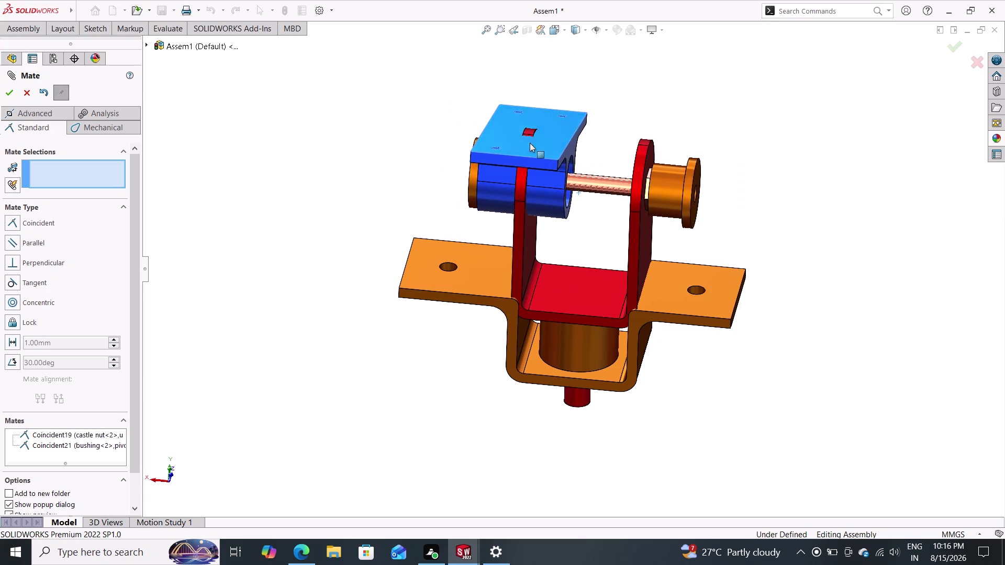
drag(529, 142, 533, 143)
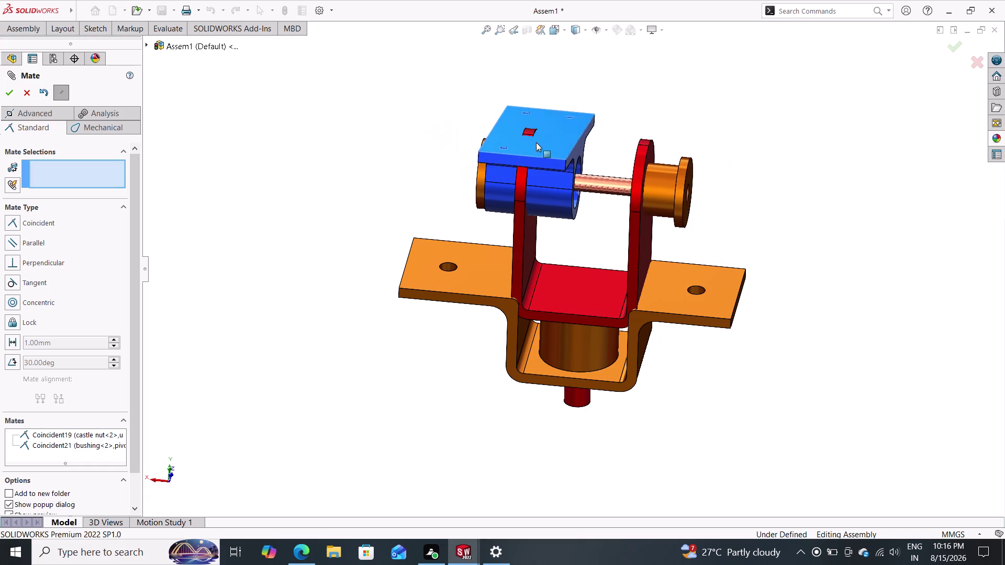
drag(533, 143, 556, 135)
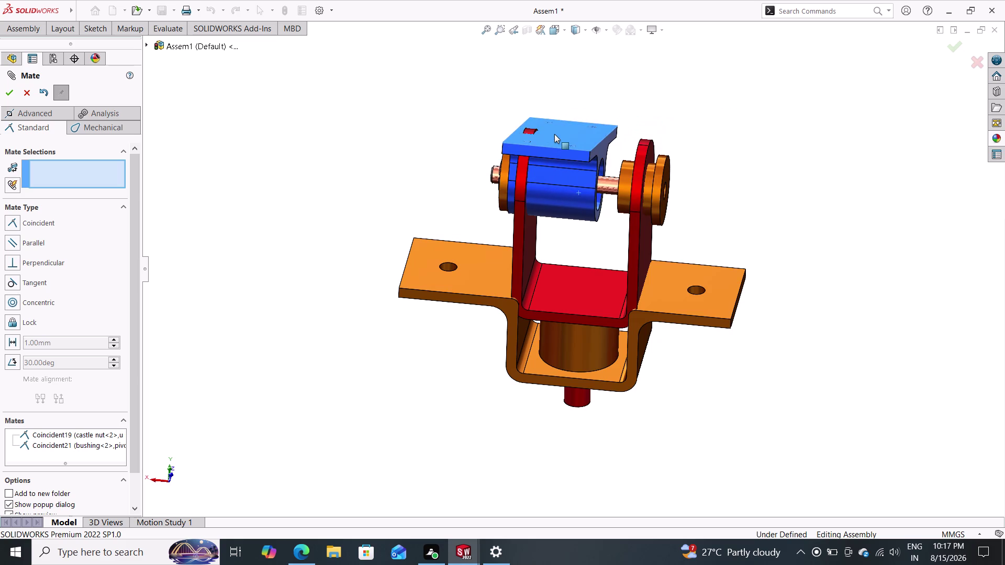
drag(556, 135, 508, 128)
middle_drag(856, 209, 828, 207)
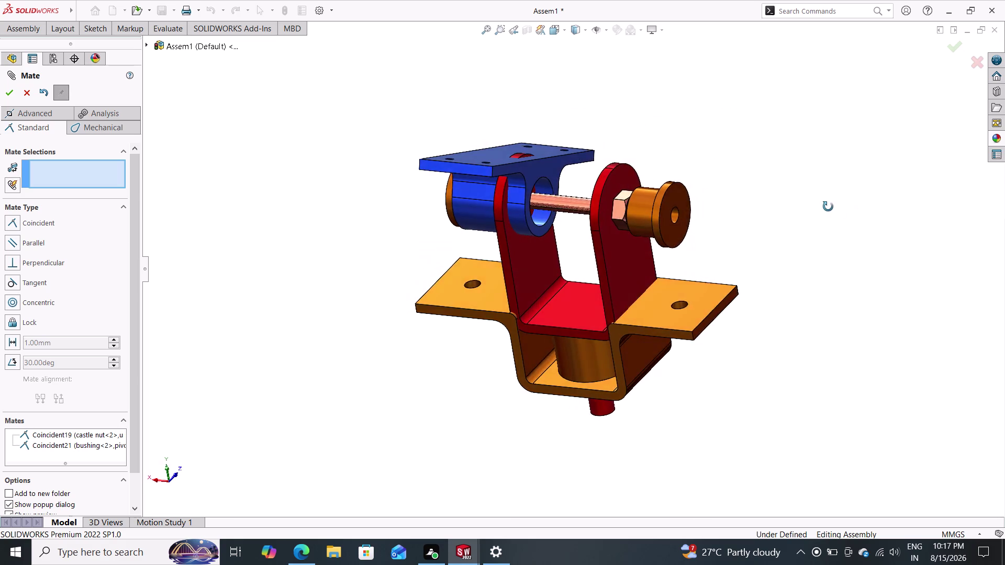
Mate bushing-1 Face<6> coincident with Face<7> of u support 1-2.
middle_drag(828, 207, 753, 203)
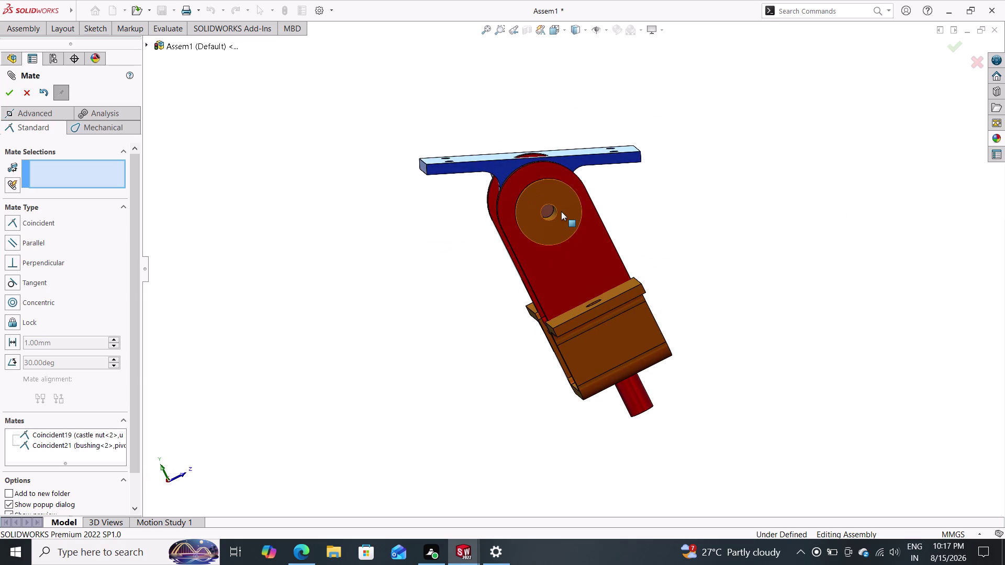
click(564, 207)
middle_drag(457, 259, 645, 291)
click(653, 229)
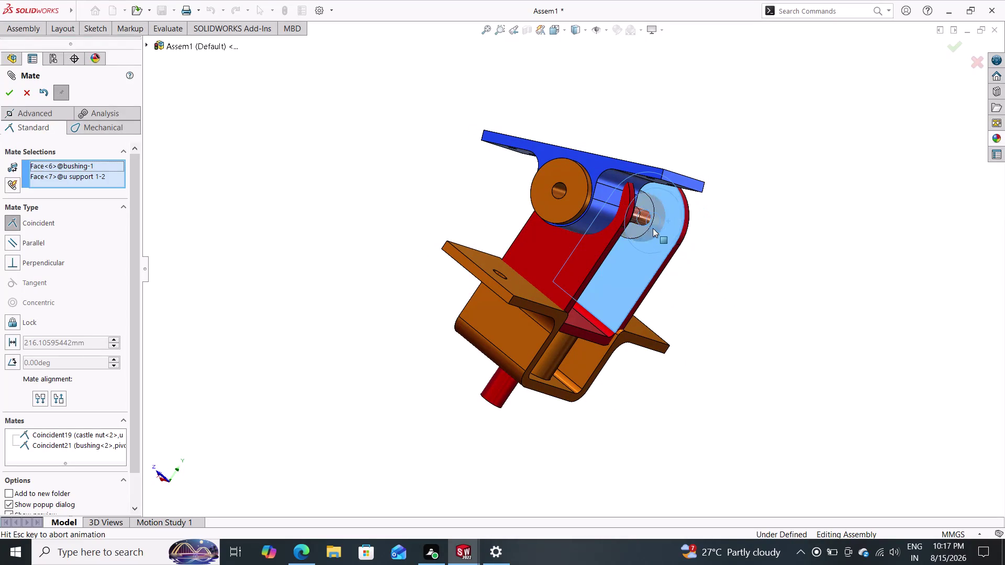
middle_drag(746, 280, 729, 282)
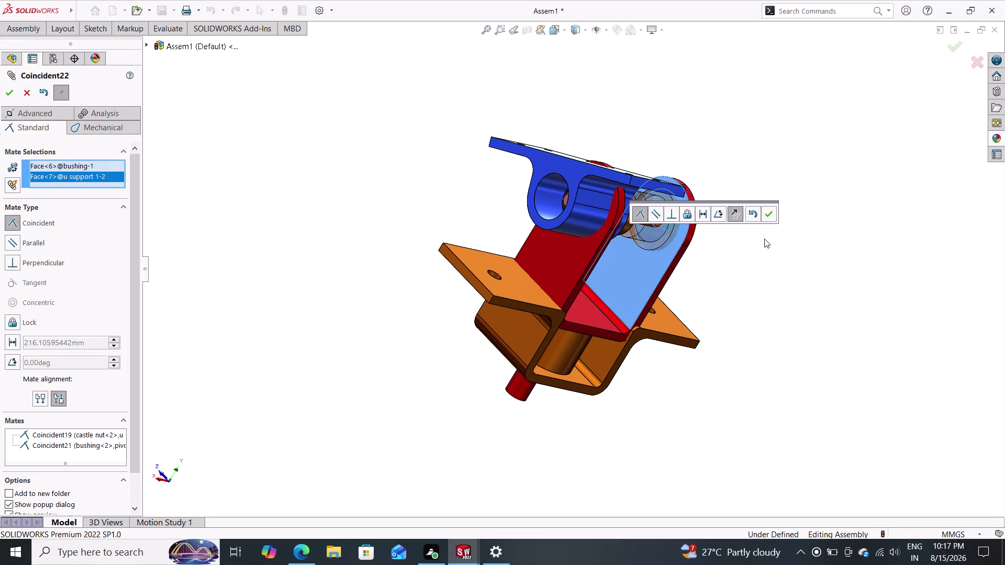
click(768, 214)
middle_drag(761, 256, 731, 257)
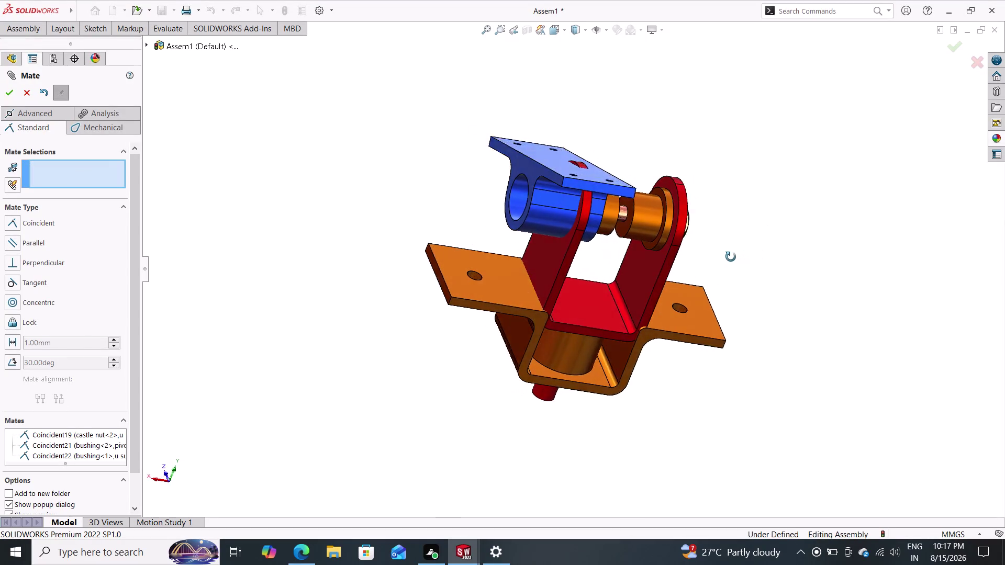
middle_drag(731, 257, 701, 262)
Swing the blue pivot plate up and down about its pin to test its motion.
drag(531, 212, 569, 219)
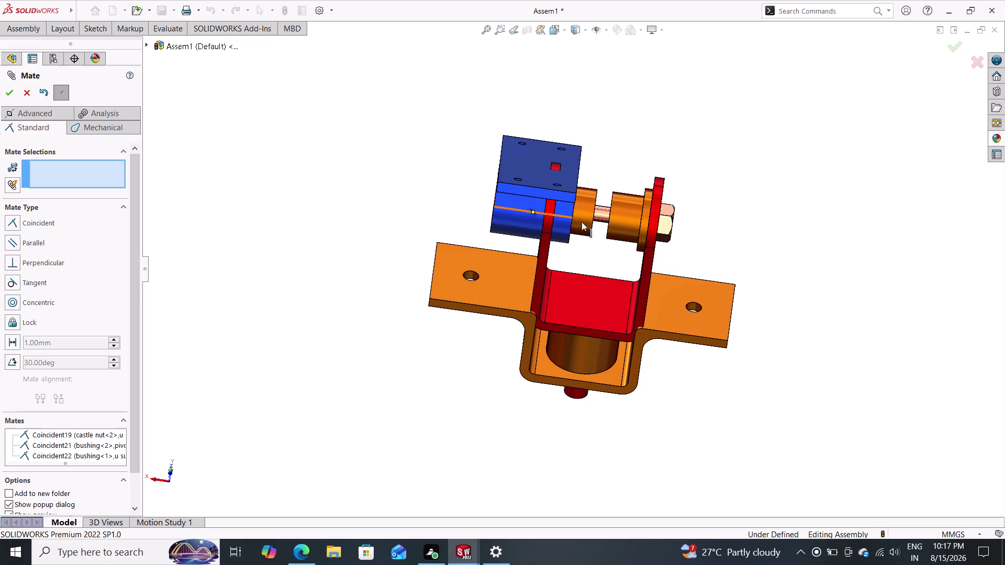
drag(569, 218, 592, 240)
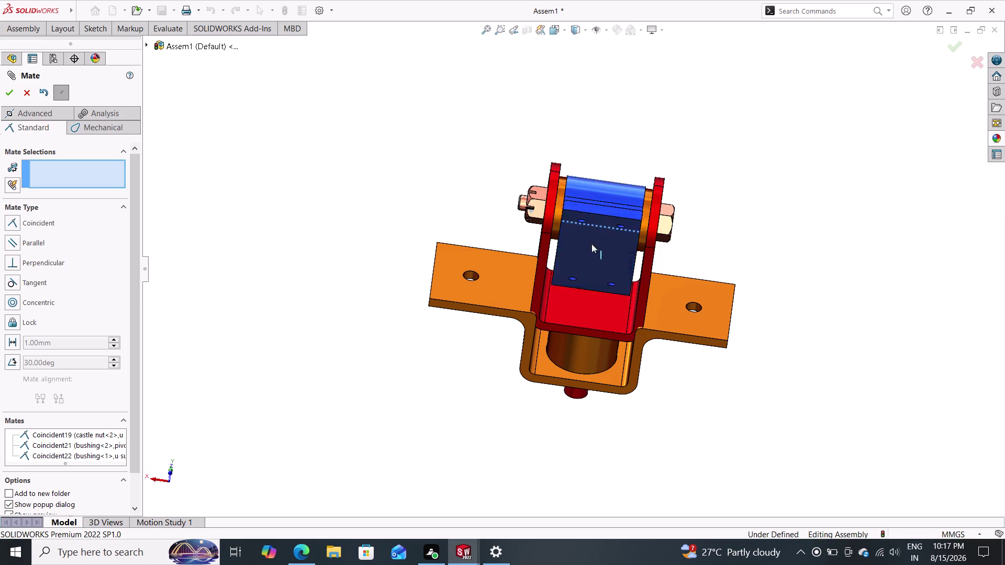
drag(592, 239, 591, 244)
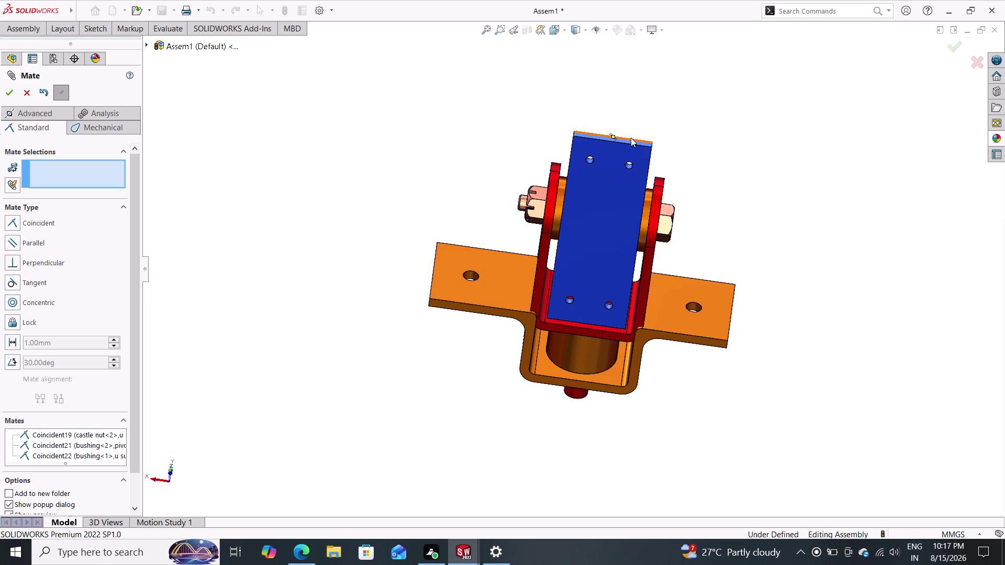
drag(625, 146, 613, 185)
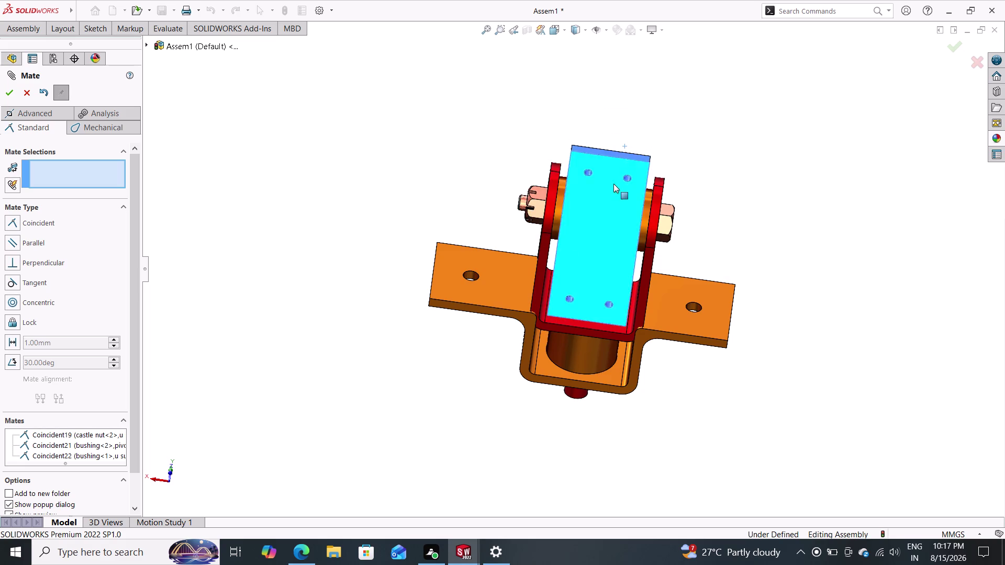
drag(613, 185, 612, 175)
middle_drag(680, 198, 677, 211)
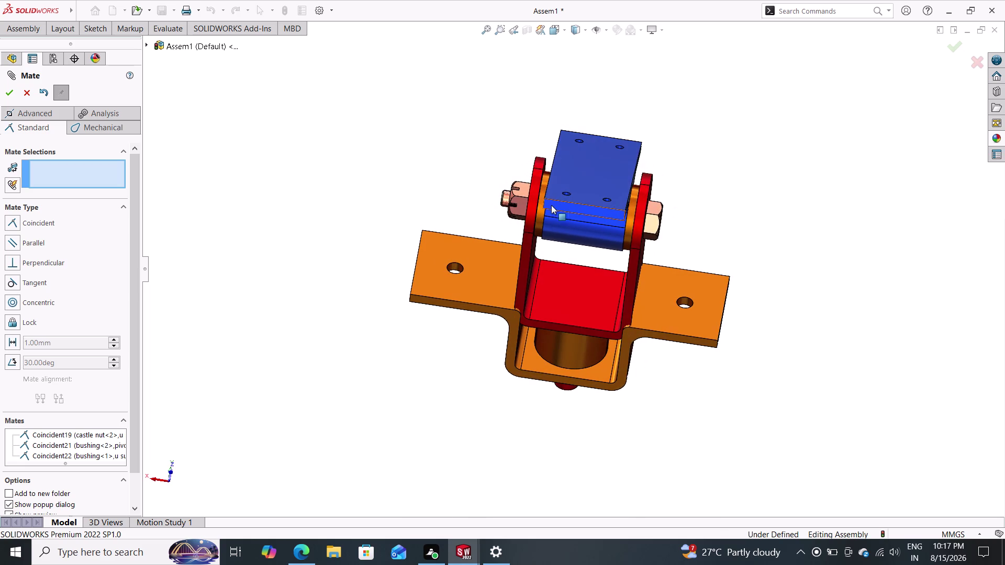
drag(538, 200, 549, 204)
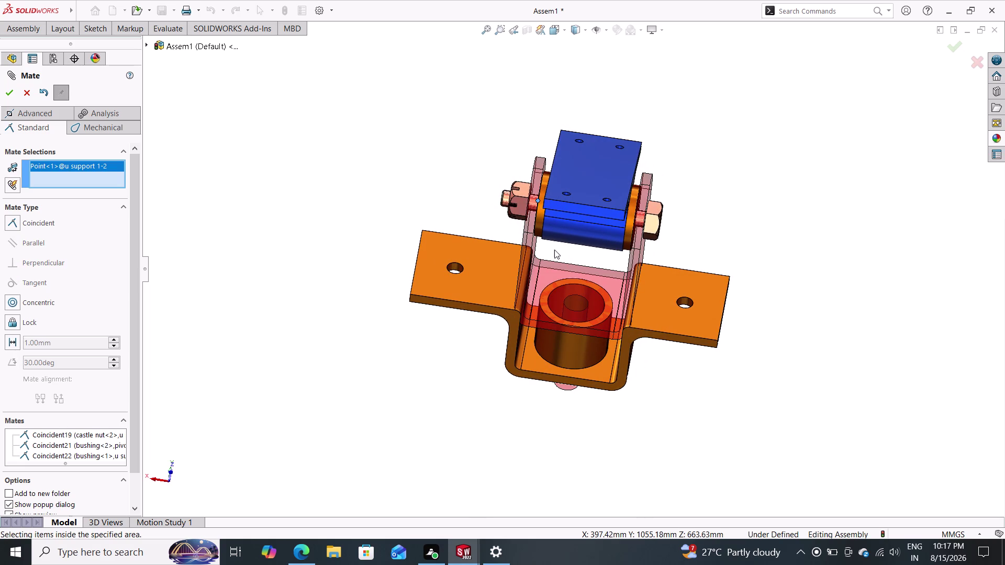
Exit the Mate command and keep rotating the pivot past the supports.
key(Escape)
key(Escape)
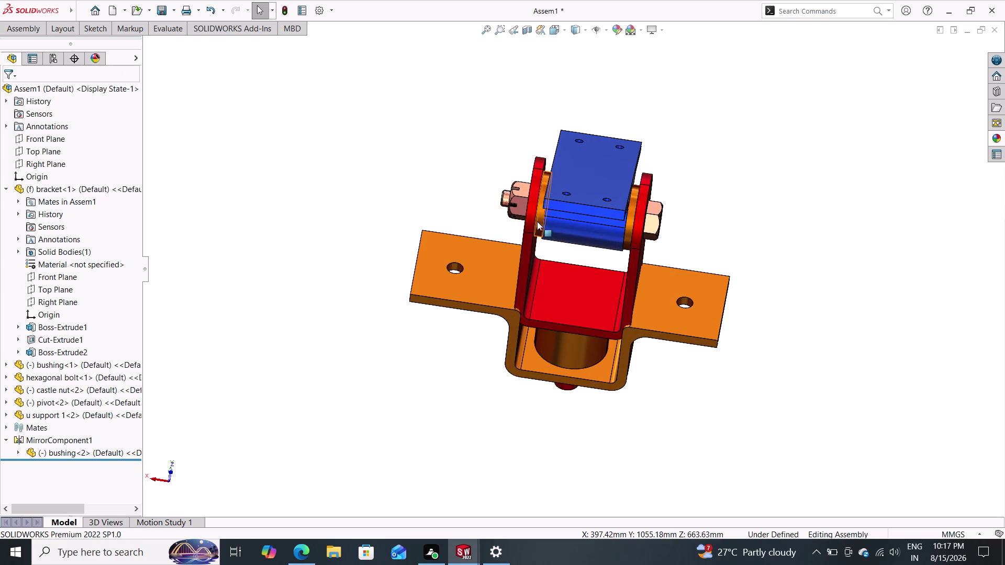
drag(535, 218, 543, 221)
drag(539, 218, 560, 222)
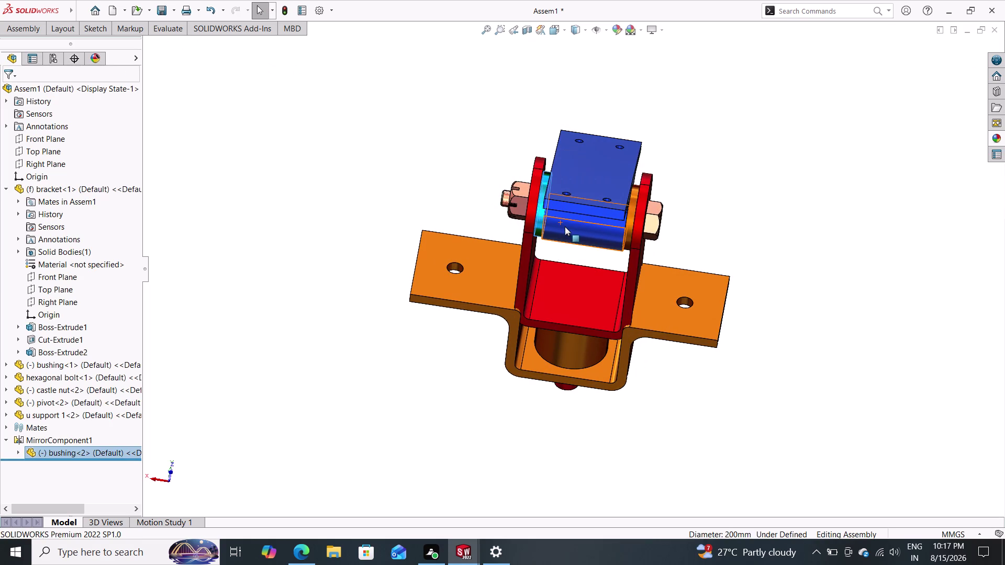
key(Escape)
key(Escape)
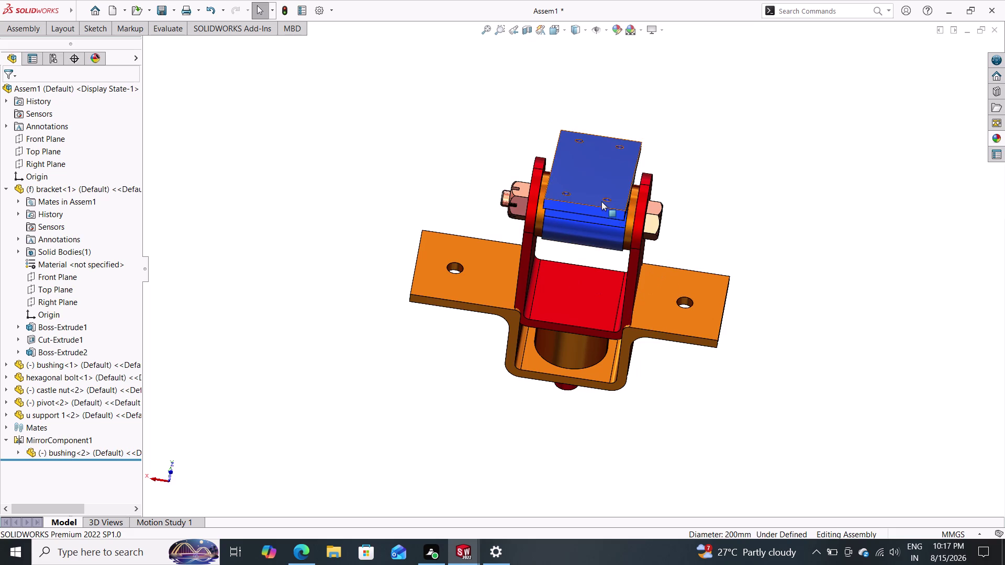
drag(602, 201, 589, 244)
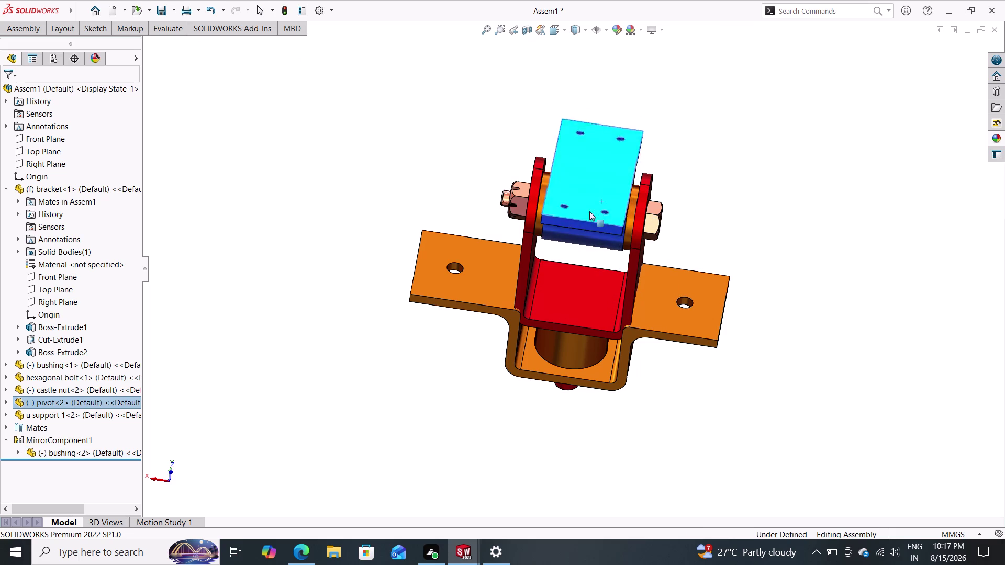
drag(590, 244, 561, 247)
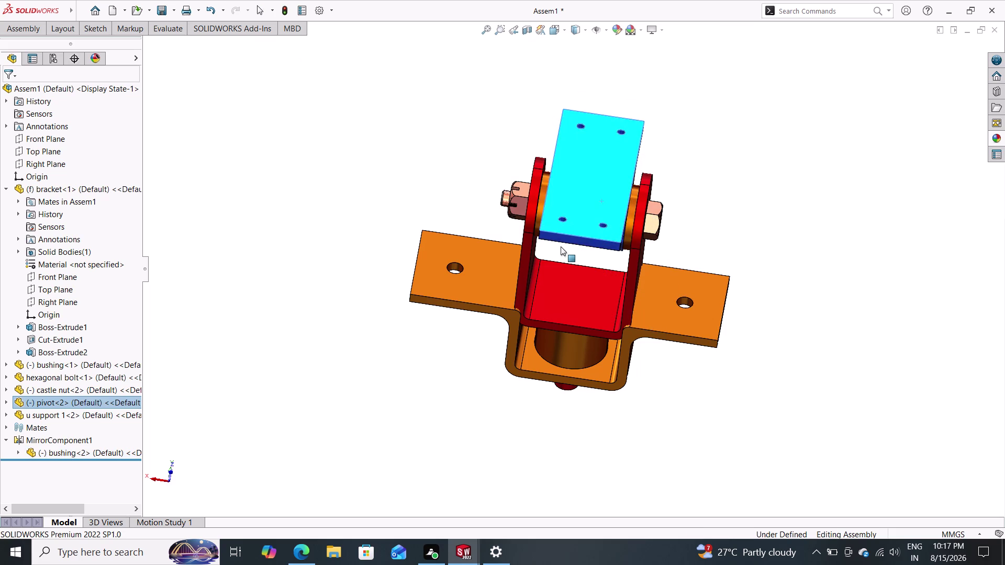
drag(561, 247, 567, 246)
Settle the pivot upright between the red arms and inspect the bracket from below.
middle_drag(700, 229, 695, 222)
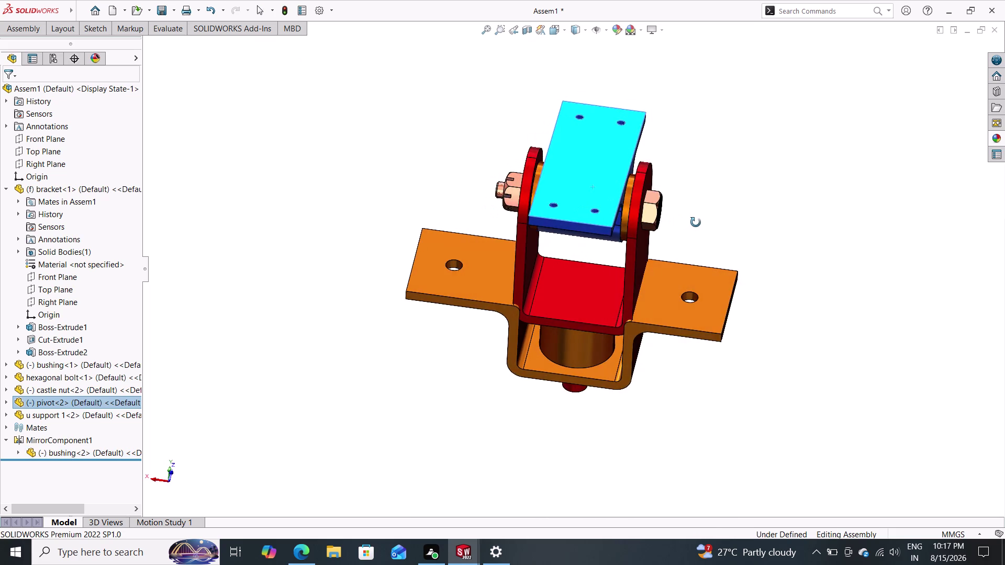
middle_drag(696, 223, 685, 222)
drag(564, 216, 566, 287)
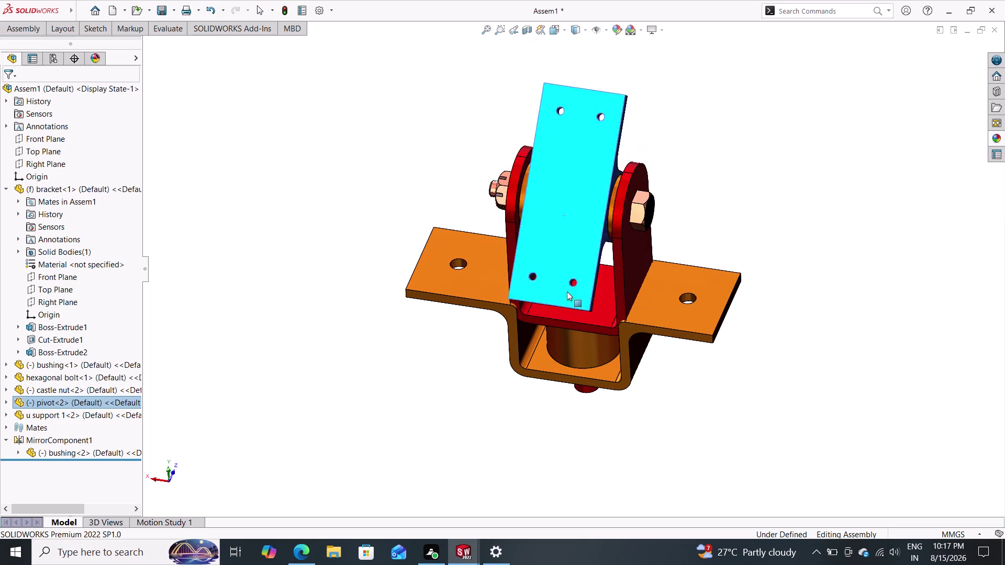
drag(566, 287, 556, 207)
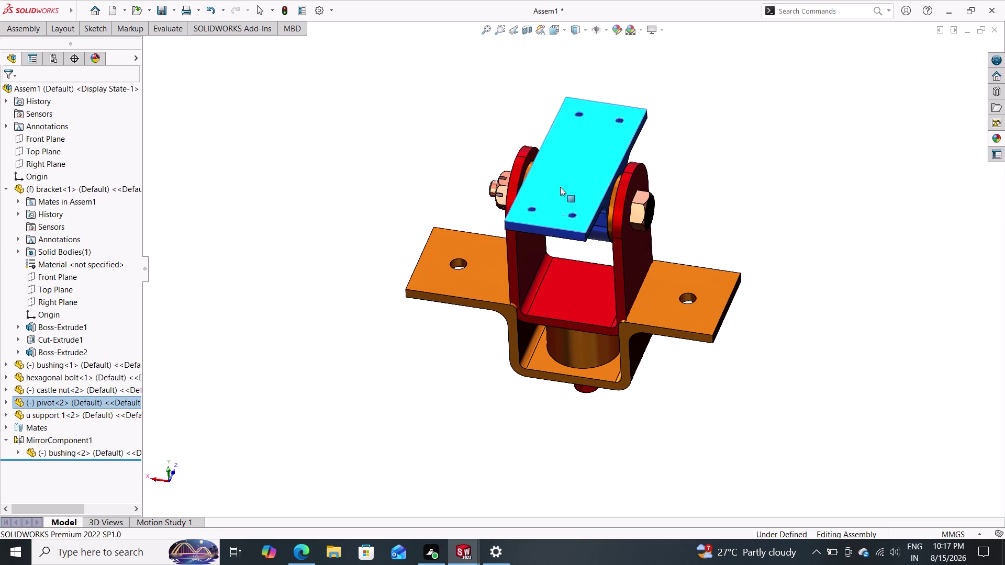
drag(556, 208, 562, 179)
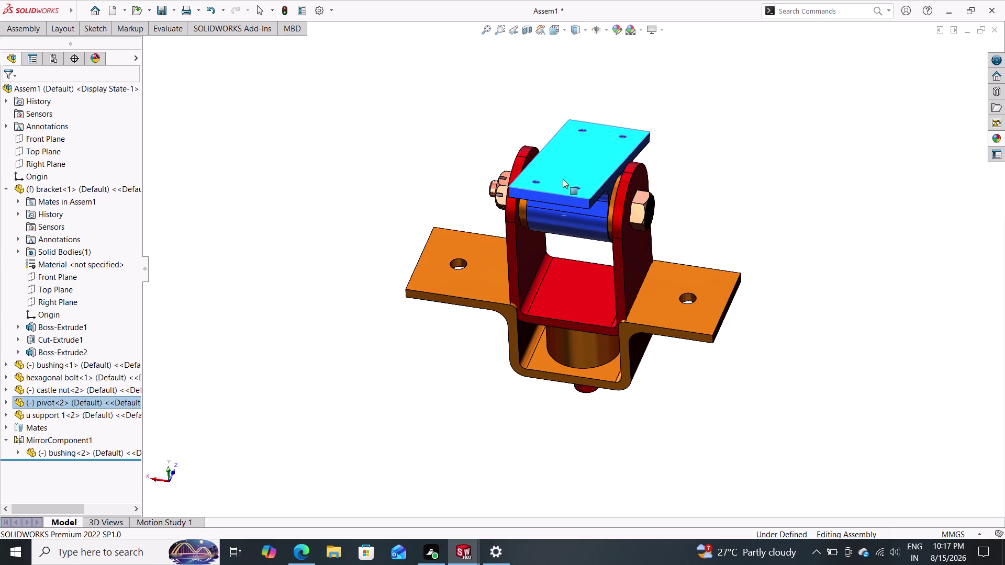
middle_drag(721, 202, 729, 105)
middle_drag(731, 272, 745, 155)
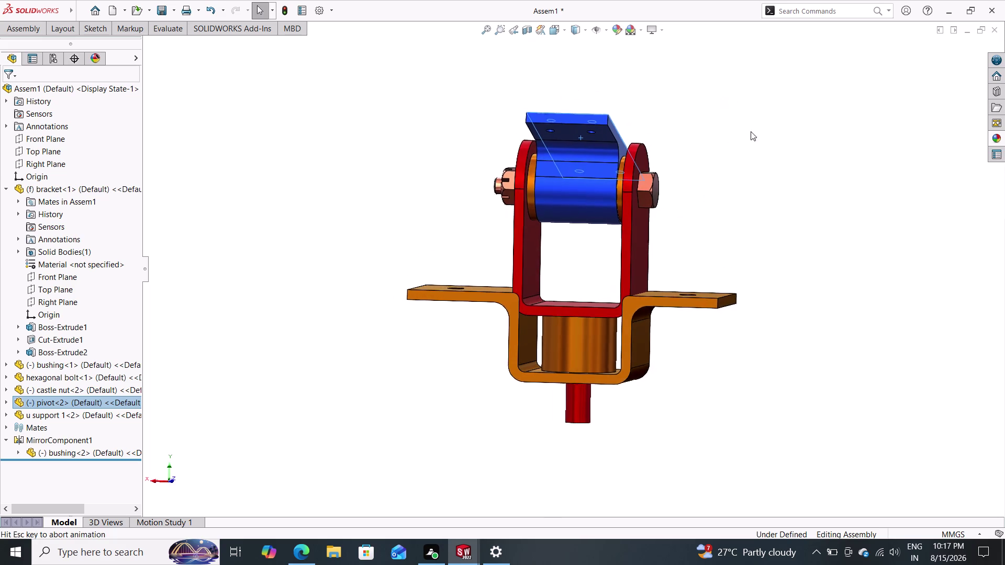
middle_drag(745, 155, 753, 107)
middle_drag(747, 265, 736, 247)
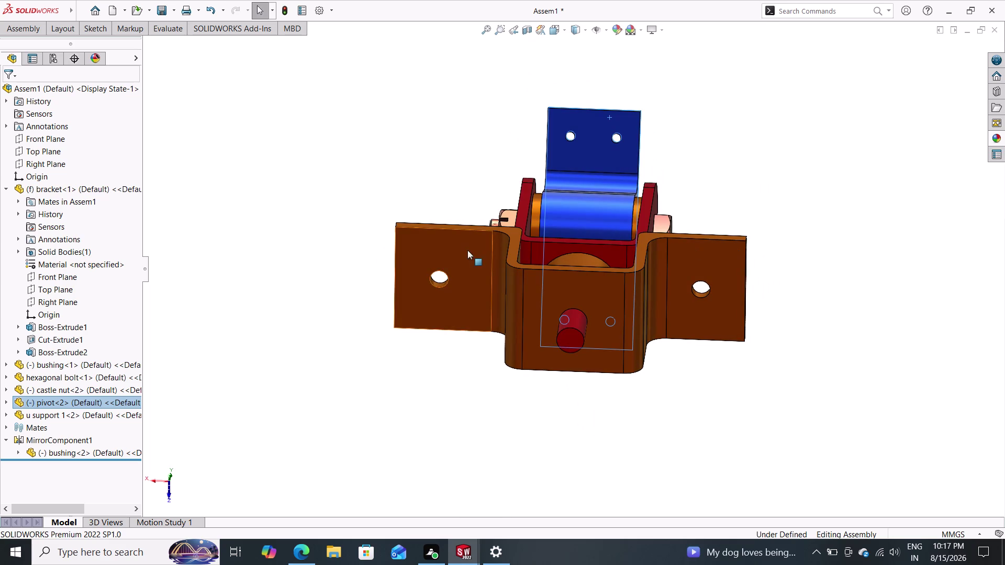
click(22, 28)
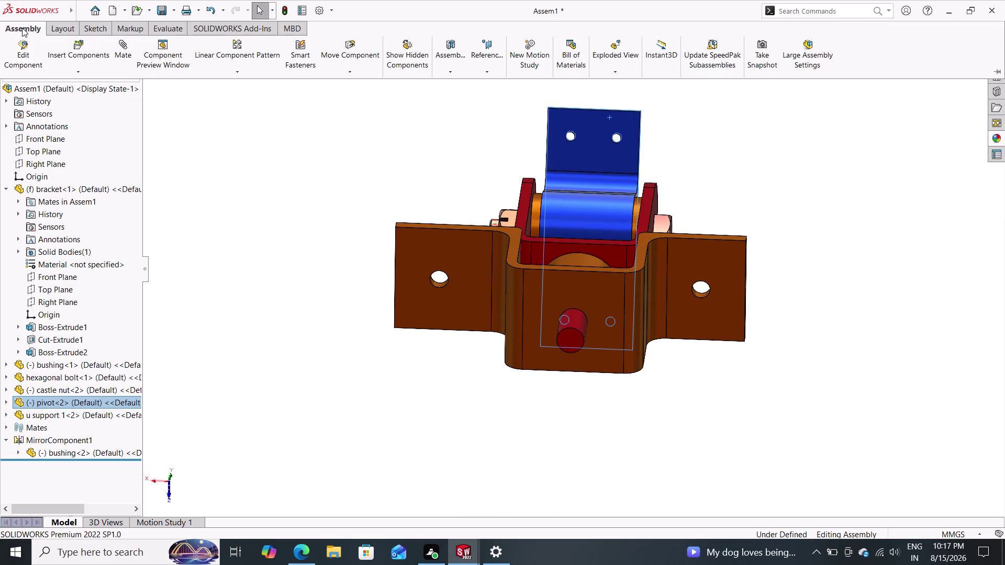
Insert the washer part from Open documents and drop it beside the bracket.
click(76, 46)
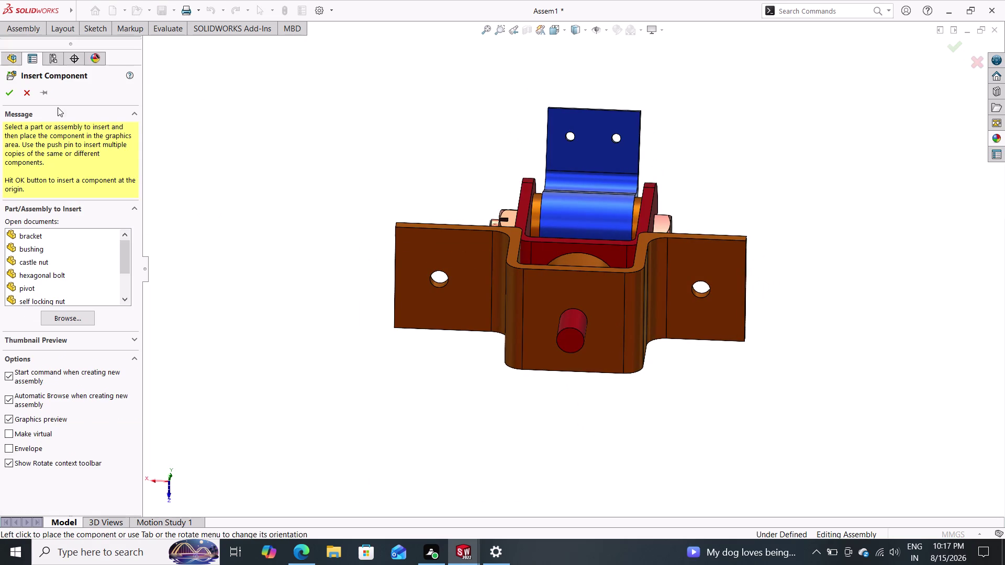
scroll(down, 3)
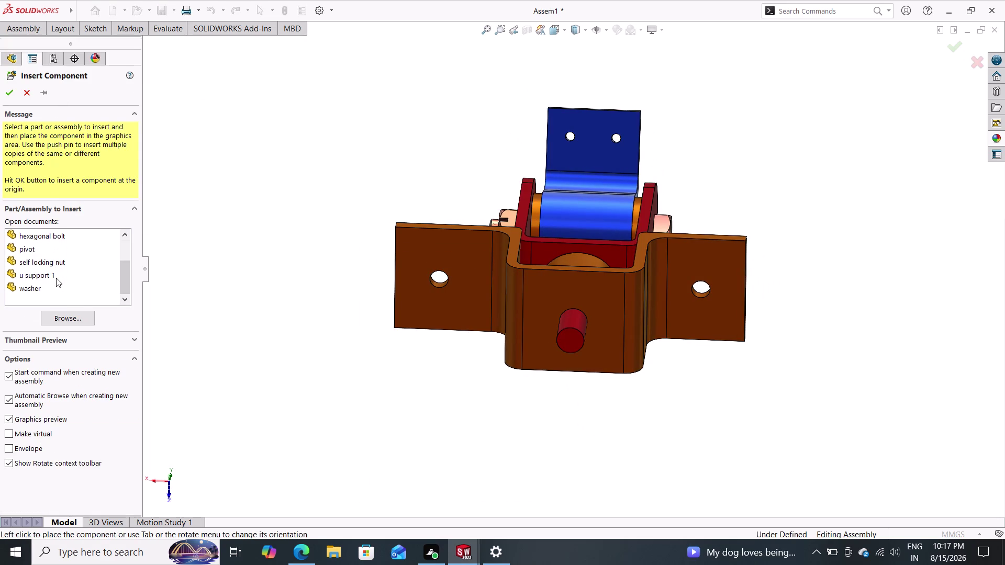
drag(37, 291, 257, 328)
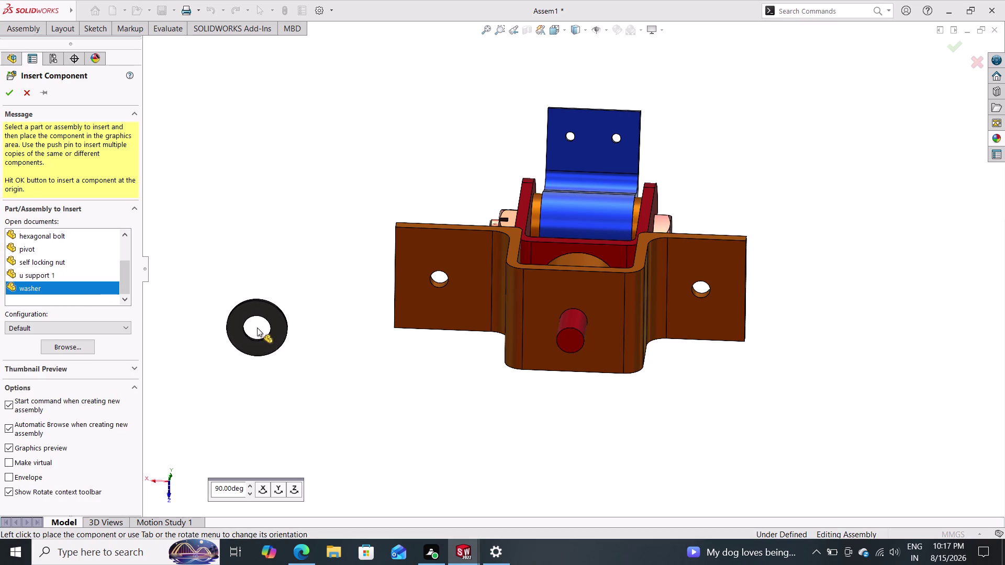
drag(257, 328, 262, 345)
click(327, 364)
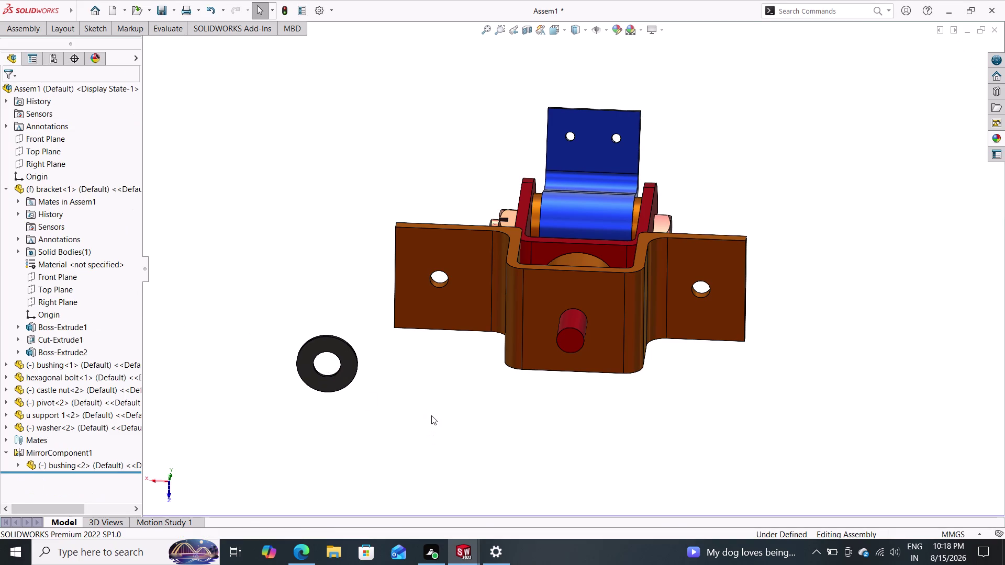
middle_drag(434, 407, 431, 467)
middle_drag(443, 399, 442, 409)
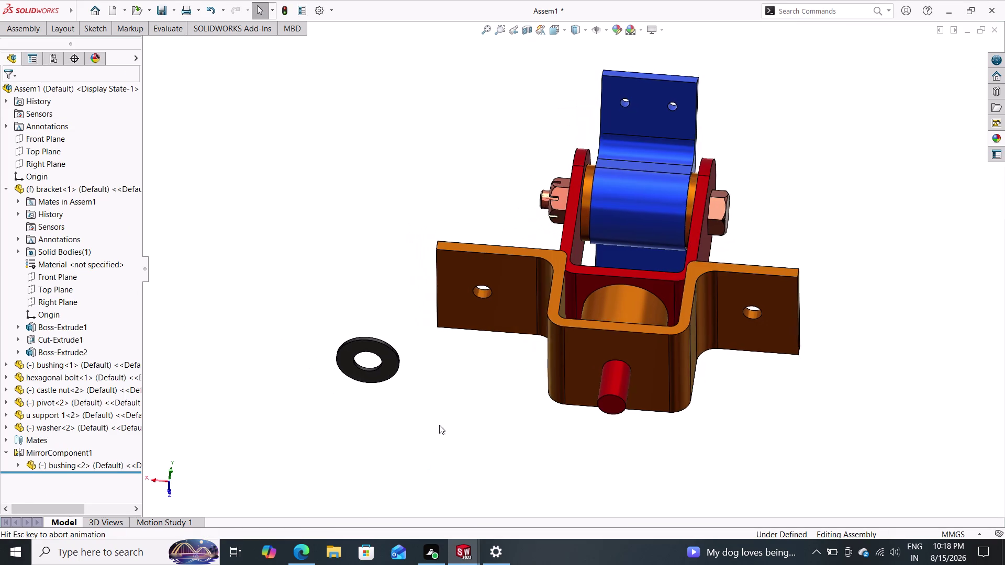
middle_drag(442, 409, 436, 452)
middle_drag(455, 371, 449, 388)
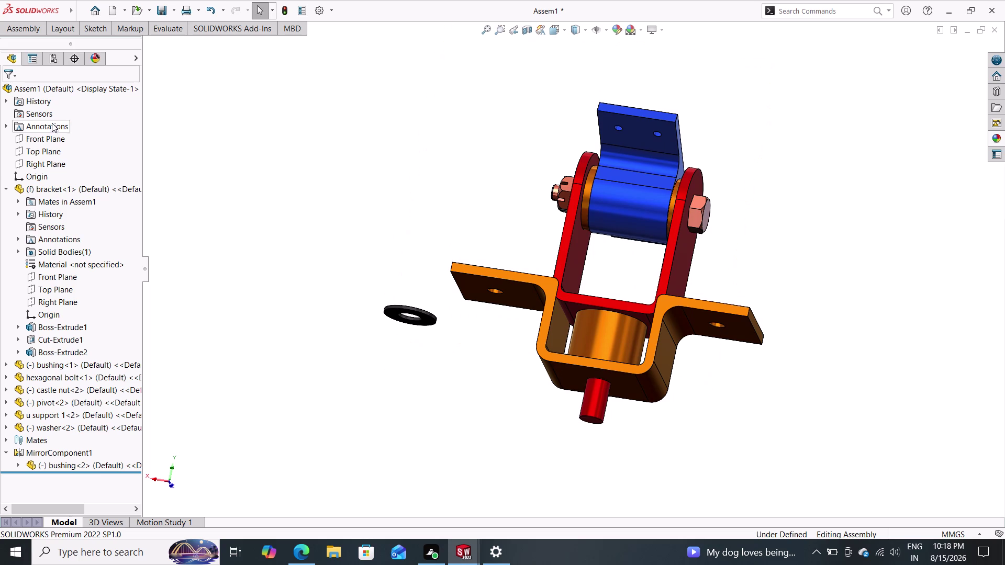
click(29, 30)
click(120, 56)
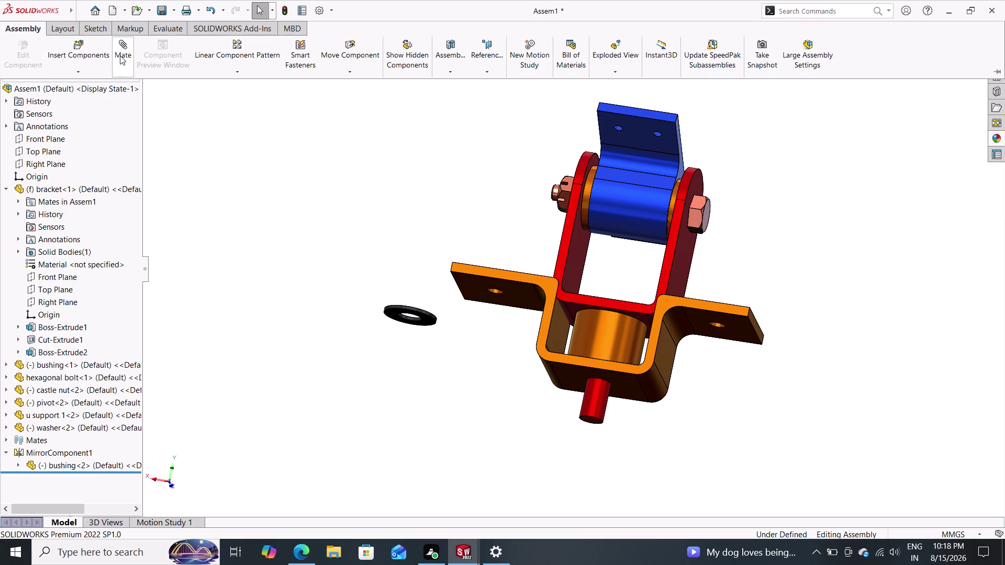
Select the washer and the bracket face as mate references, then remove the bracket face.
click(404, 306)
middle_drag(495, 395, 498, 370)
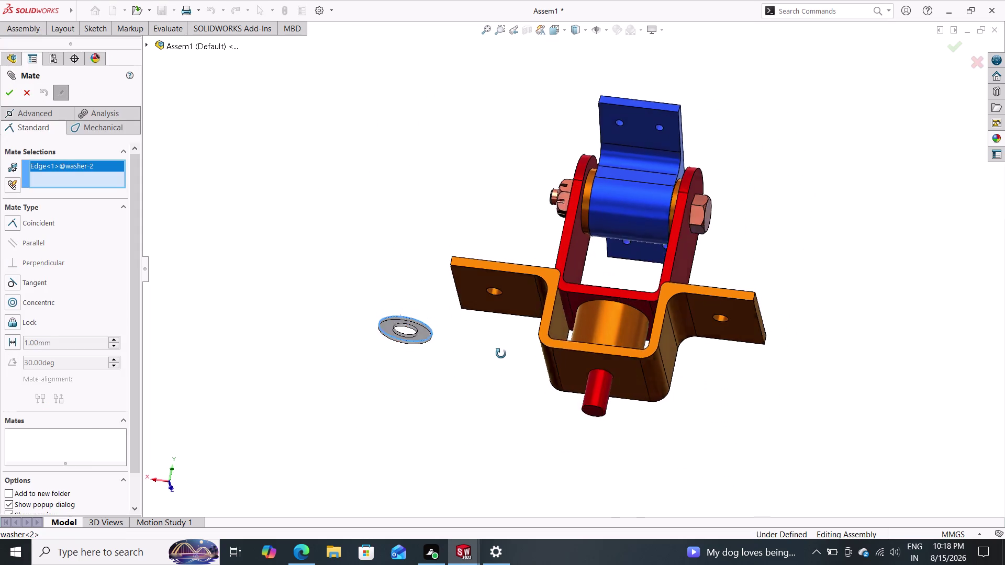
middle_drag(497, 370, 507, 328)
click(594, 363)
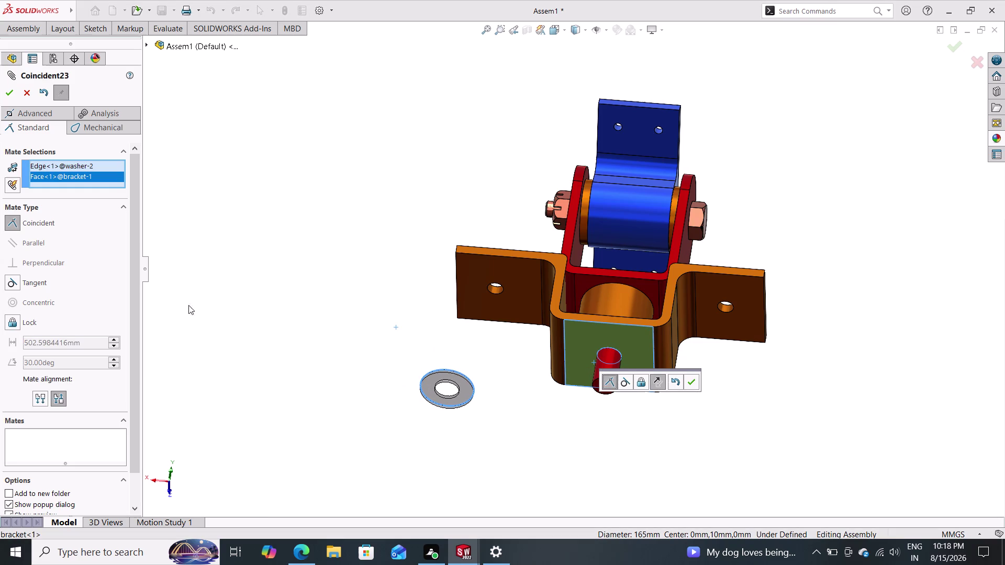
middle_click(75, 174)
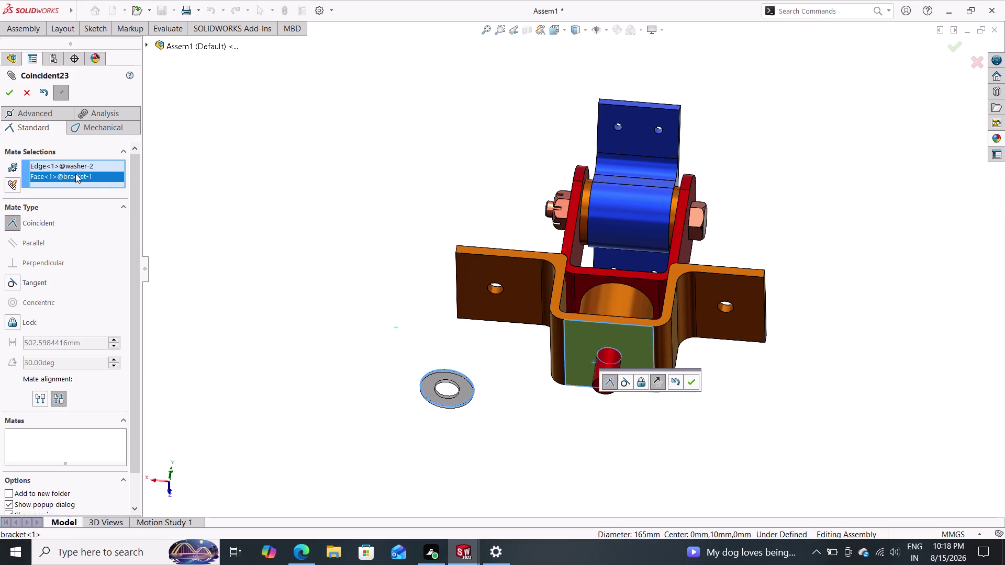
right_click(75, 174)
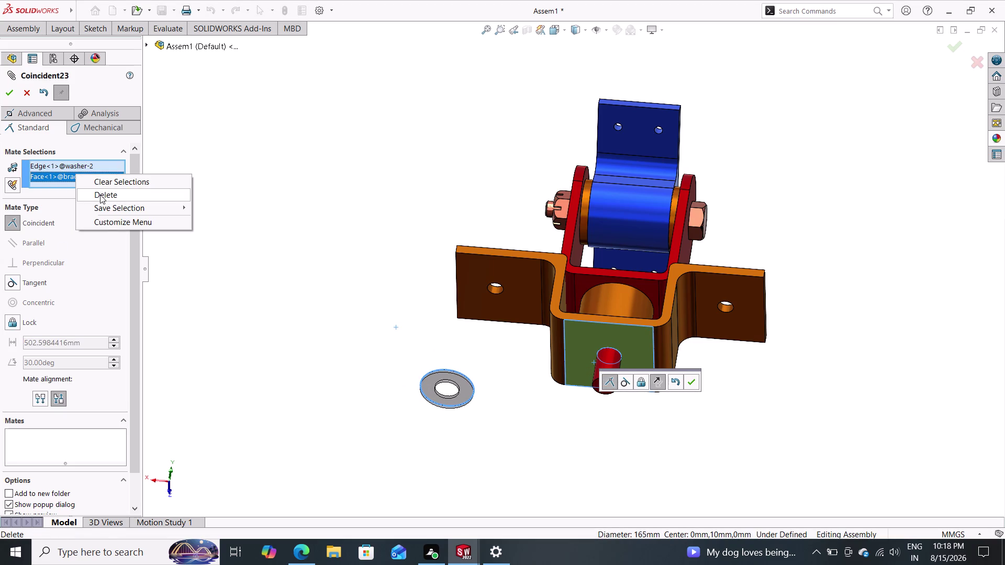
click(100, 195)
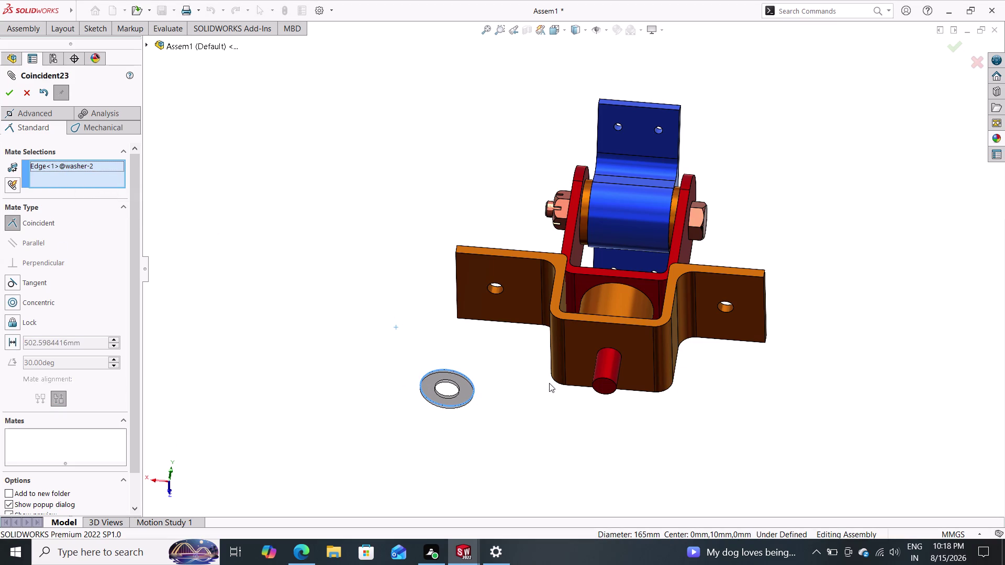
Try the red pin's face as a reference, then cancel the mate.
click(605, 369)
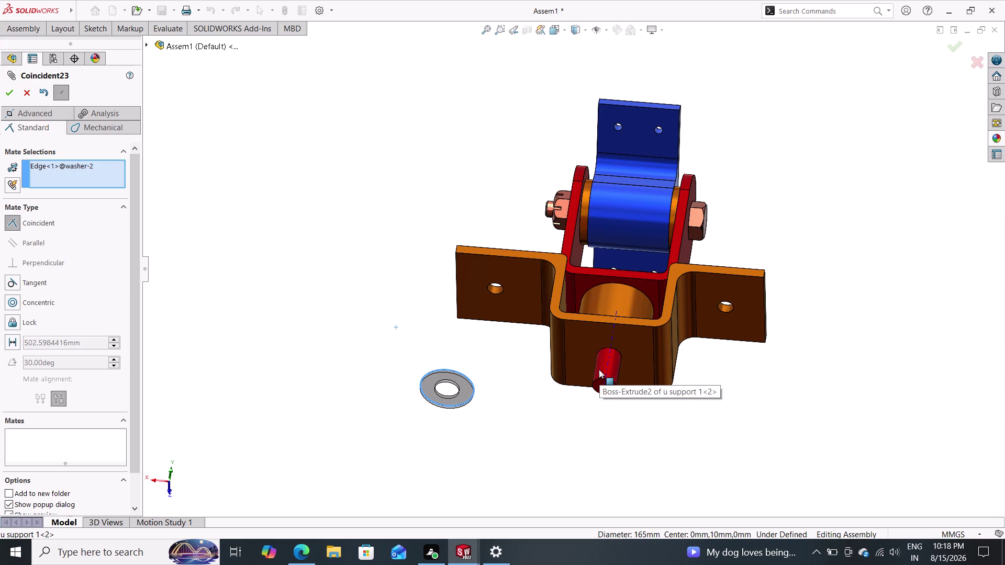
click(601, 368)
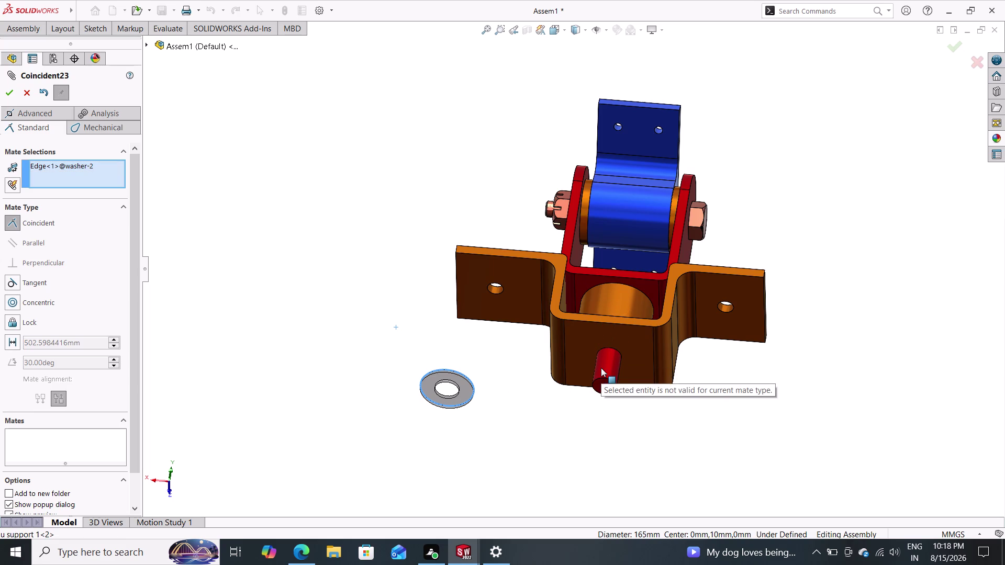
click(613, 368)
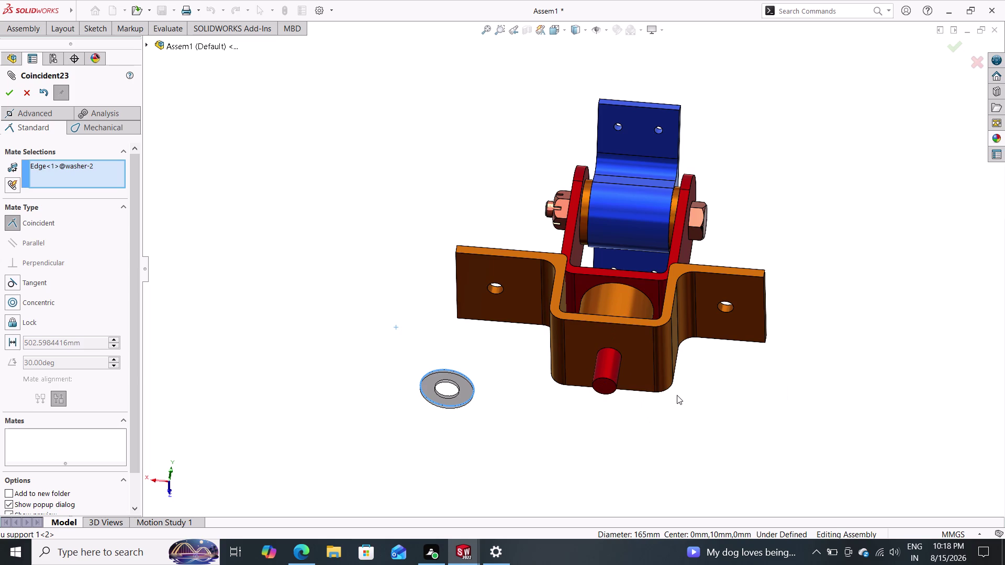
double_click(612, 371)
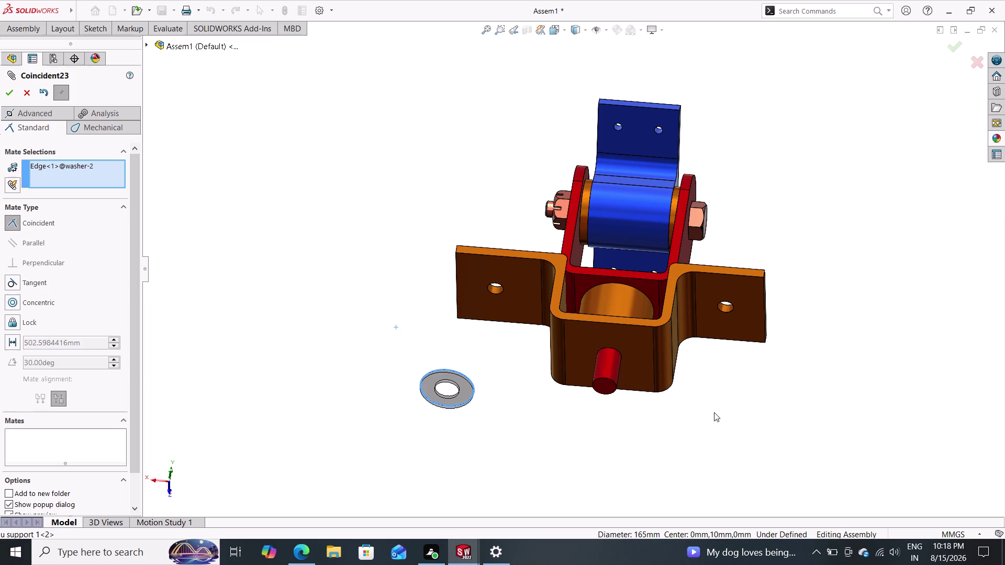
middle_drag(713, 413, 688, 476)
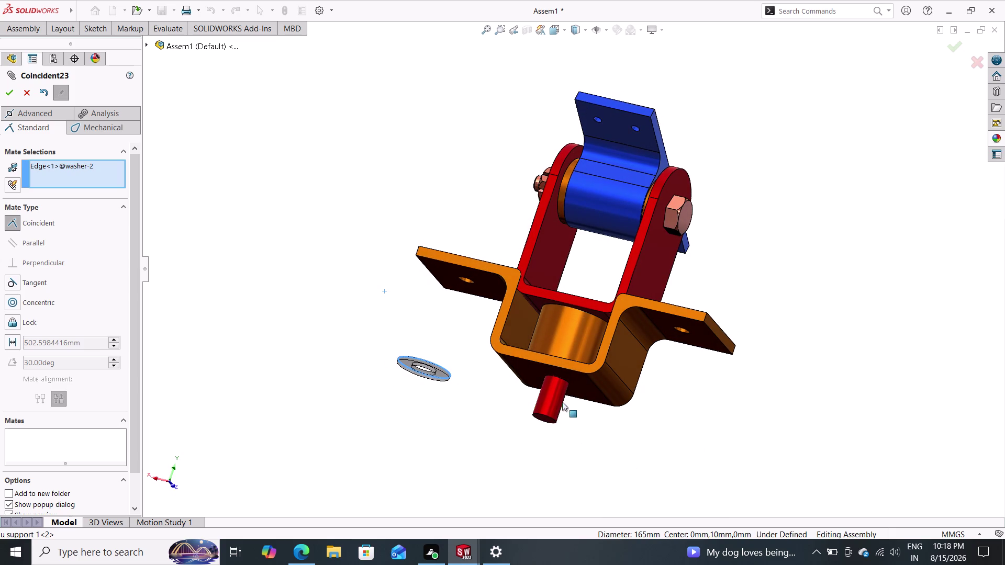
click(551, 400)
click(539, 418)
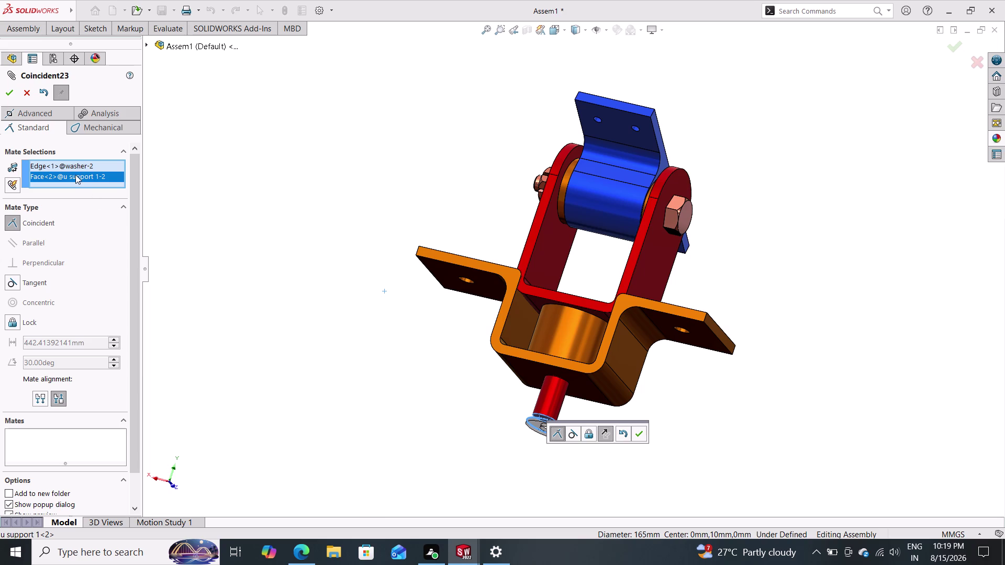
click(25, 91)
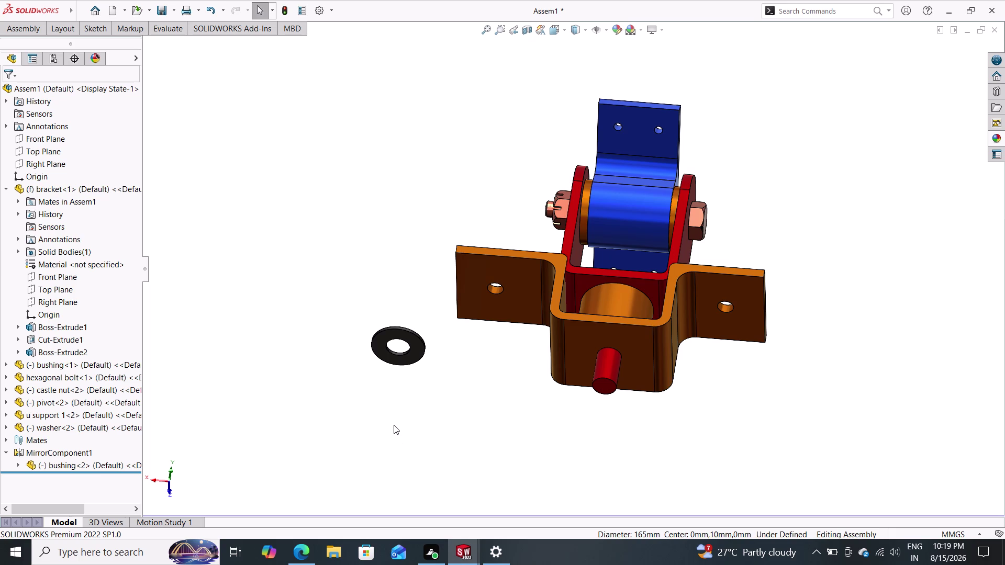
Start a new mate and select the washer's inner edge.
middle_drag(419, 423, 418, 454)
middle_drag(446, 369, 437, 407)
click(30, 31)
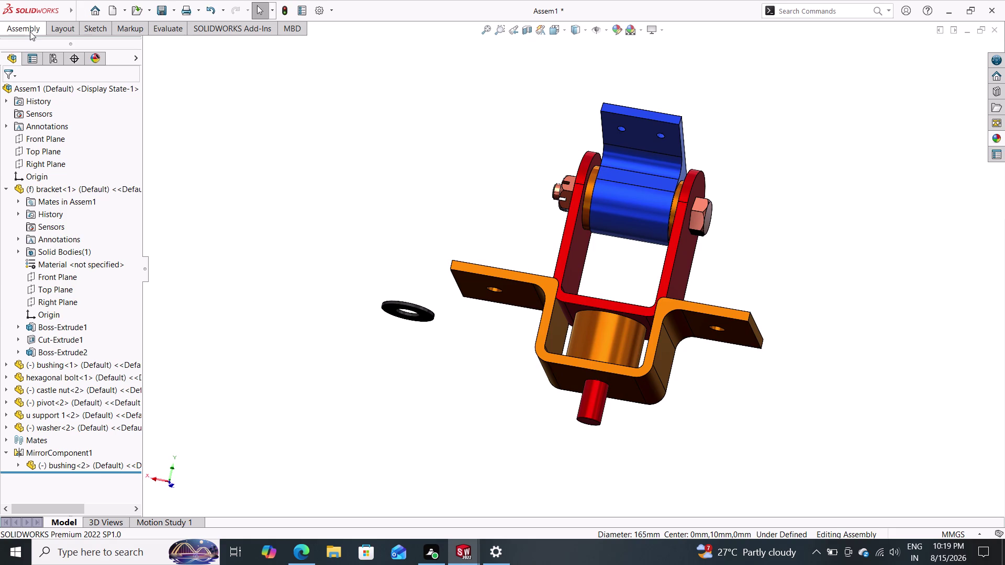
click(121, 51)
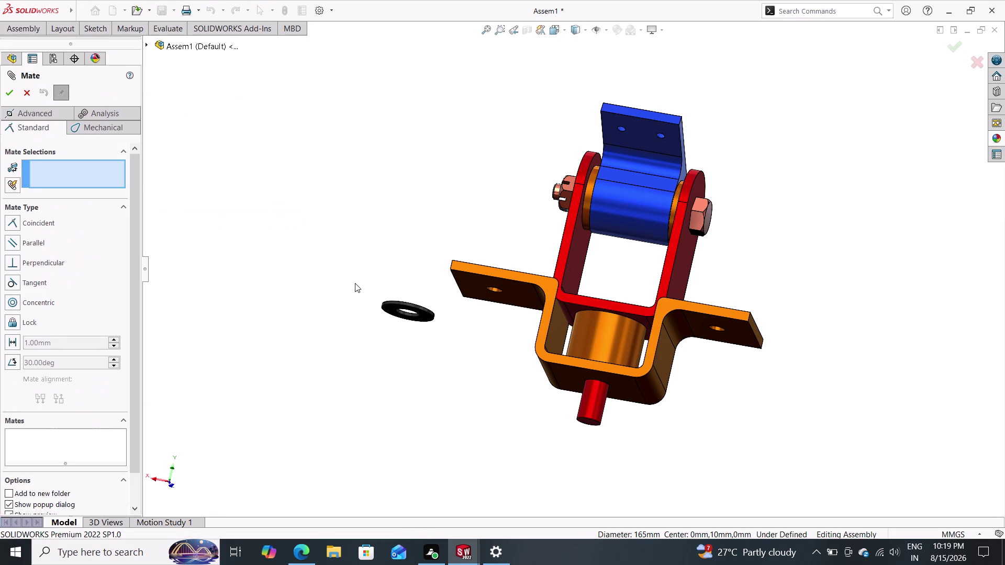
middle_drag(403, 278, 395, 345)
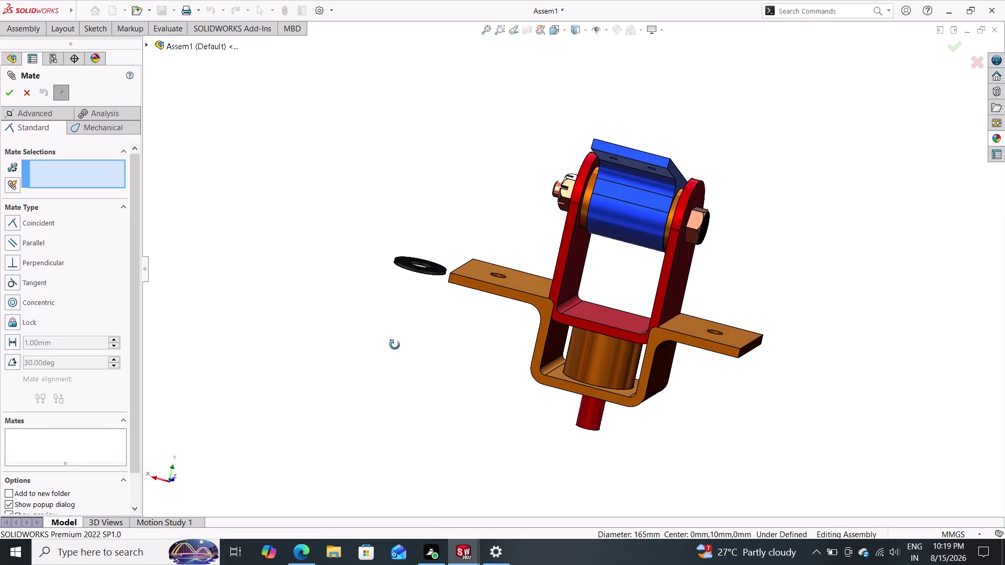
middle_drag(395, 345, 384, 449)
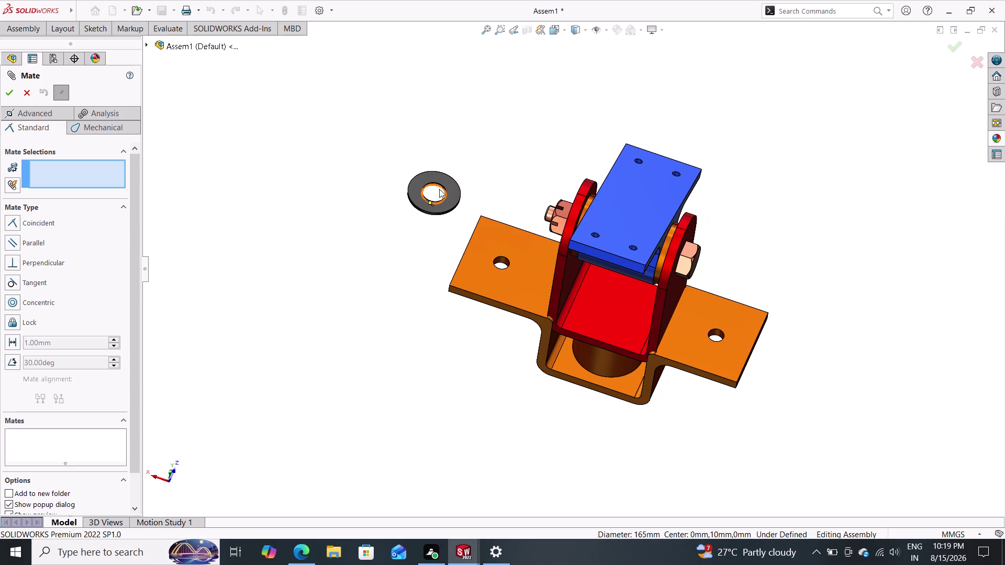
click(440, 187)
Select the red pin's face and confirm a Concentric mate with the washer.
middle_drag(447, 342, 469, 243)
middle_drag(469, 285, 485, 164)
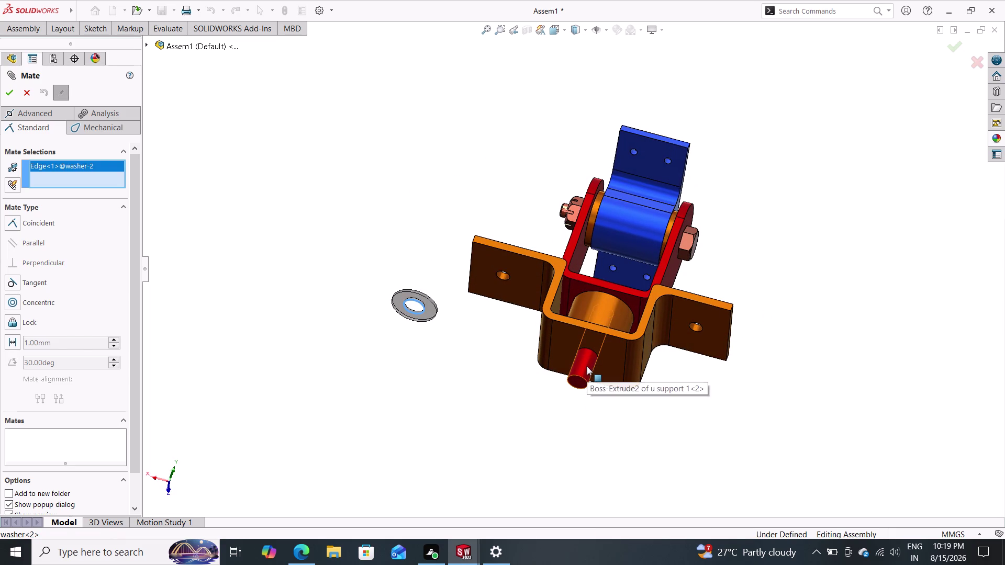
click(587, 367)
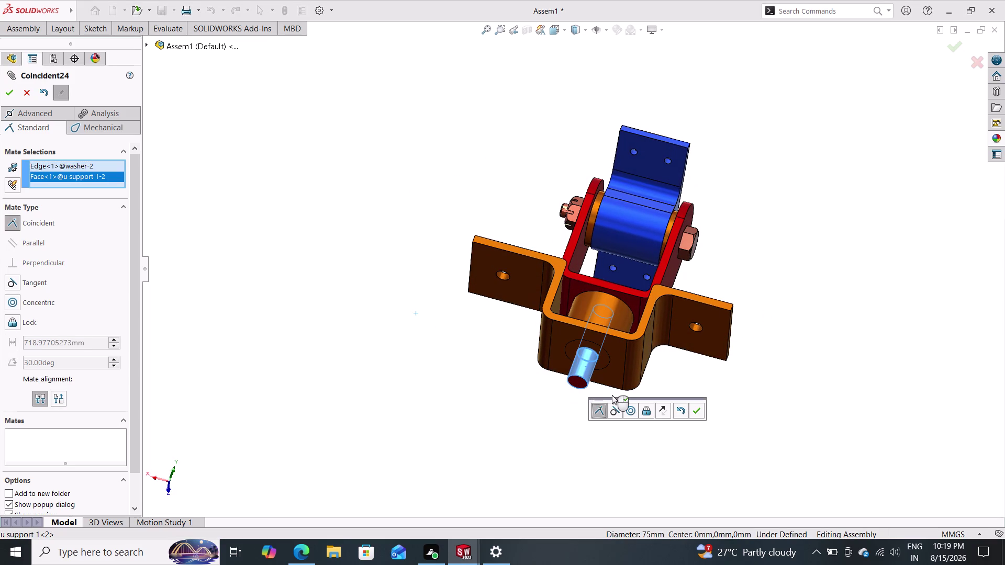
click(634, 413)
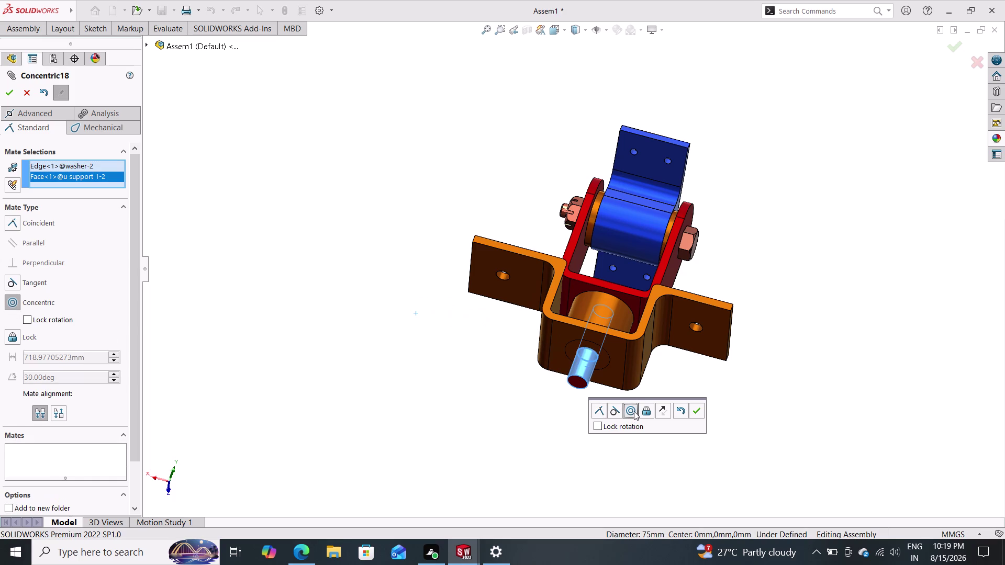
drag(599, 353, 575, 391)
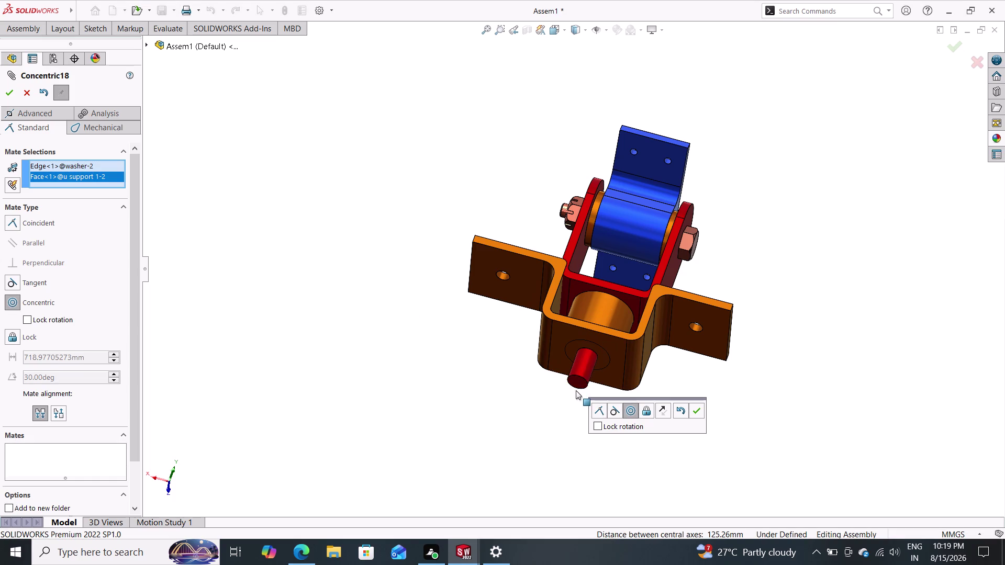
drag(575, 390, 577, 391)
click(699, 412)
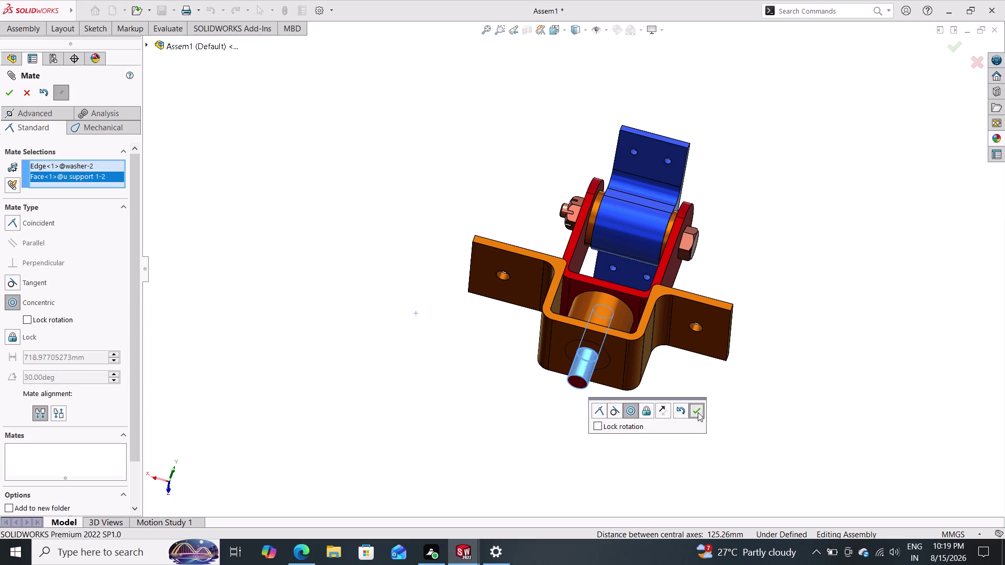
middle_drag(685, 388, 661, 485)
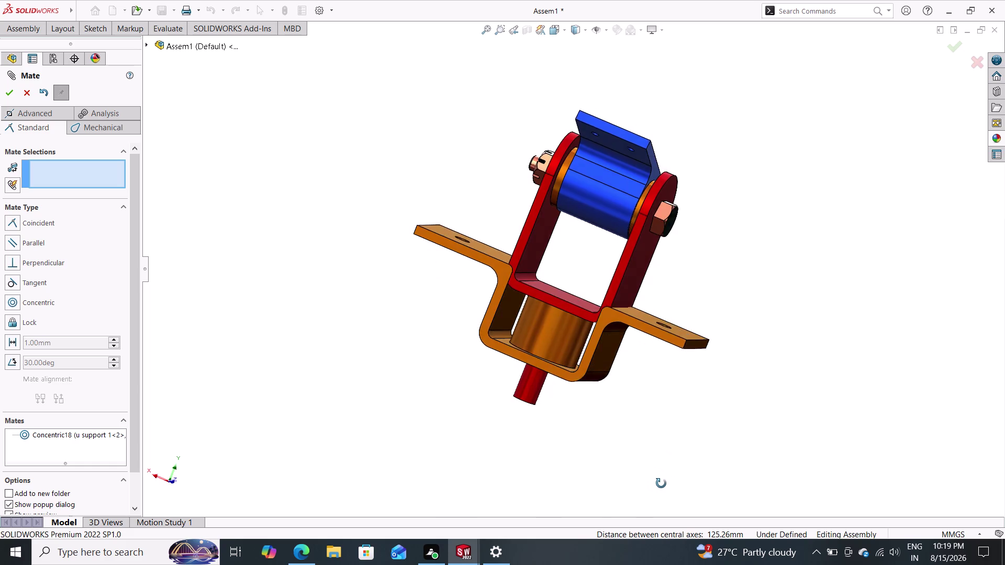
middle_drag(661, 485, 673, 456)
Pick the bracket's underside face and remove the washer face from the mate selections.
middle_click(557, 333)
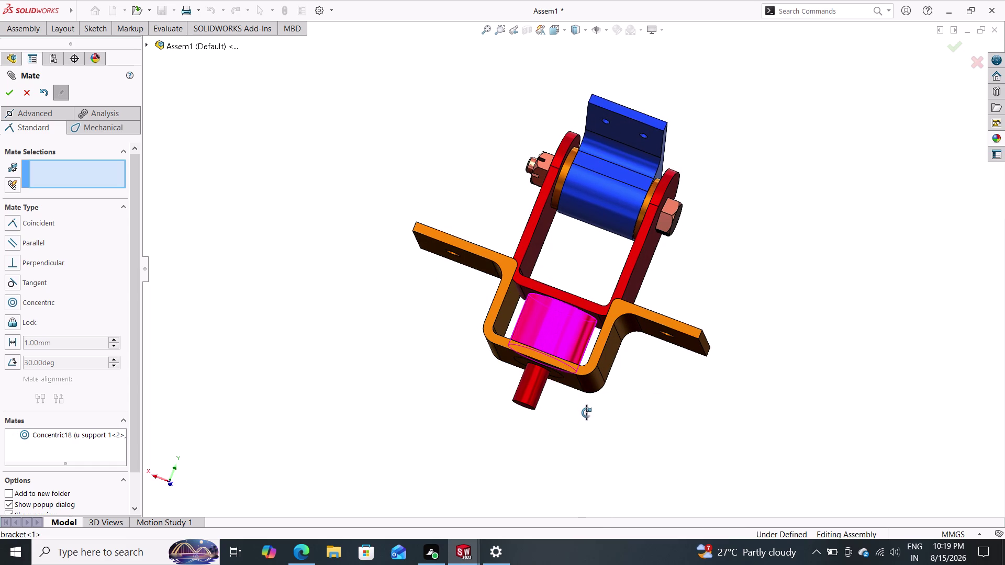
key(Escape)
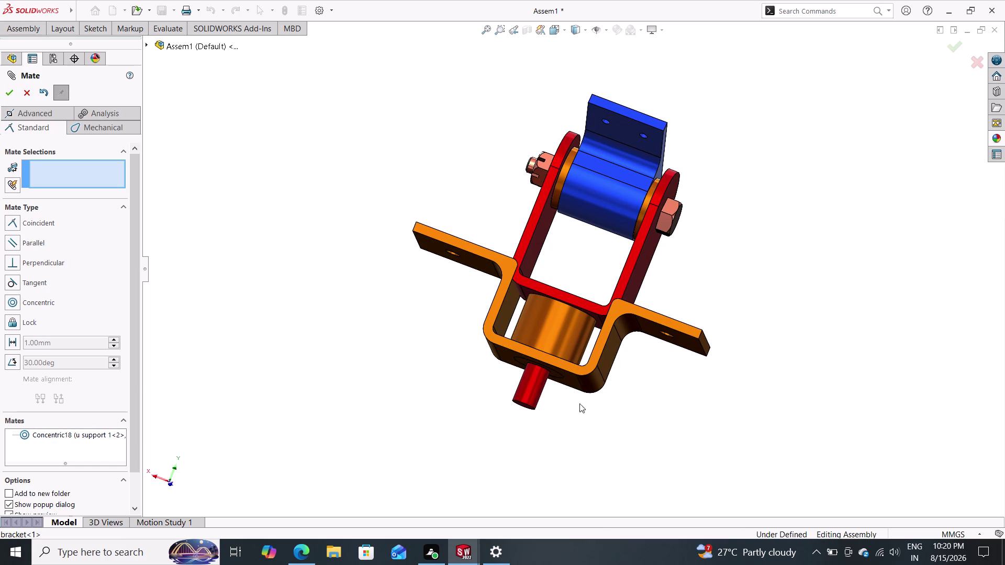
click(546, 360)
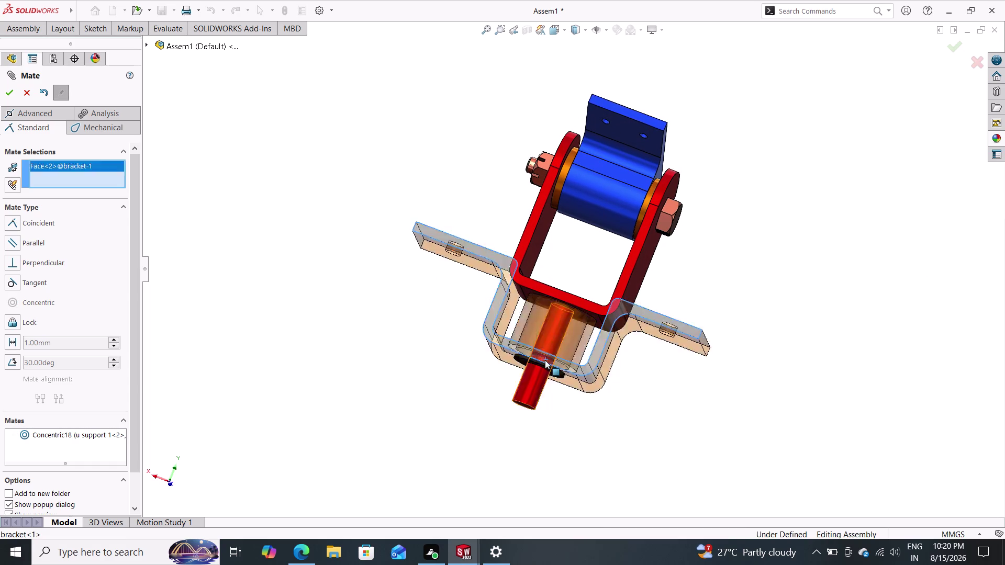
middle_drag(590, 382, 612, 333)
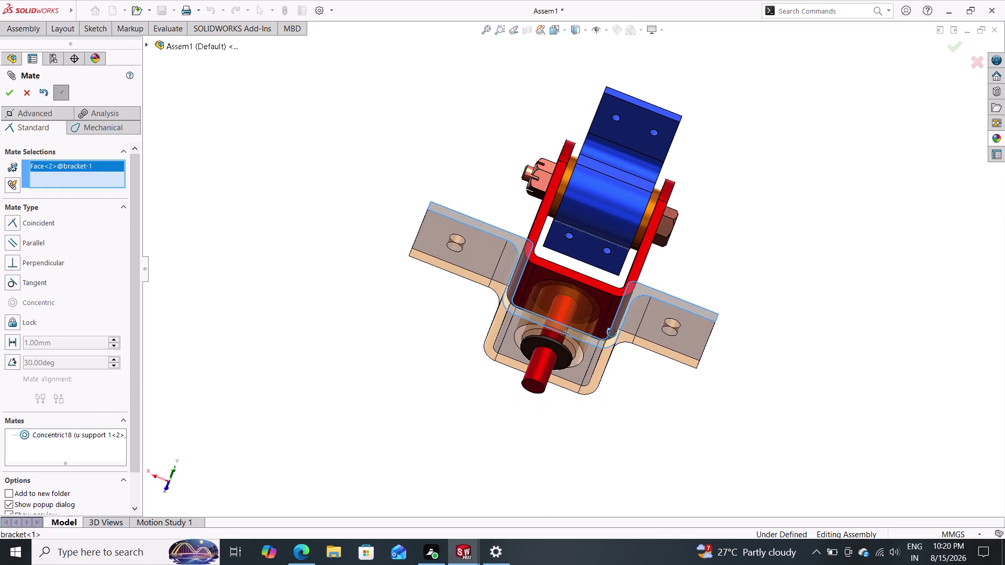
drag(566, 357, 589, 385)
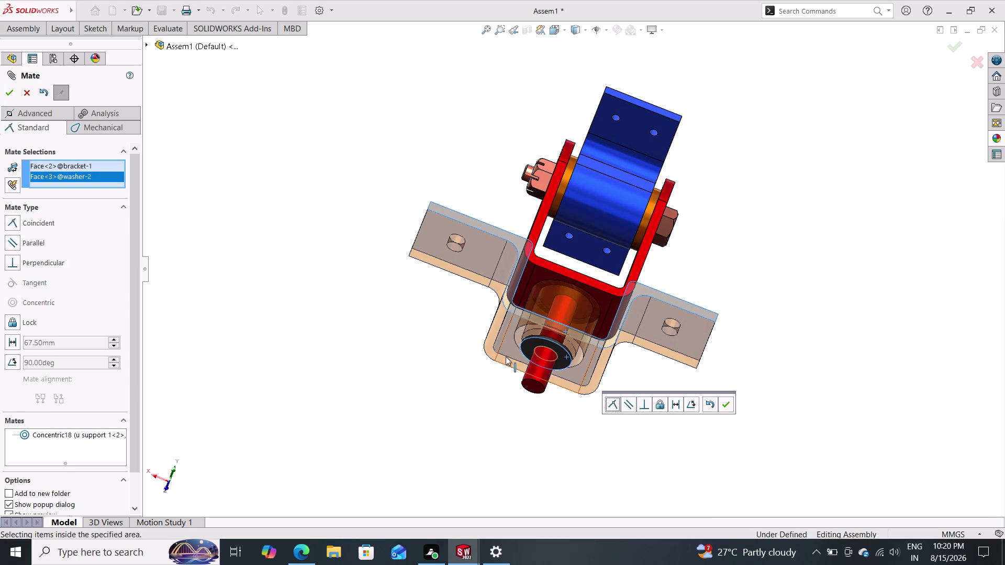
right_click(56, 173)
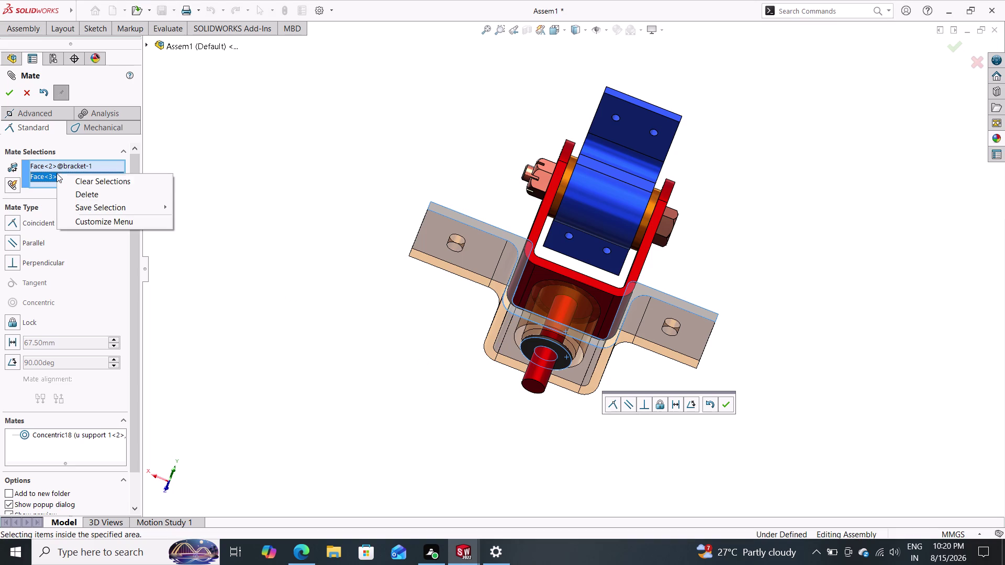
click(82, 197)
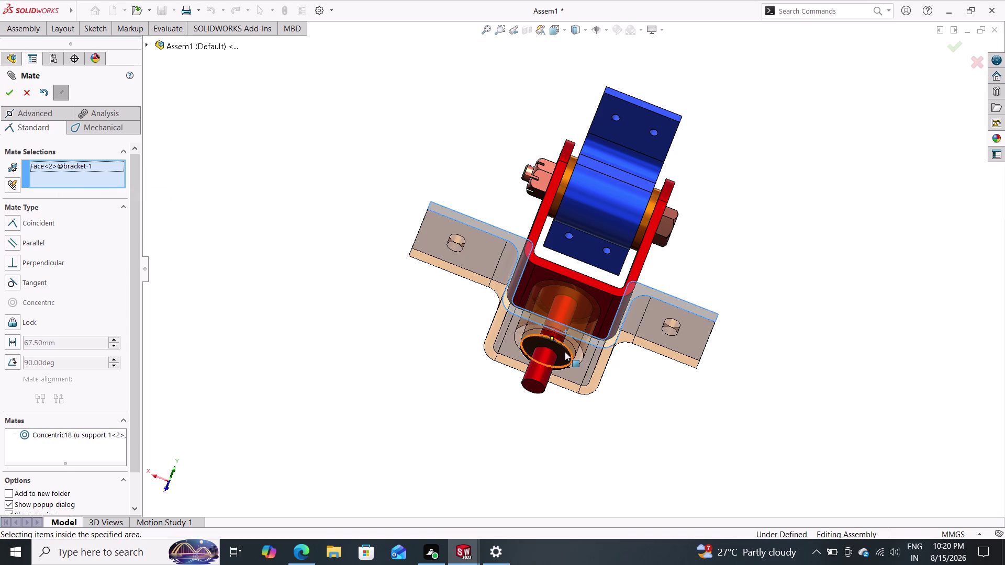
Reselect washer faces and edges, then undo the Concentric18 mate with Ctrl+Z.
drag(563, 353, 640, 414)
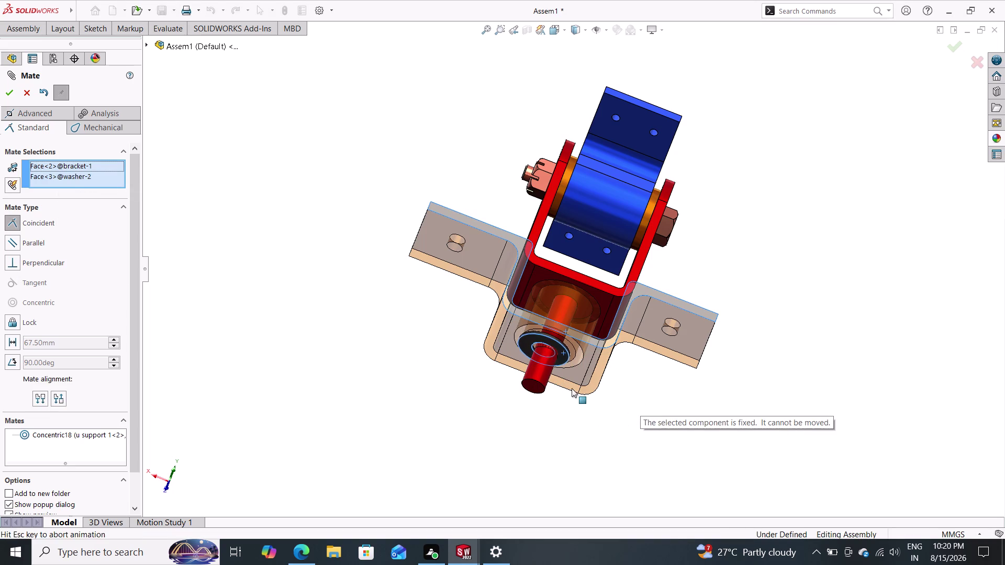
drag(551, 348, 535, 372)
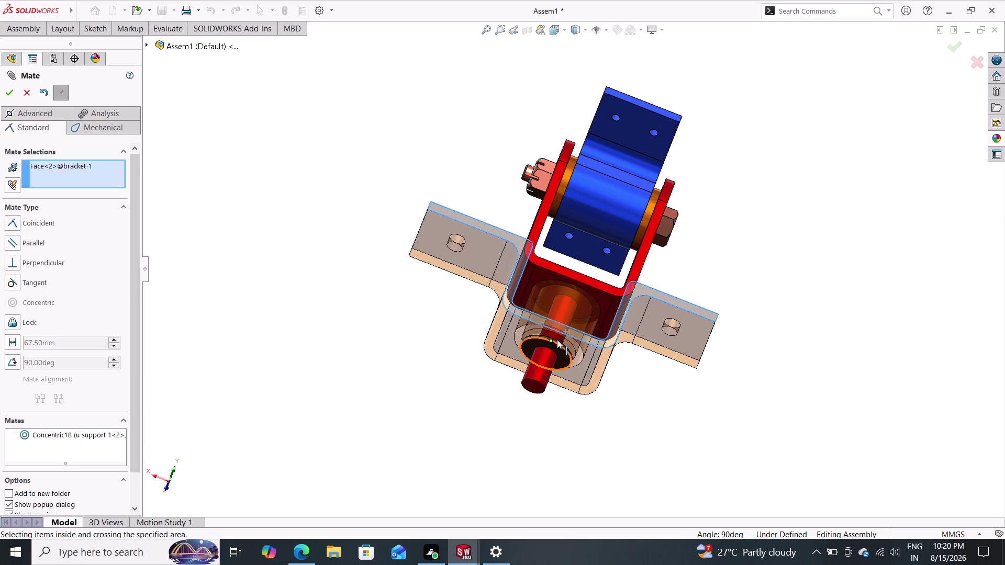
drag(557, 339, 551, 360)
drag(566, 351, 562, 360)
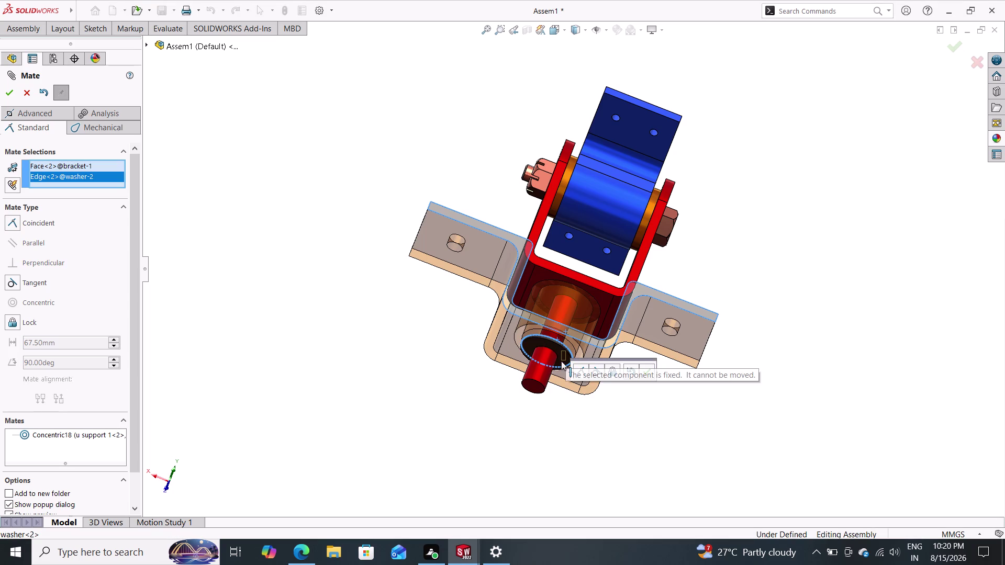
drag(561, 360, 553, 375)
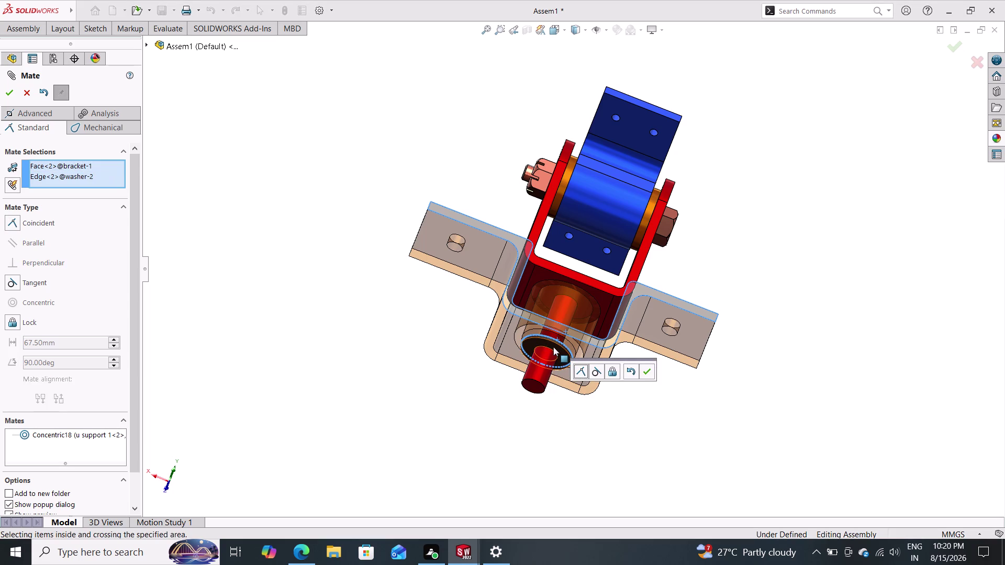
scroll(down, 3)
scroll(up, 3)
scroll(down, 3)
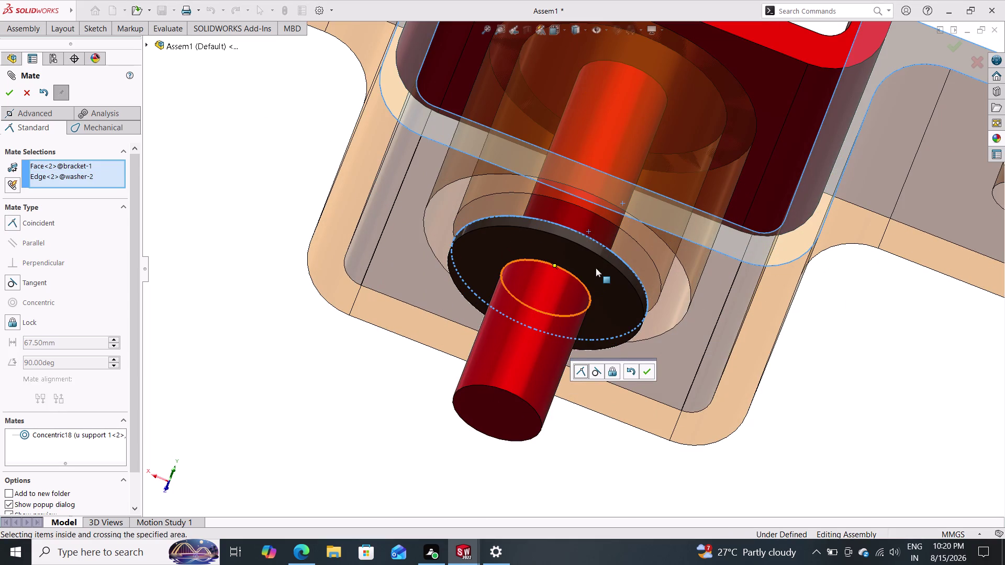
drag(602, 264, 599, 286)
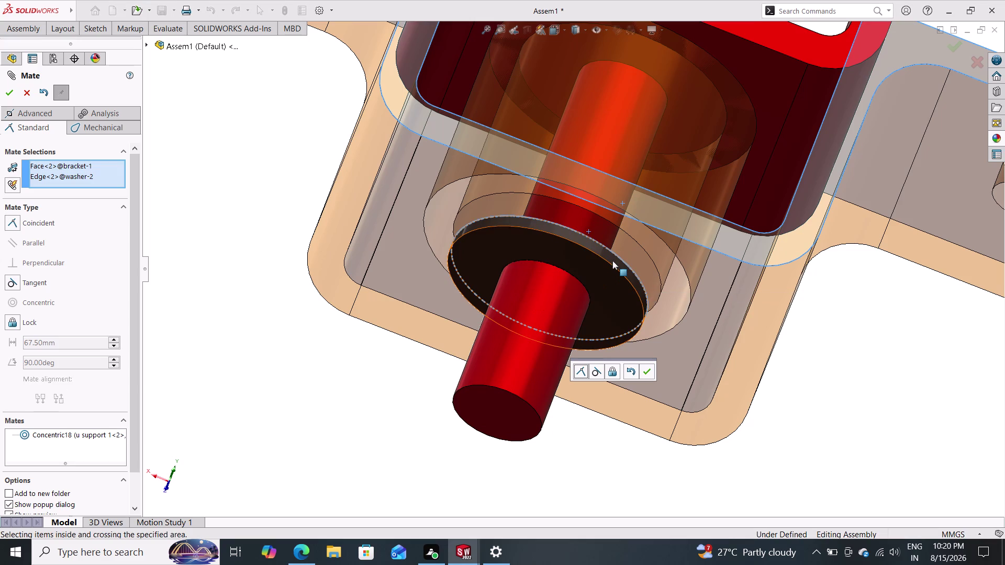
drag(612, 261, 616, 255)
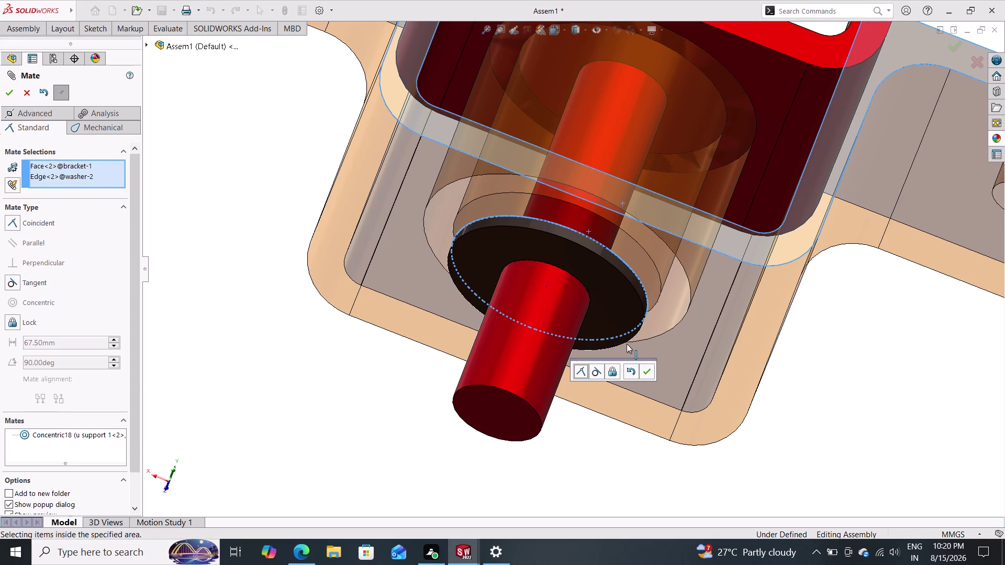
key(ctrl+z)
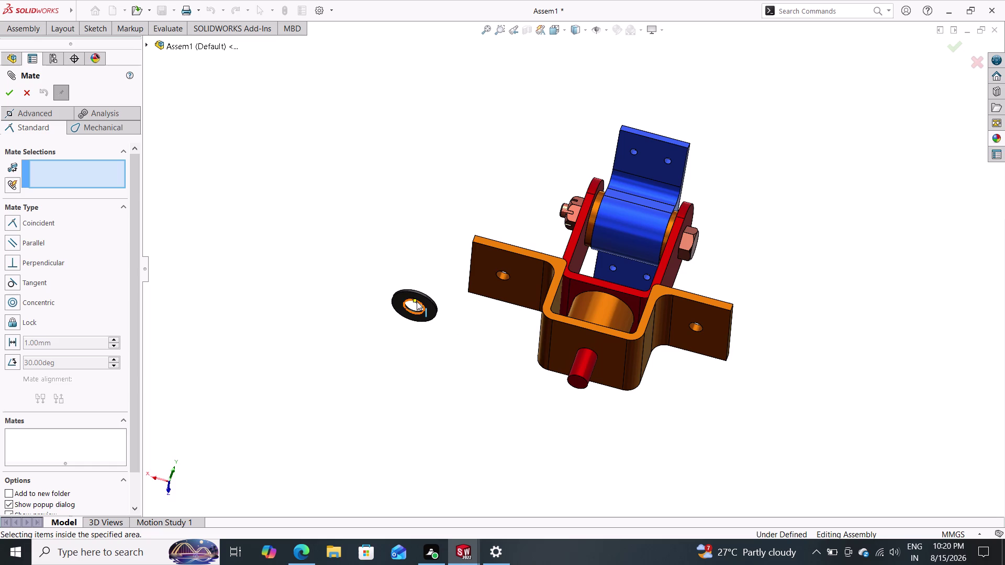
Mate the washer's circular edge concentric with the red pin's cylindrical face.
scroll(down, 3)
scroll(down, 3)
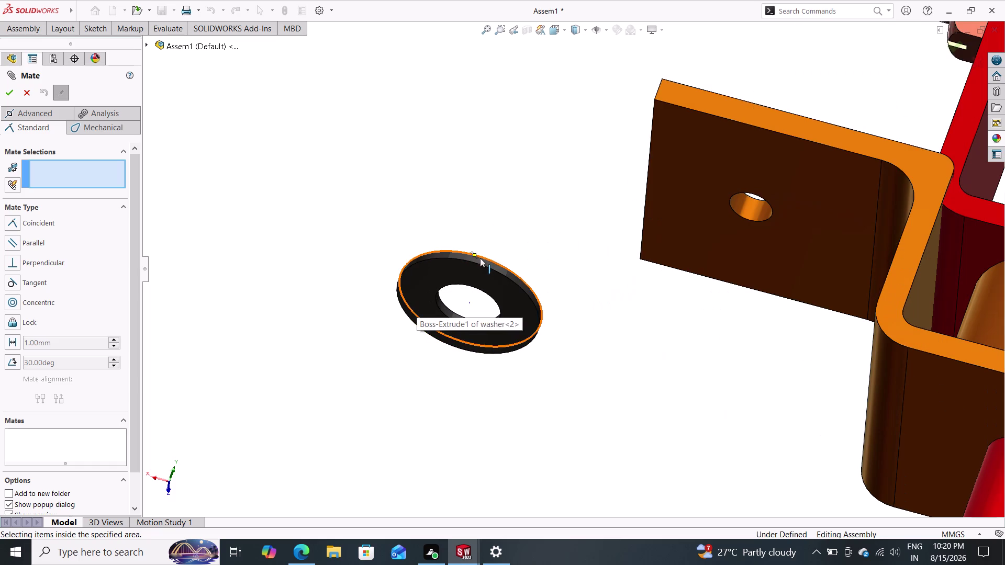
click(480, 258)
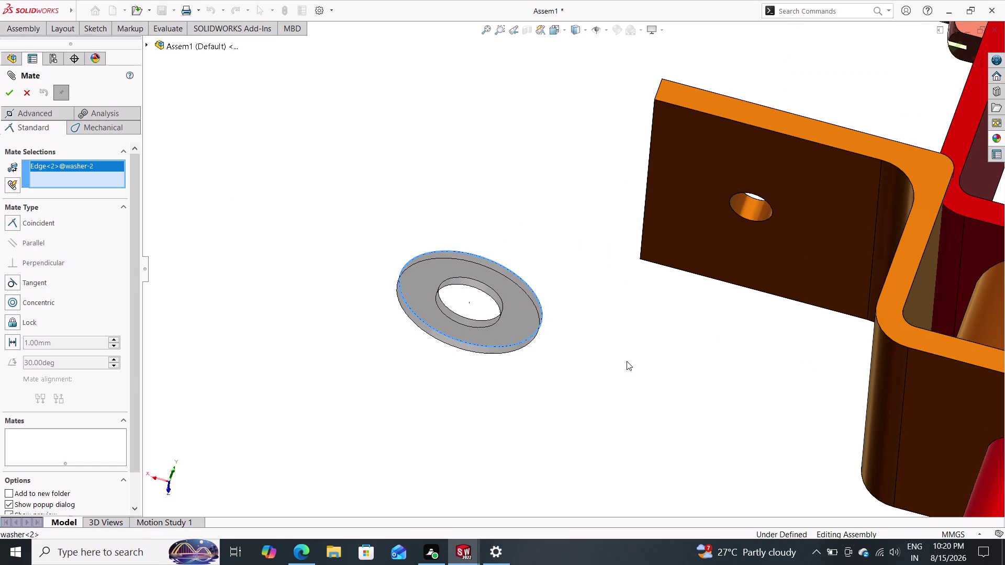
scroll(down, 3)
scroll(up, 3)
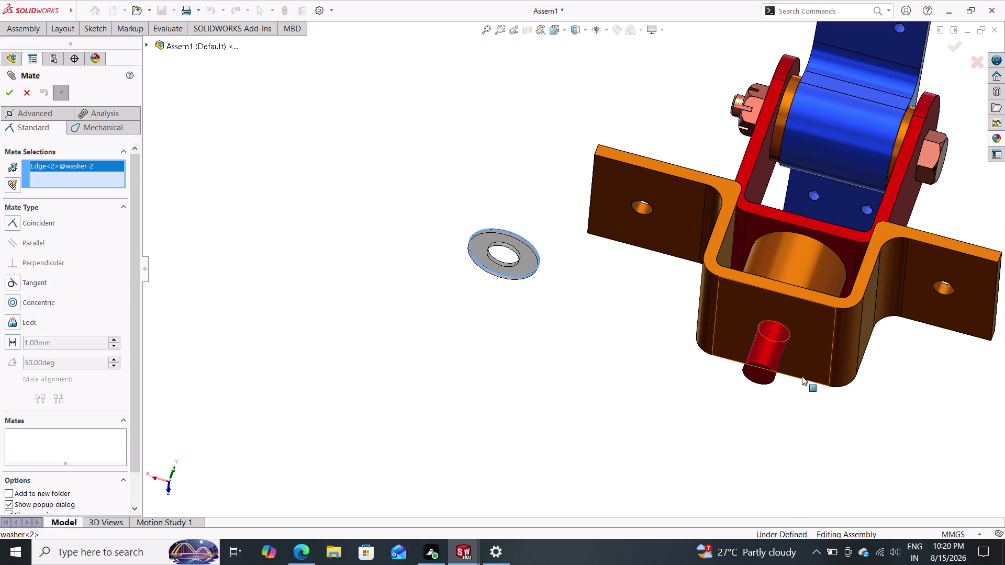
click(767, 354)
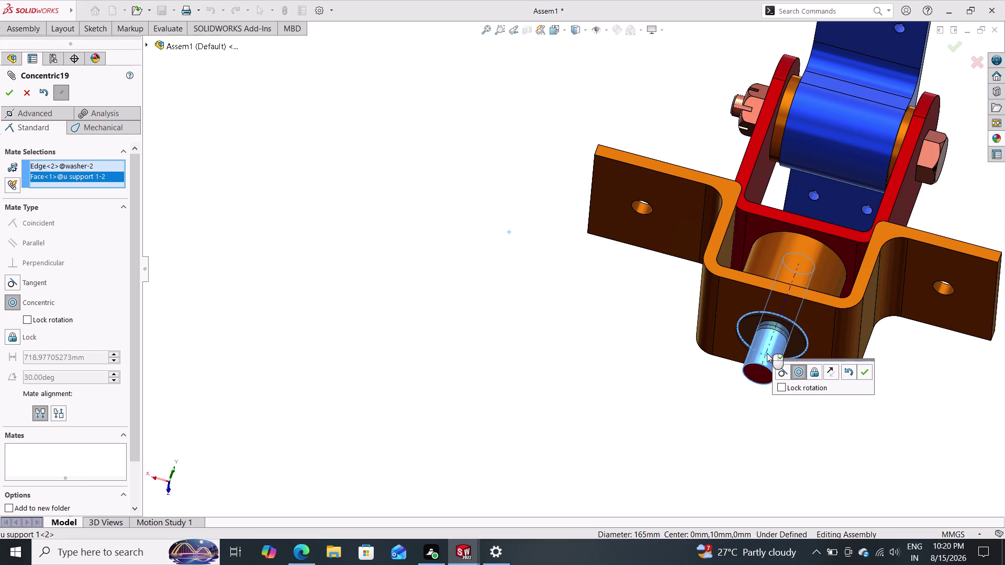
click(867, 370)
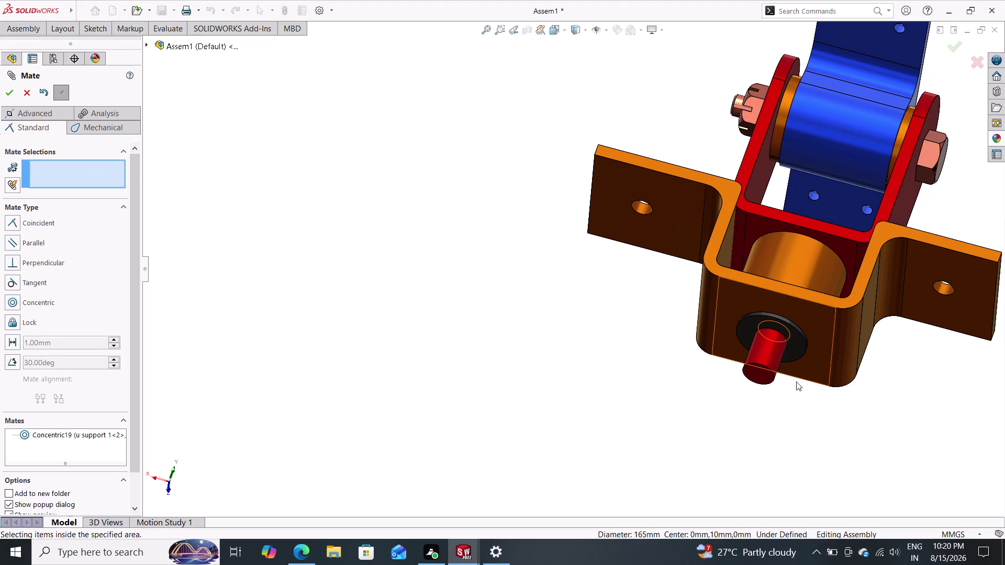
drag(790, 338, 749, 406)
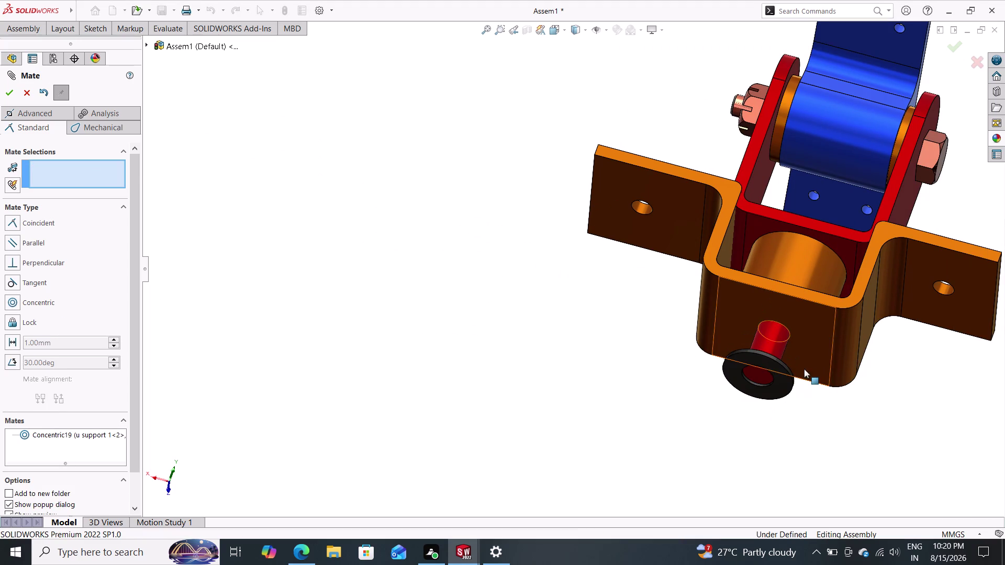
Mate the washer's flat face coincident with the bracket's outer face around the pin.
middle_drag(829, 398, 786, 423)
middle_drag(719, 384, 646, 406)
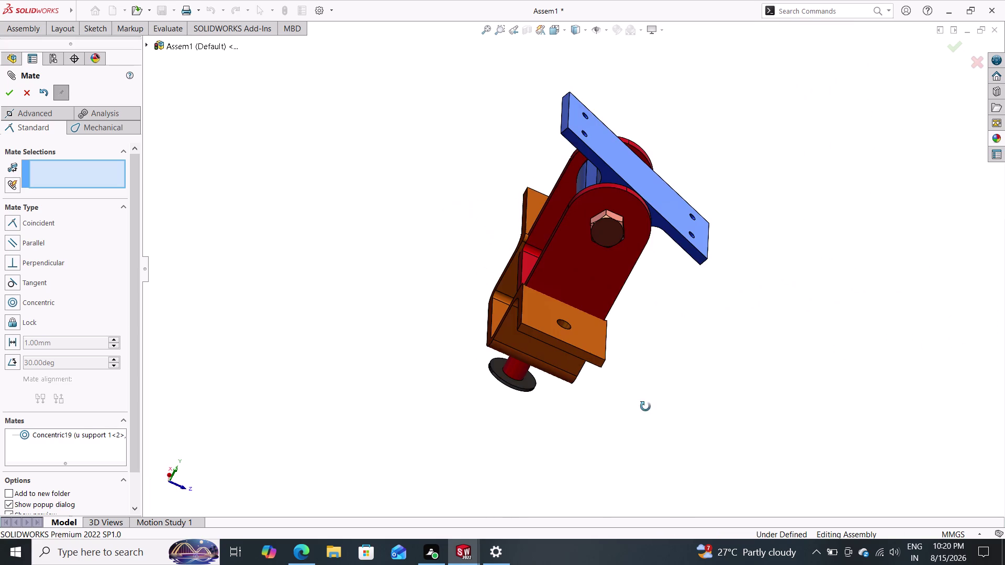
middle_drag(646, 407, 645, 407)
click(511, 381)
middle_drag(558, 422, 583, 404)
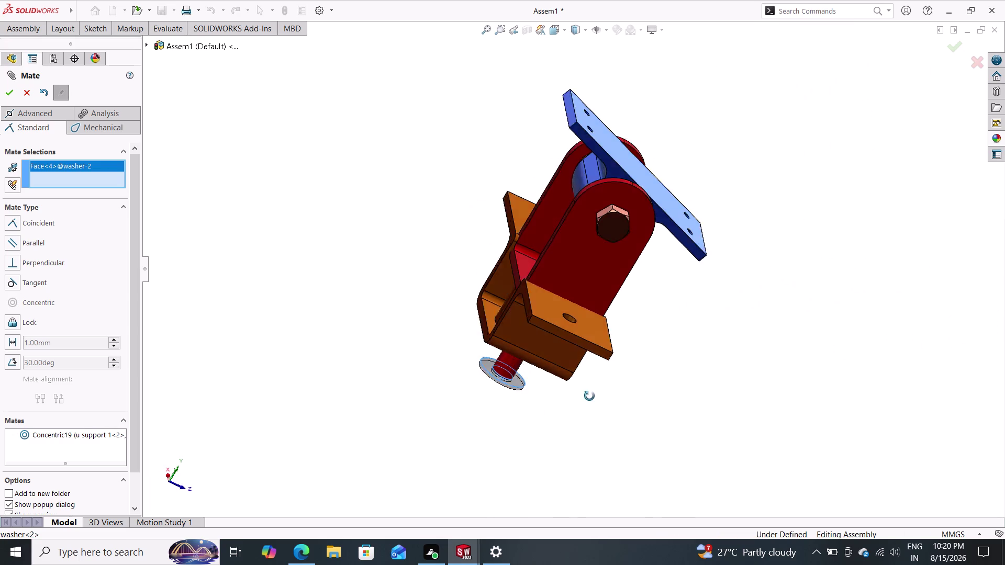
middle_drag(582, 404, 657, 340)
click(571, 333)
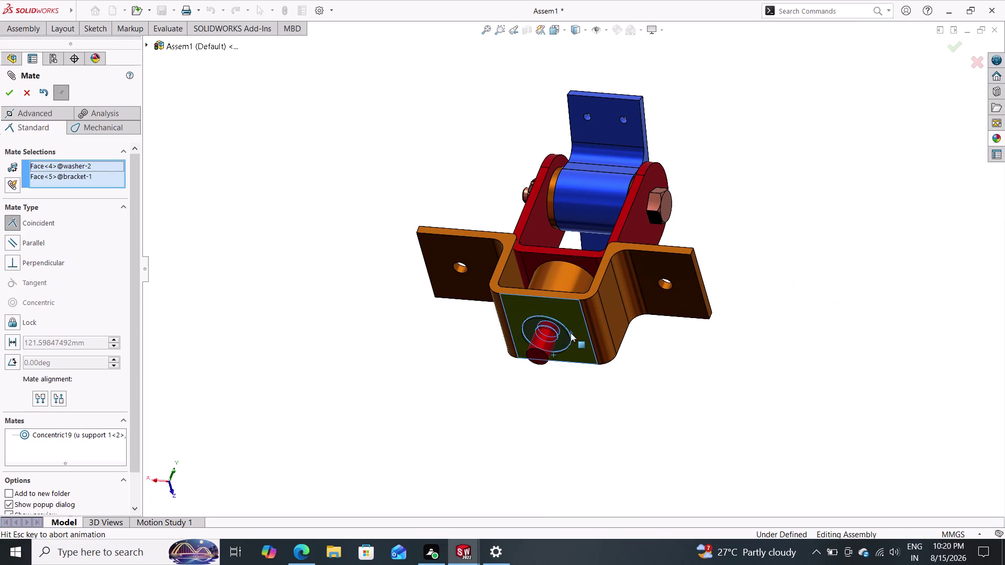
click(714, 351)
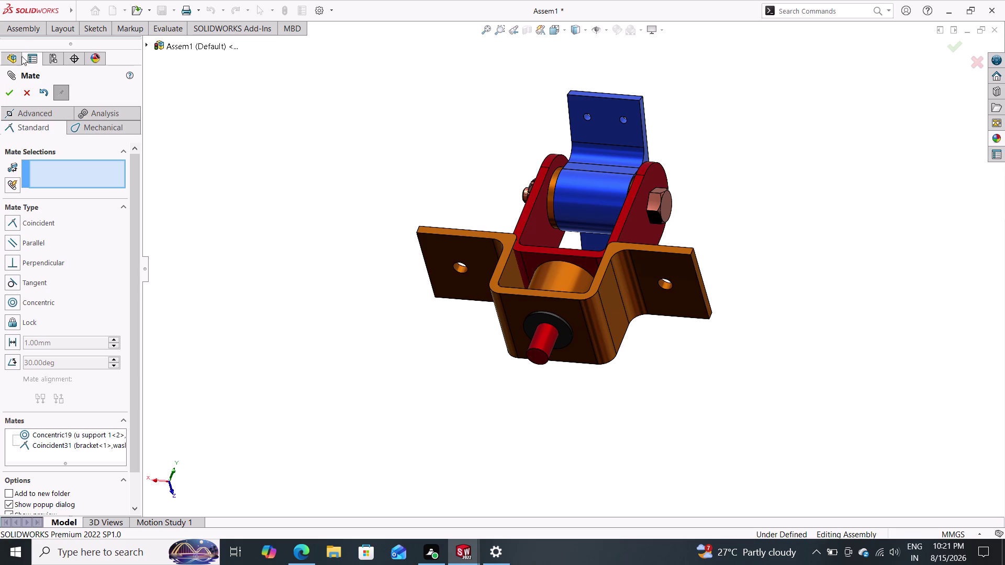
click(20, 30)
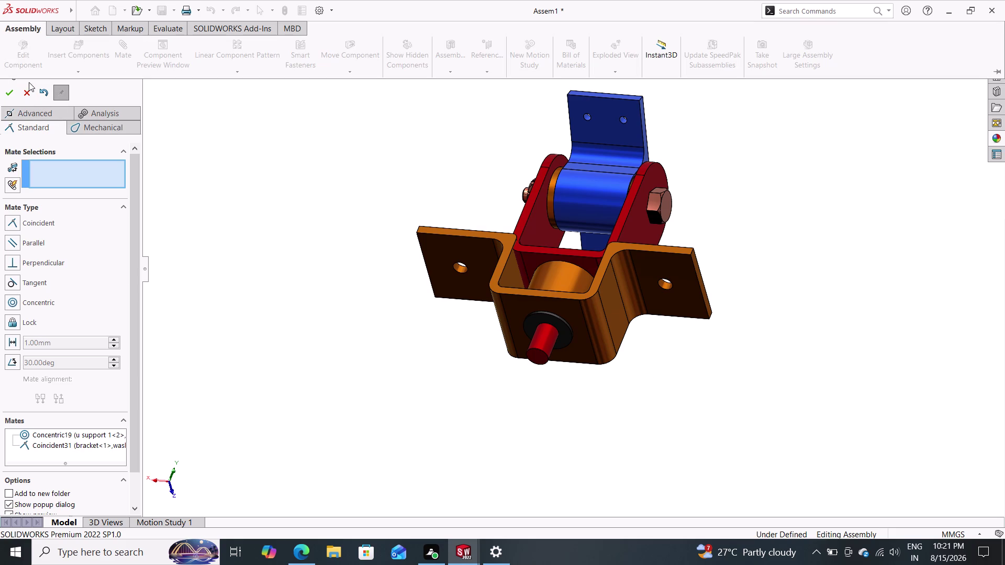
Insert the self locking nut left of the bracket and select its threaded bore face for mating.
click(71, 30)
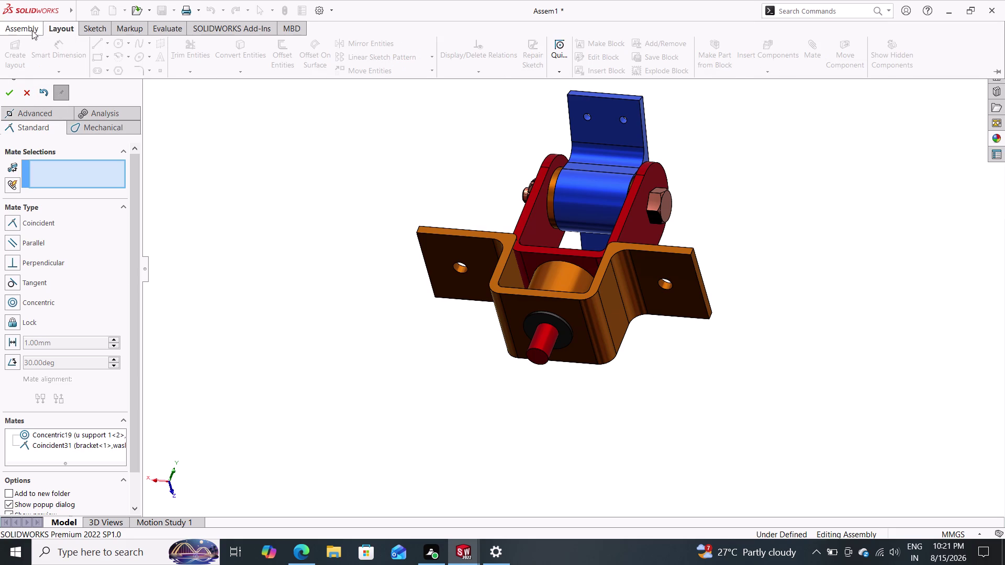
click(6, 92)
click(23, 33)
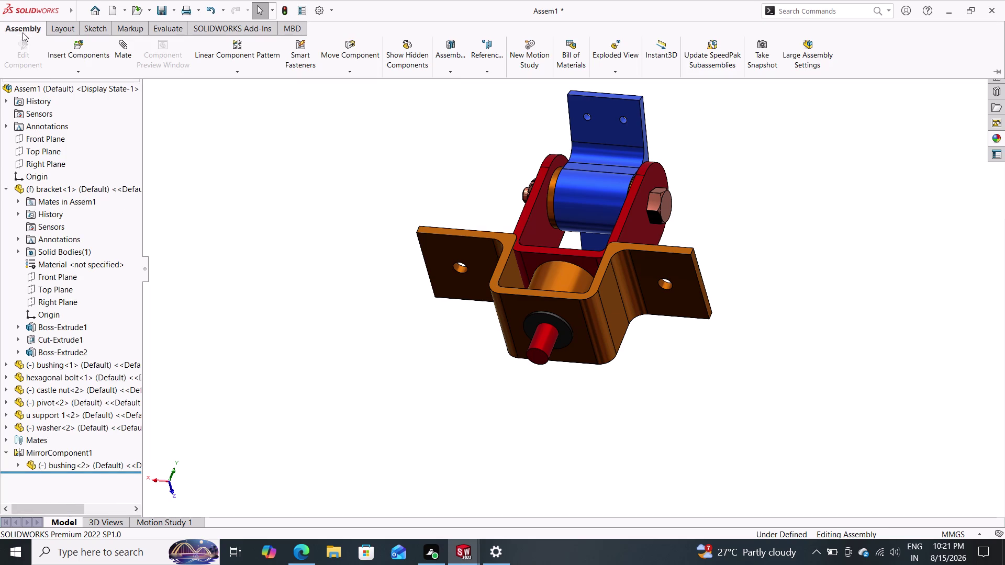
click(68, 54)
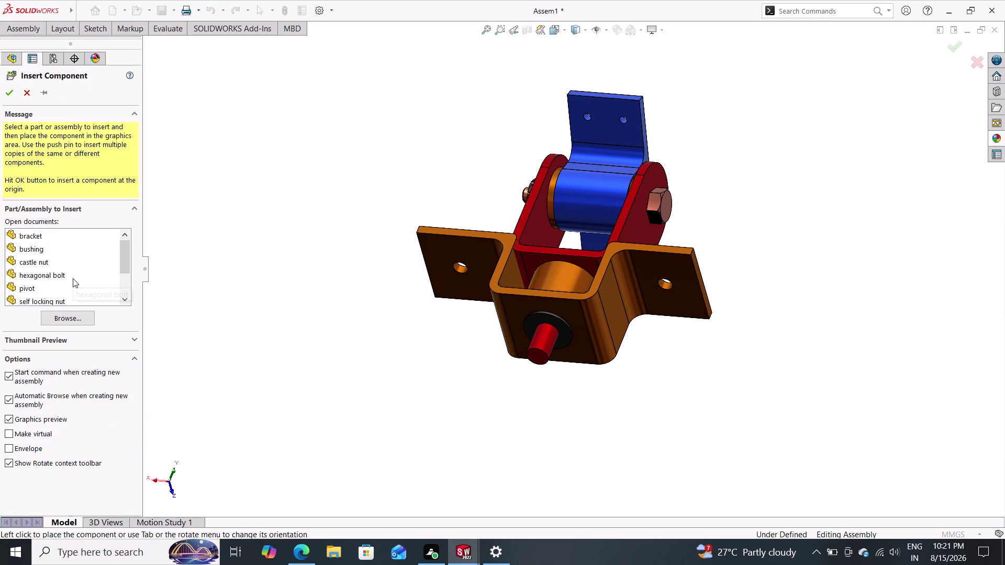
scroll(down, 3)
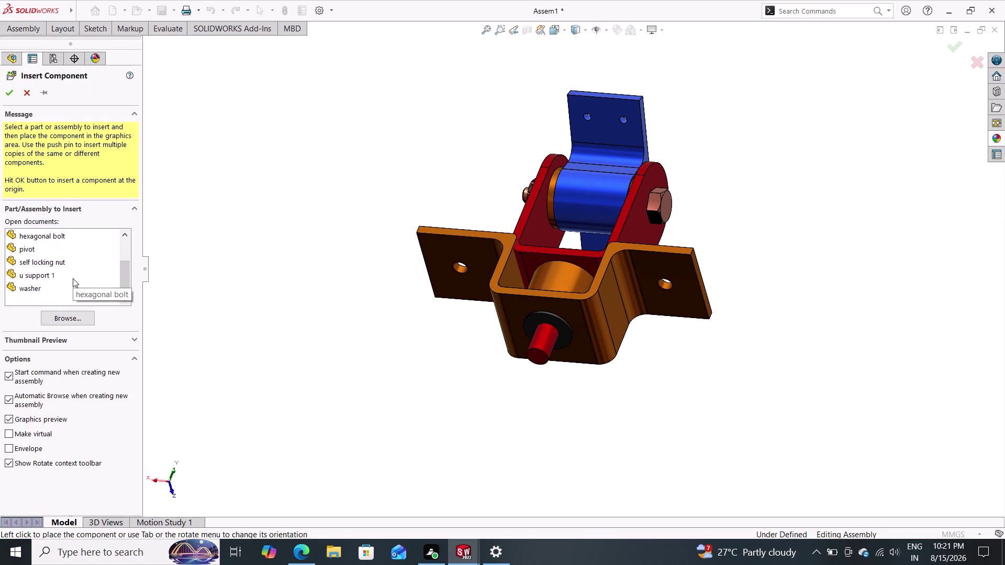
drag(64, 264, 316, 364)
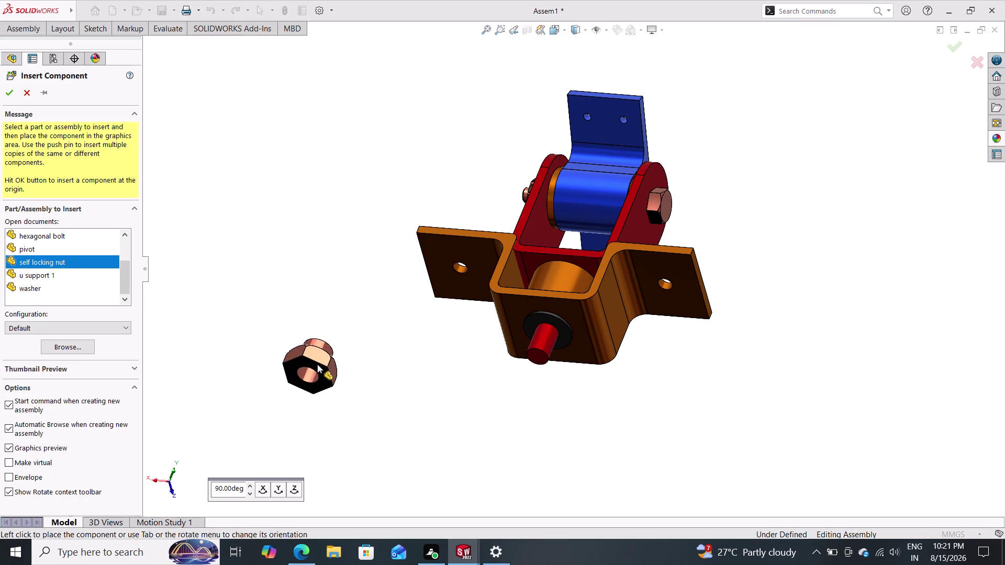
drag(317, 364, 372, 370)
click(372, 369)
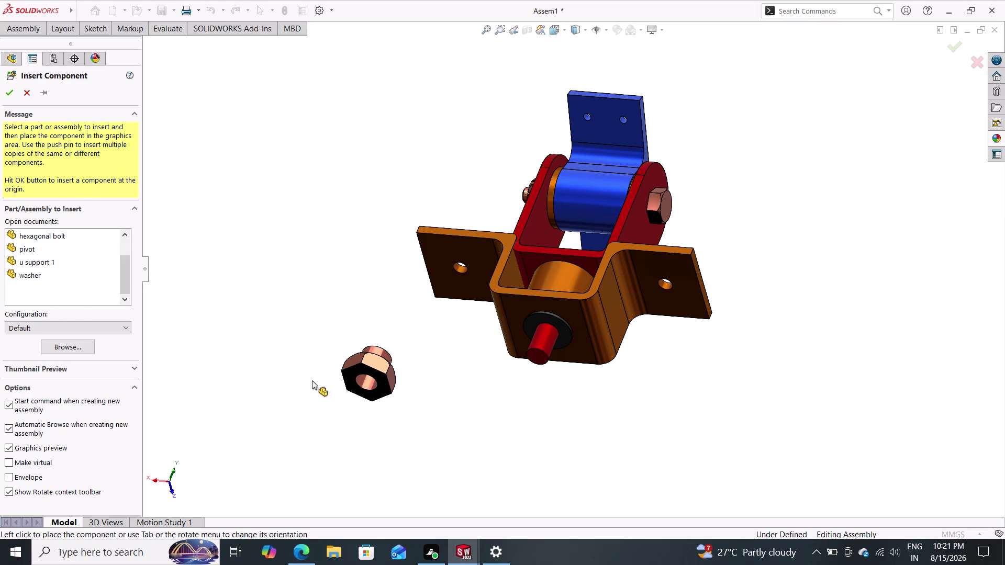
click(36, 32)
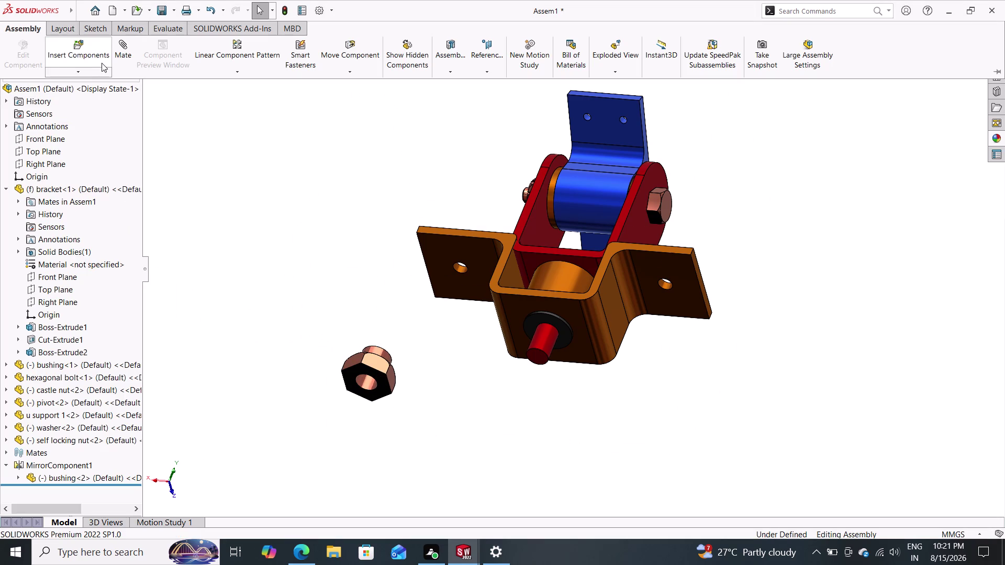
click(115, 51)
click(366, 386)
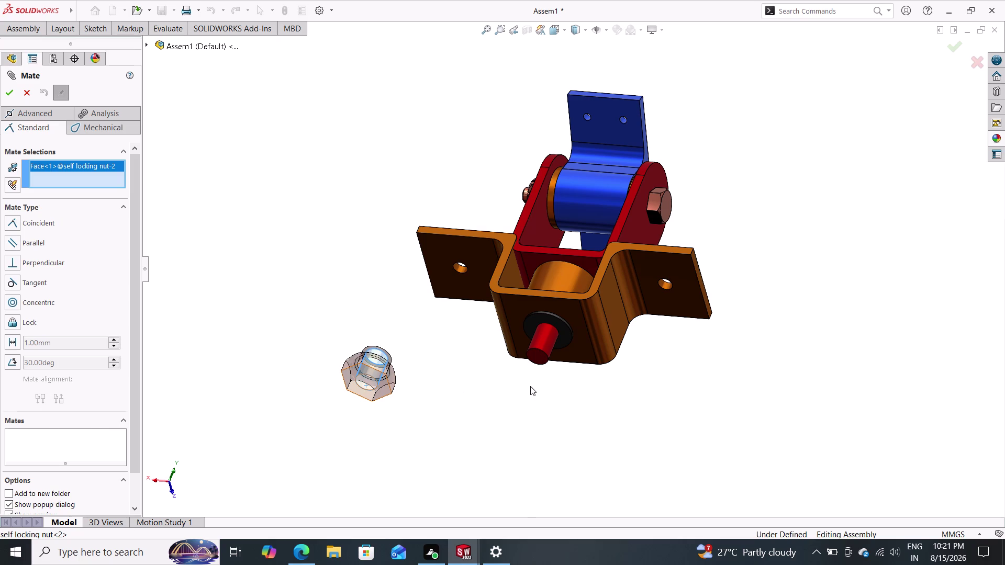
Mate the self-locking nut's bore concentric with the red pin, with flipped alignment.
click(544, 344)
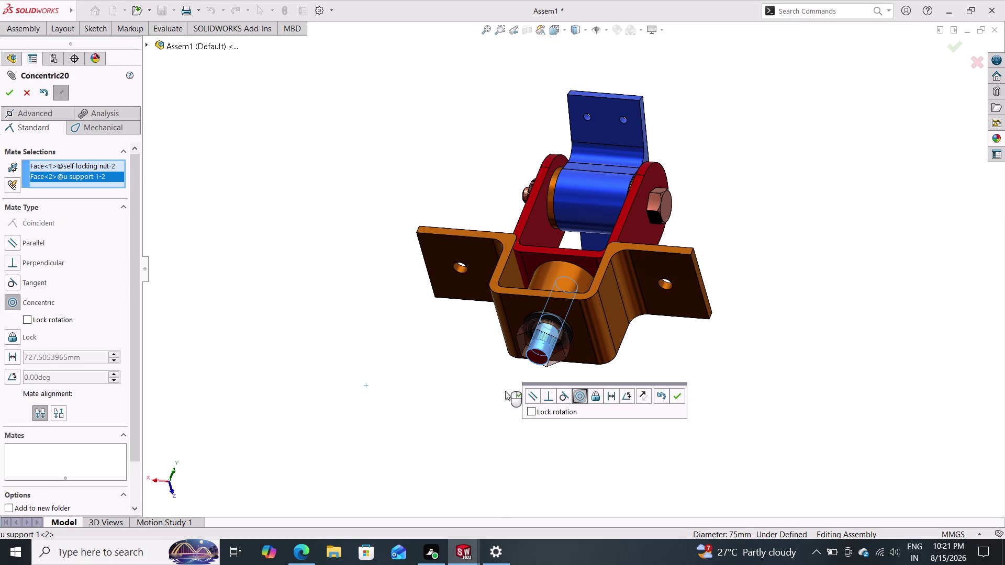
click(645, 396)
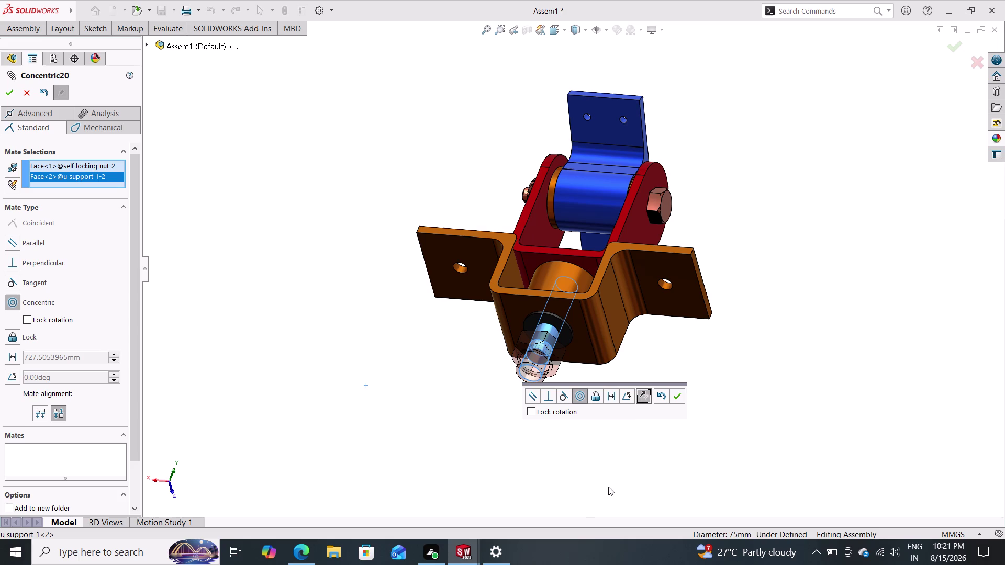
click(679, 398)
middle_drag(677, 368, 661, 397)
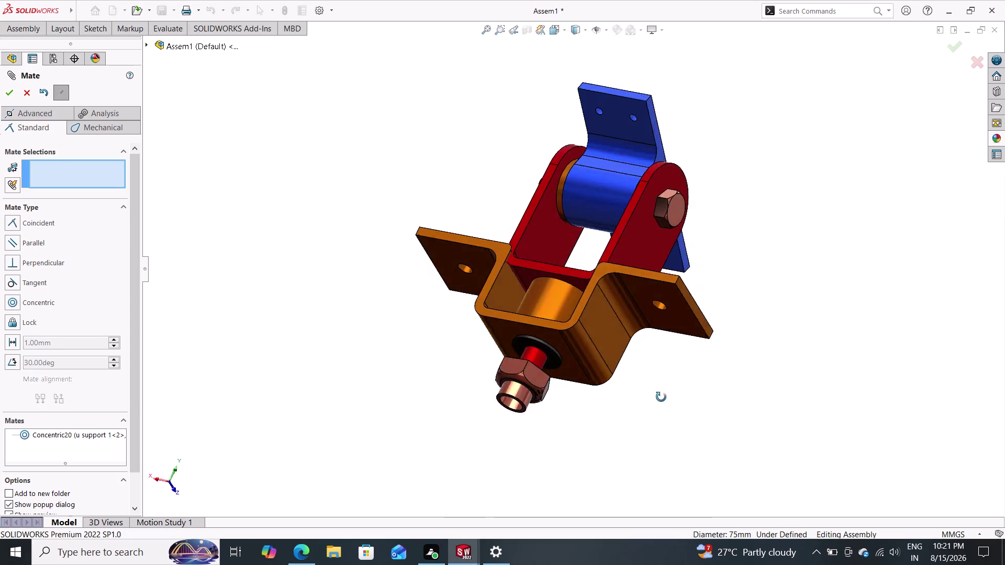
middle_drag(661, 396, 602, 472)
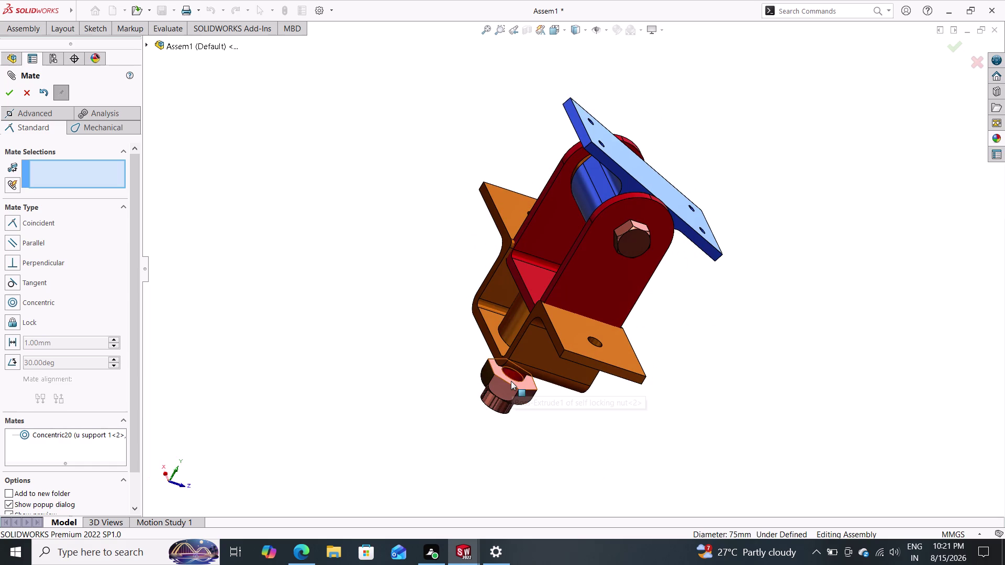
click(511, 381)
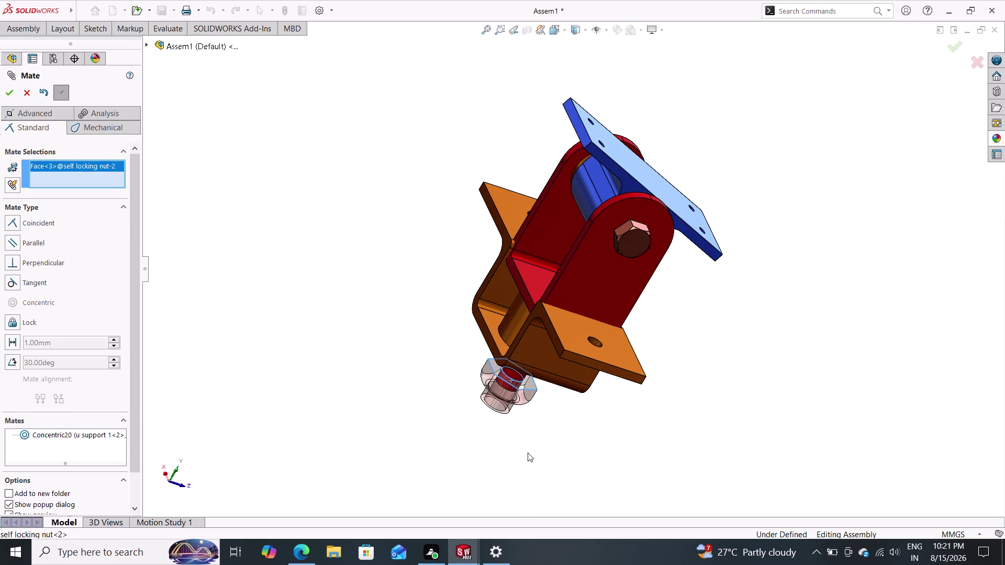
key(Escape)
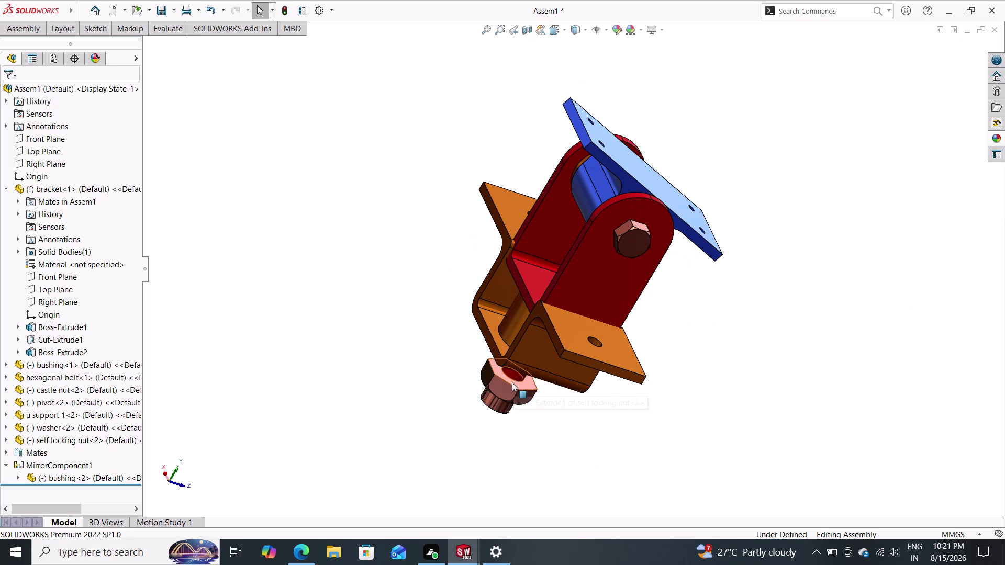
Select the self-locking nut, view it from the front, then clear the selection.
click(512, 381)
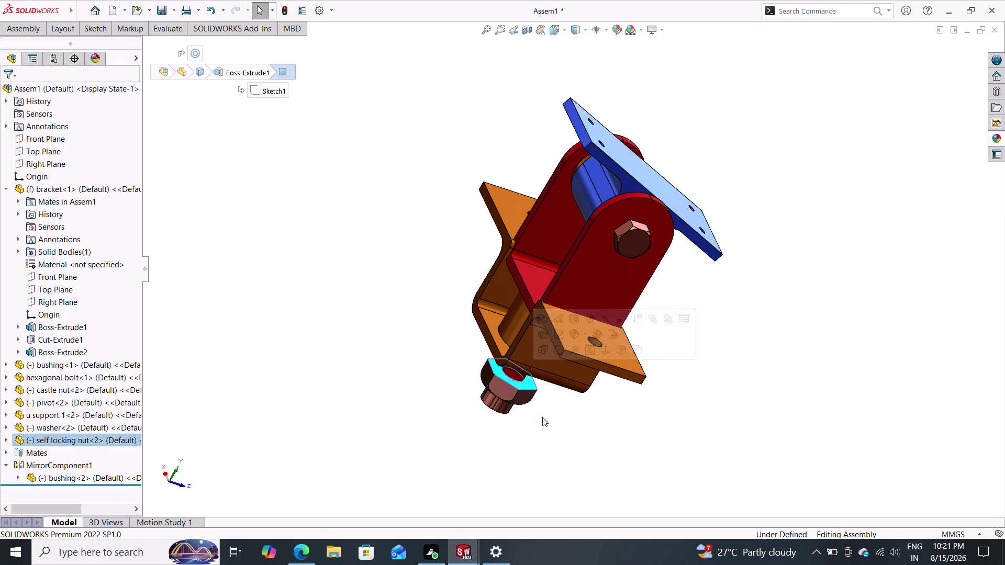
middle_drag(545, 421, 624, 310)
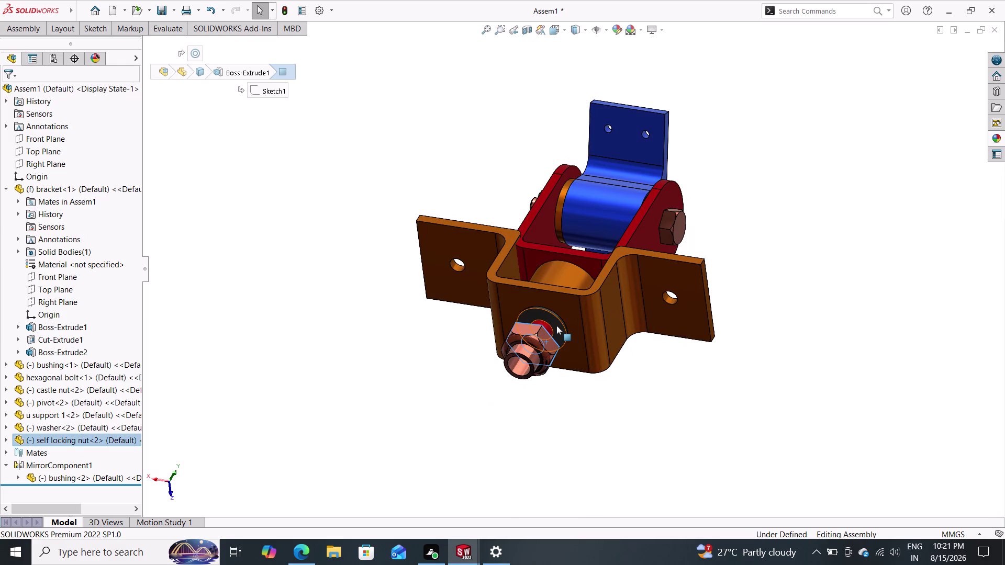
click(556, 325)
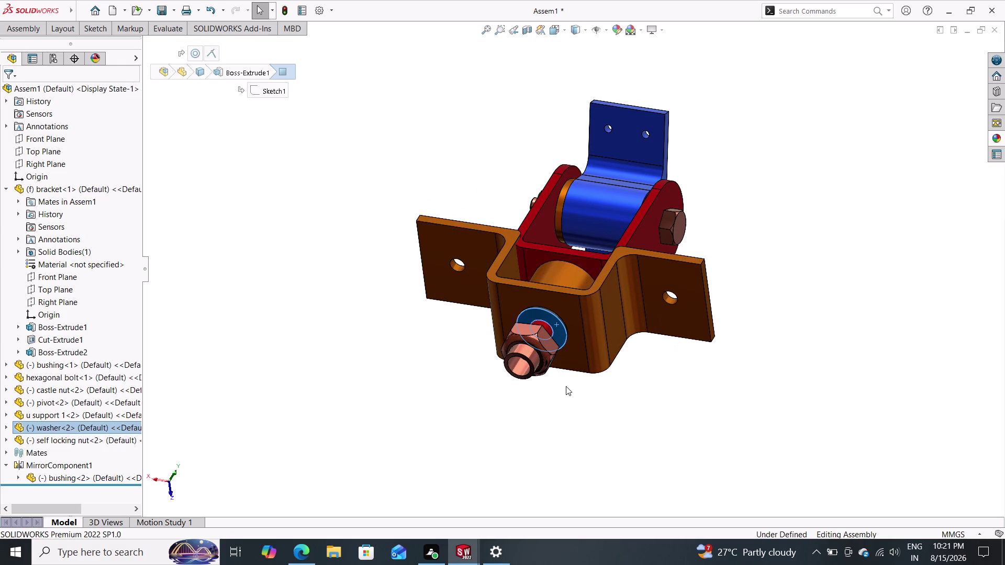
key(Escape)
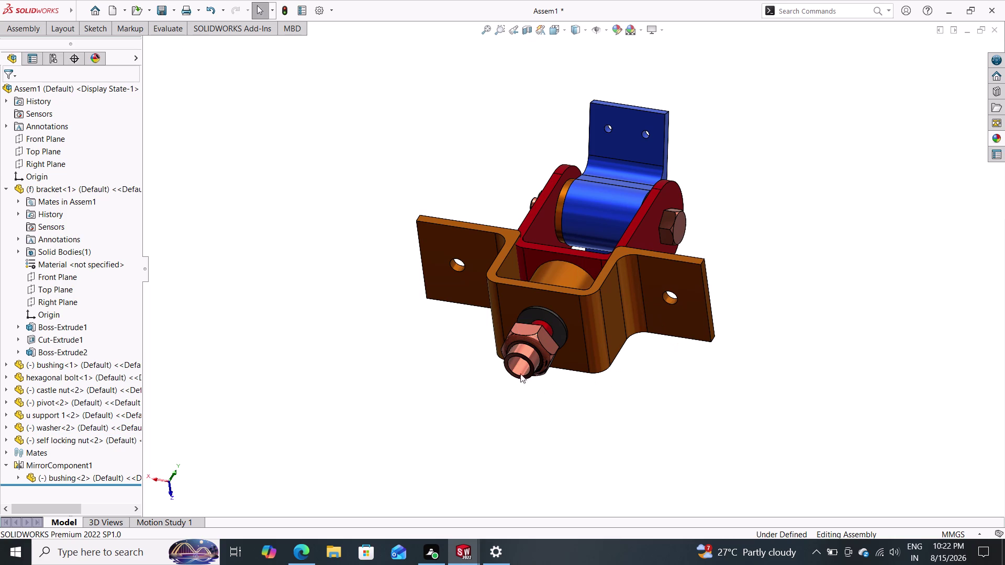
Start a new Mate from the Assembly tab and orbit toward the nut.
click(22, 33)
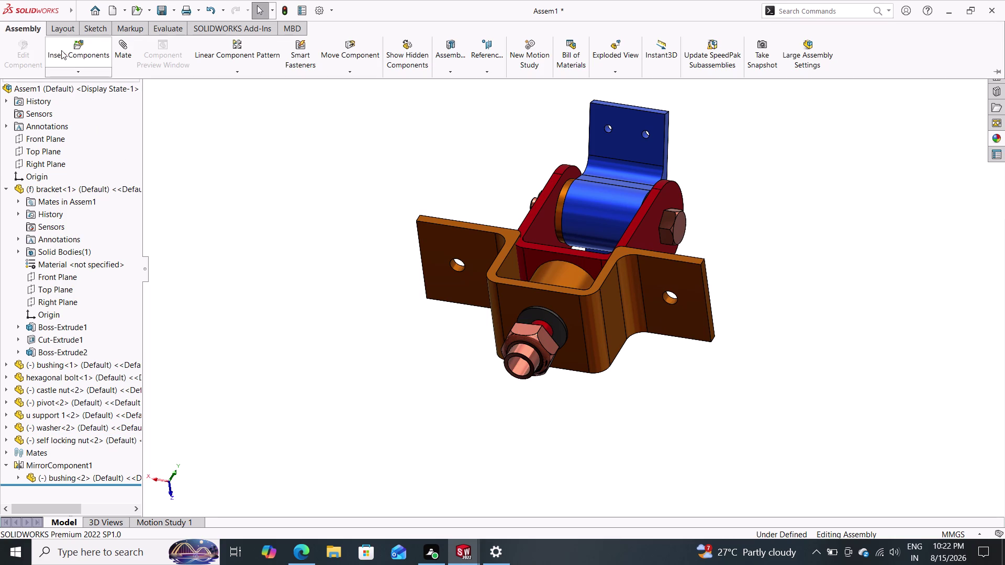
click(116, 56)
middle_click(624, 364)
middle_drag(622, 365, 586, 408)
middle_drag(586, 408, 587, 415)
middle_drag(626, 386, 581, 419)
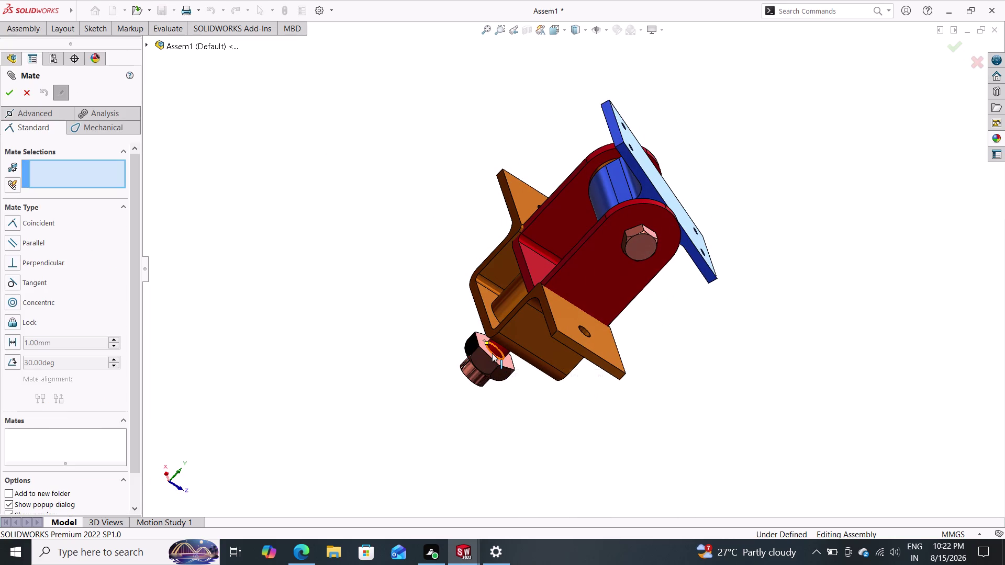
Mate the self-locking nut face coincident with the washer face.
click(483, 344)
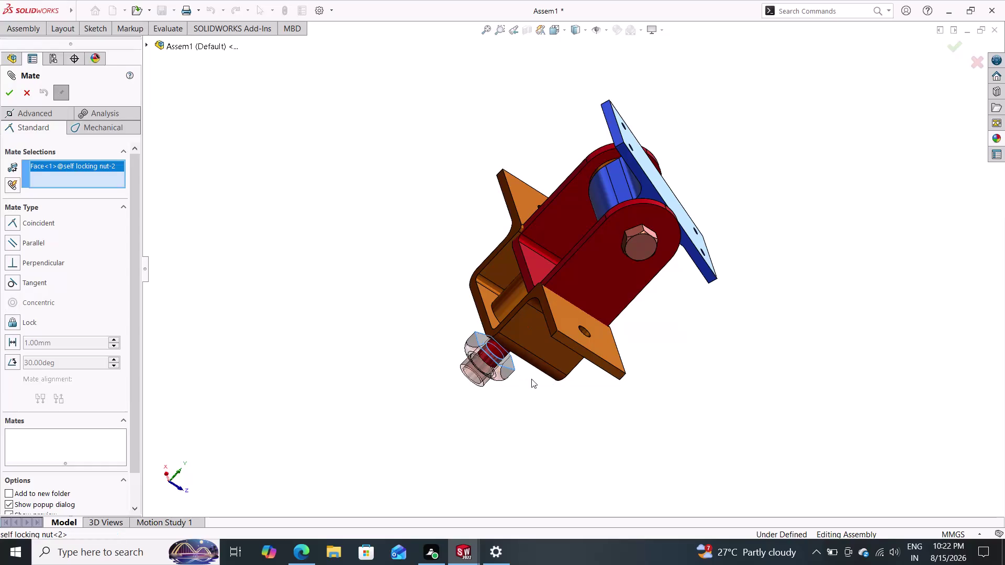
middle_drag(565, 412, 629, 303)
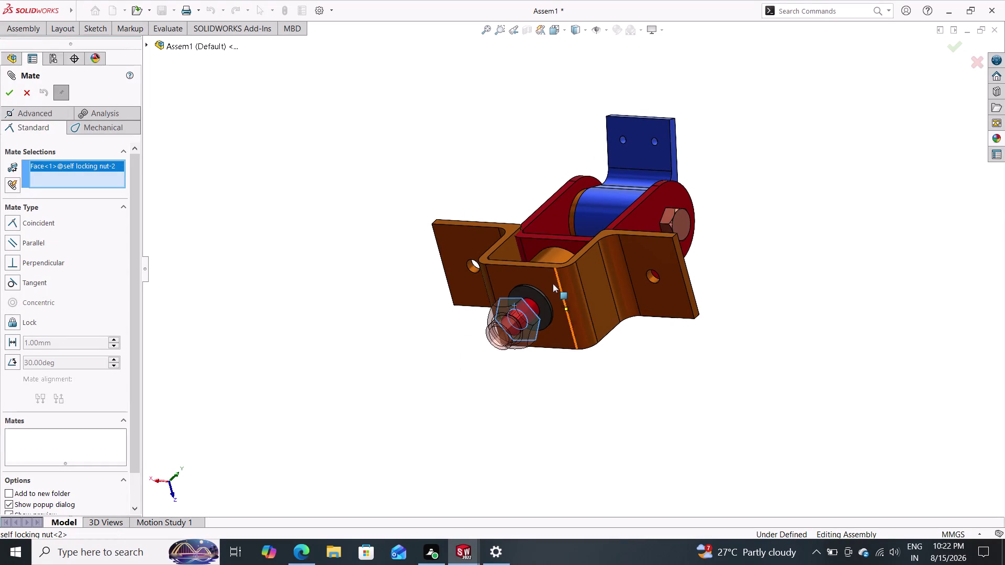
click(540, 298)
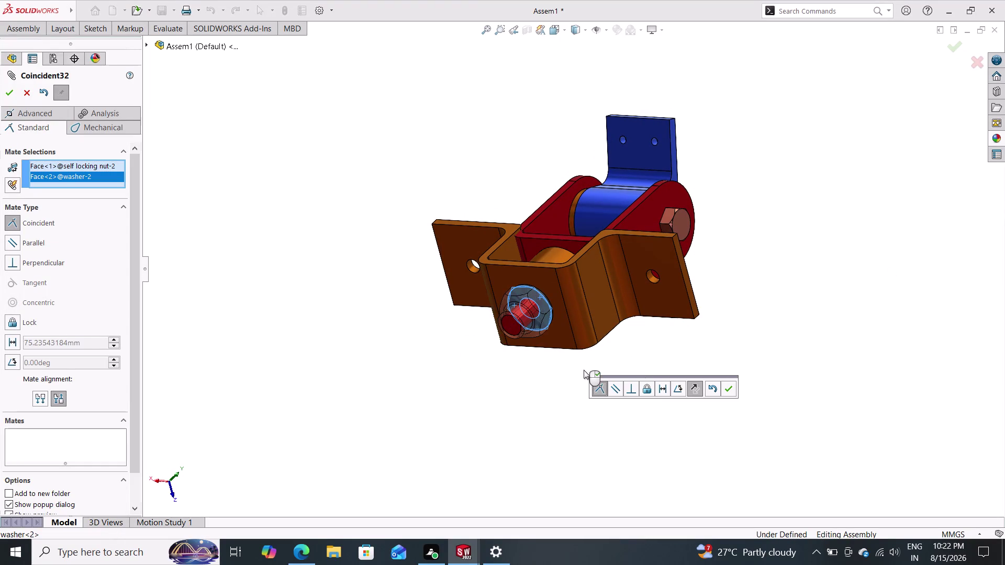
click(728, 388)
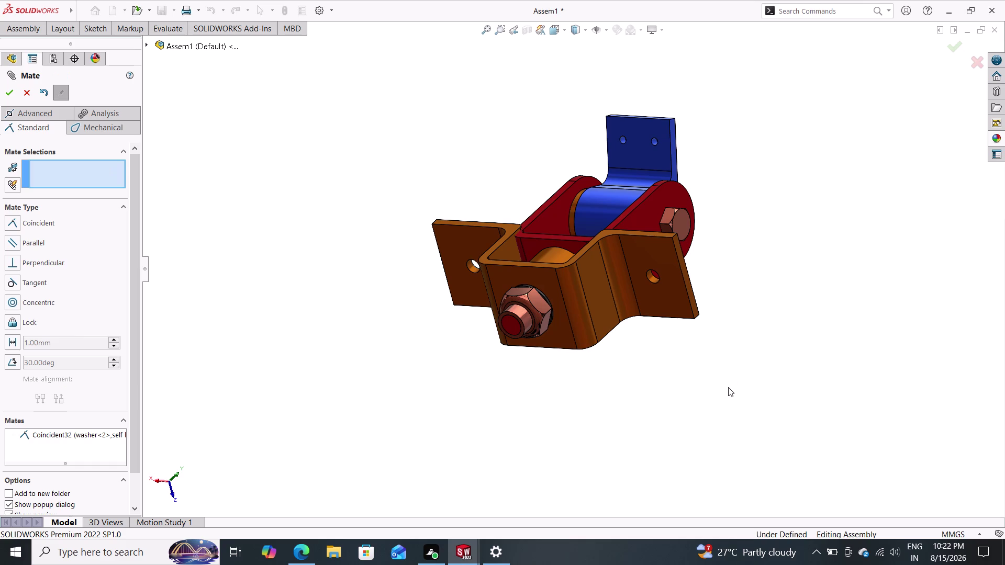
Inspect the seated nut from several angles, then open the Appearances, Scenes, and Decals library.
middle_drag(675, 476, 676, 526)
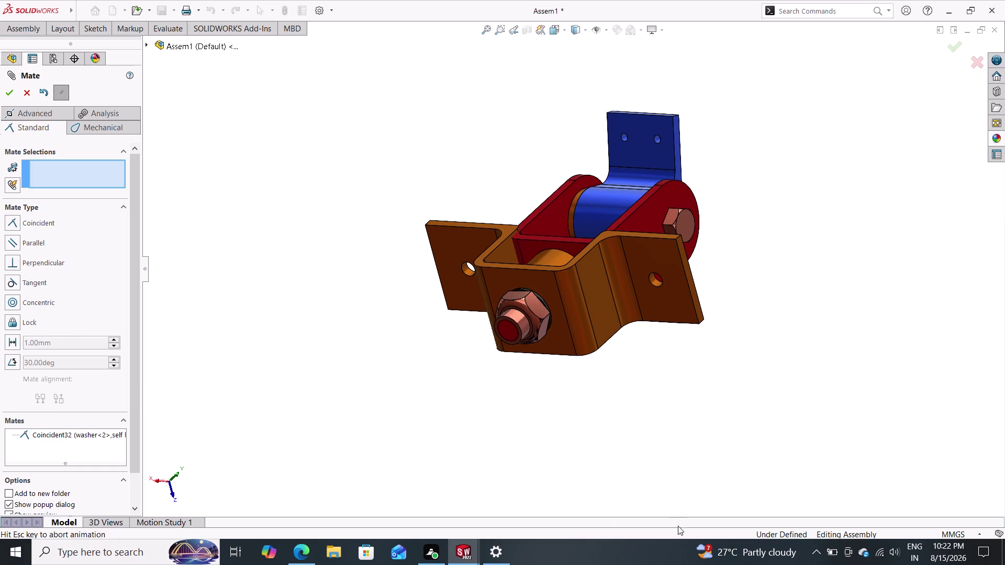
middle_drag(676, 526, 711, 491)
middle_drag(757, 285, 724, 406)
middle_drag(759, 219, 729, 159)
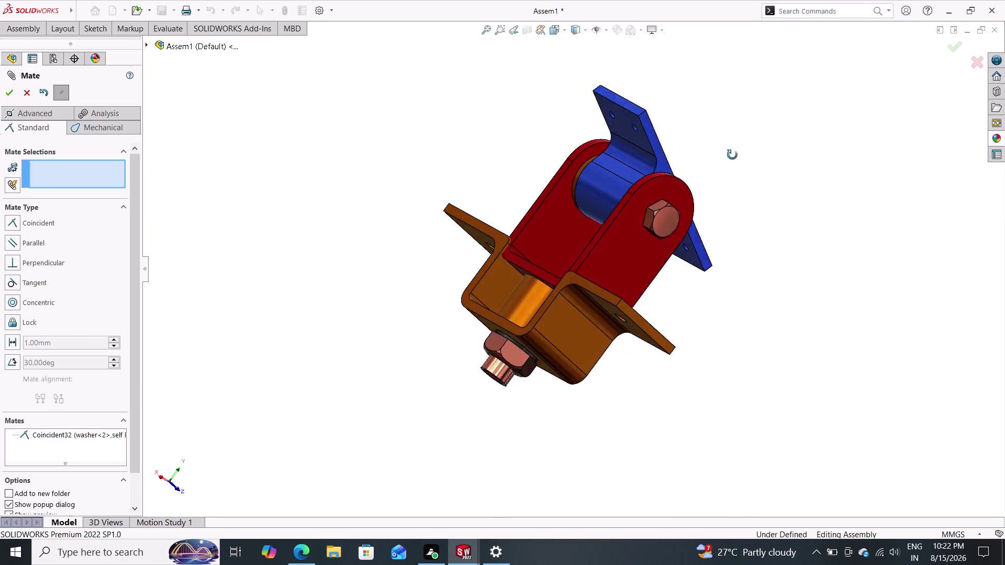
middle_drag(729, 160, 731, 184)
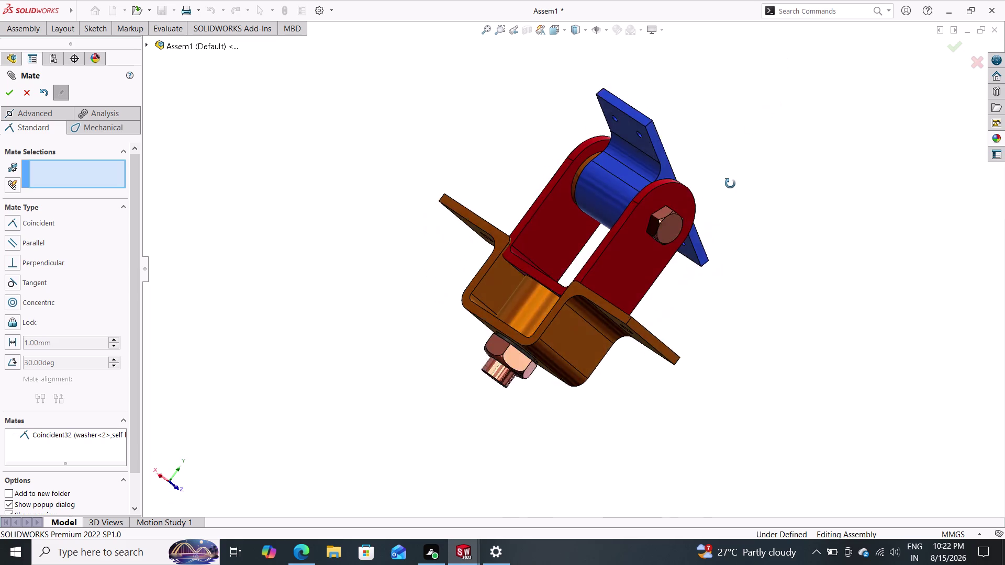
middle_drag(730, 184, 586, 143)
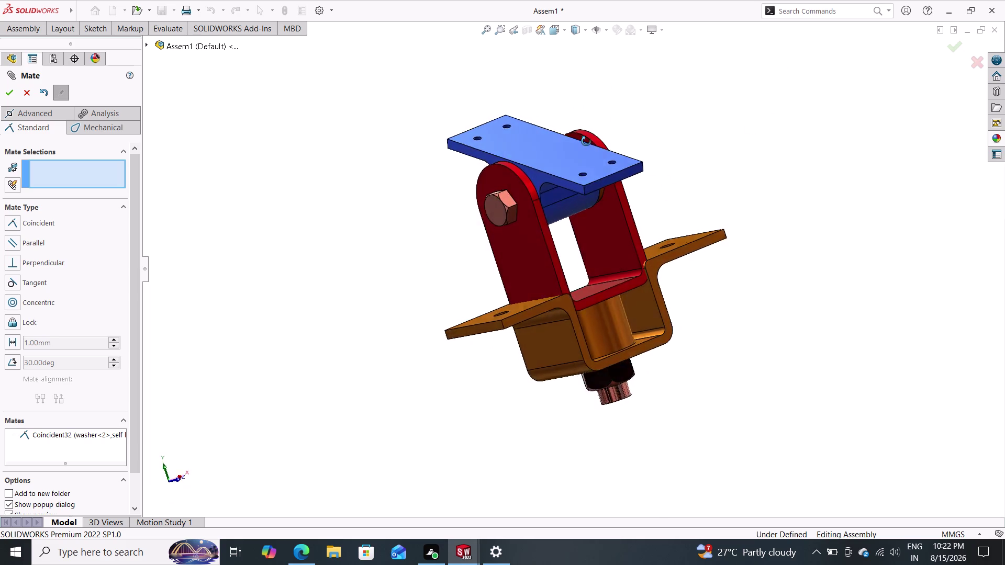
middle_drag(585, 143, 711, 122)
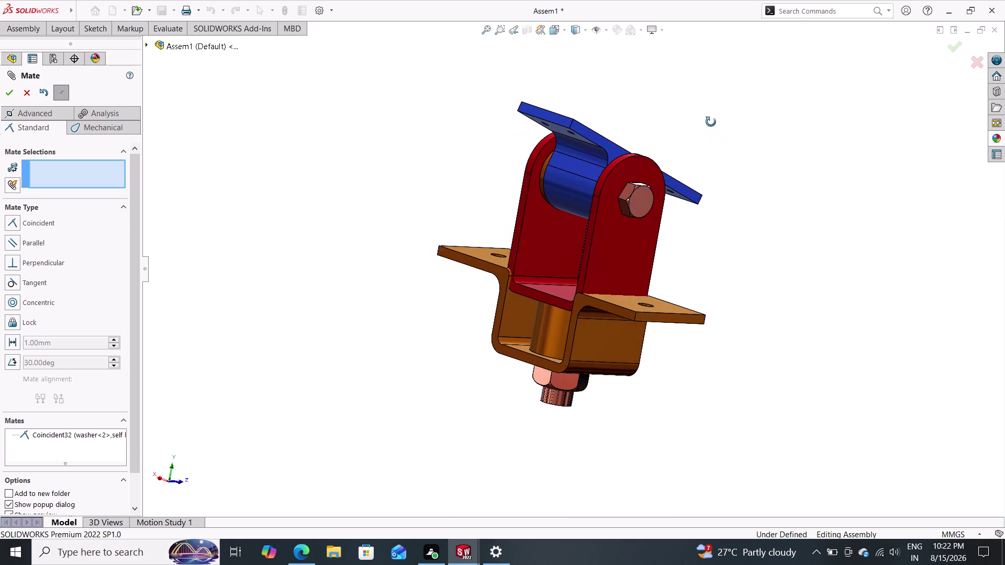
middle_drag(711, 122, 709, 113)
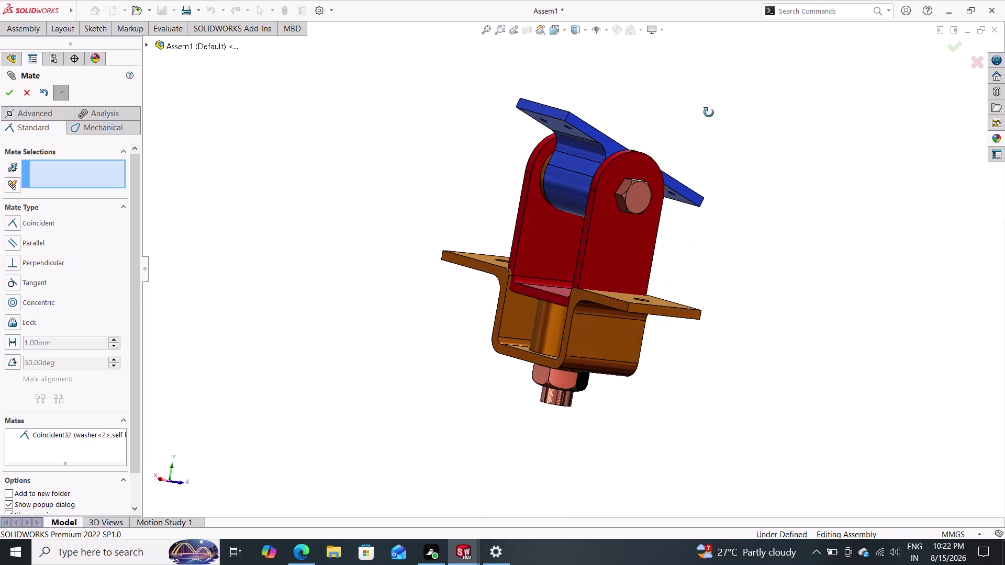
middle_drag(709, 113, 711, 127)
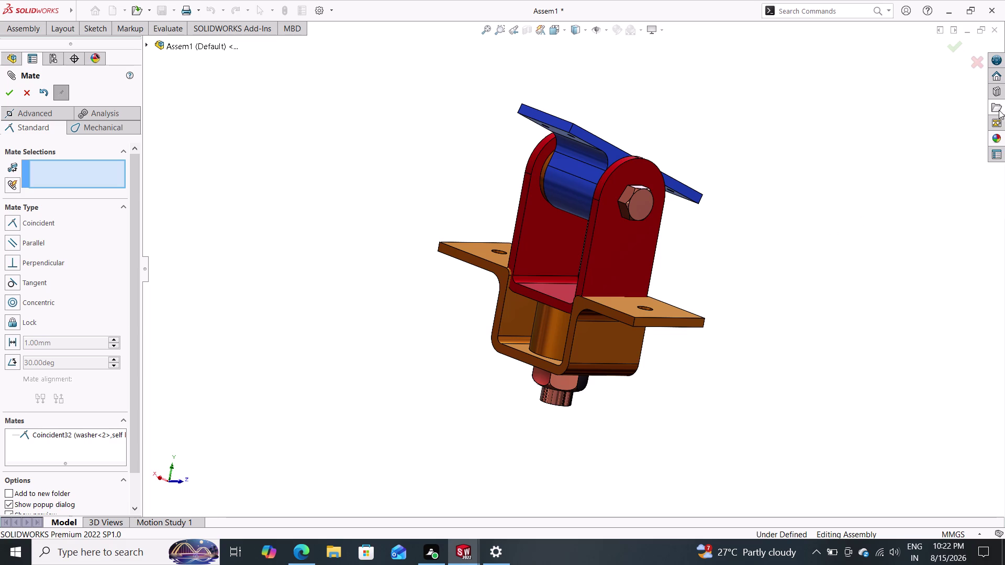
click(999, 135)
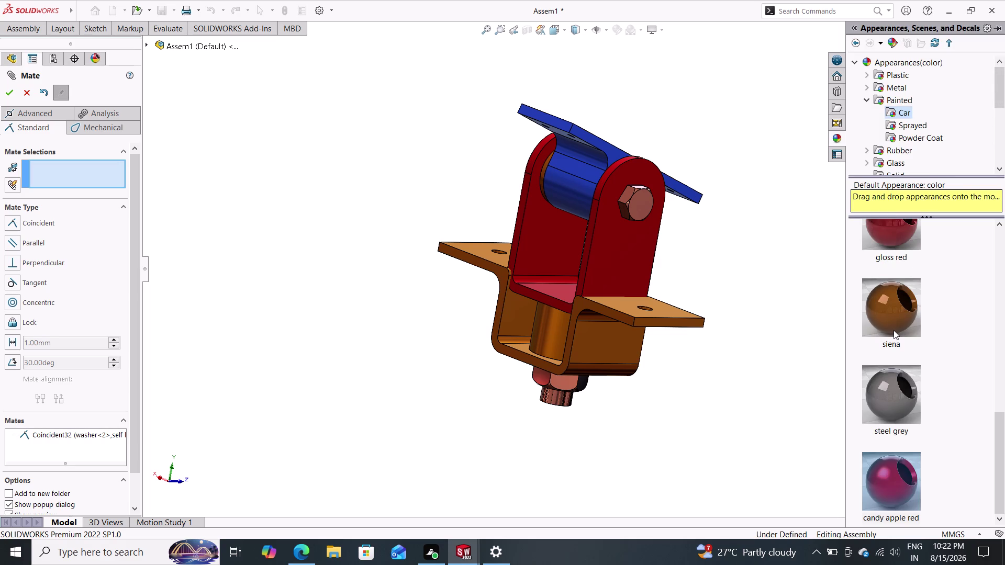
Browse the colour appearance swatches, close the library and exit the Mate PropertyManager.
scroll(down, 3)
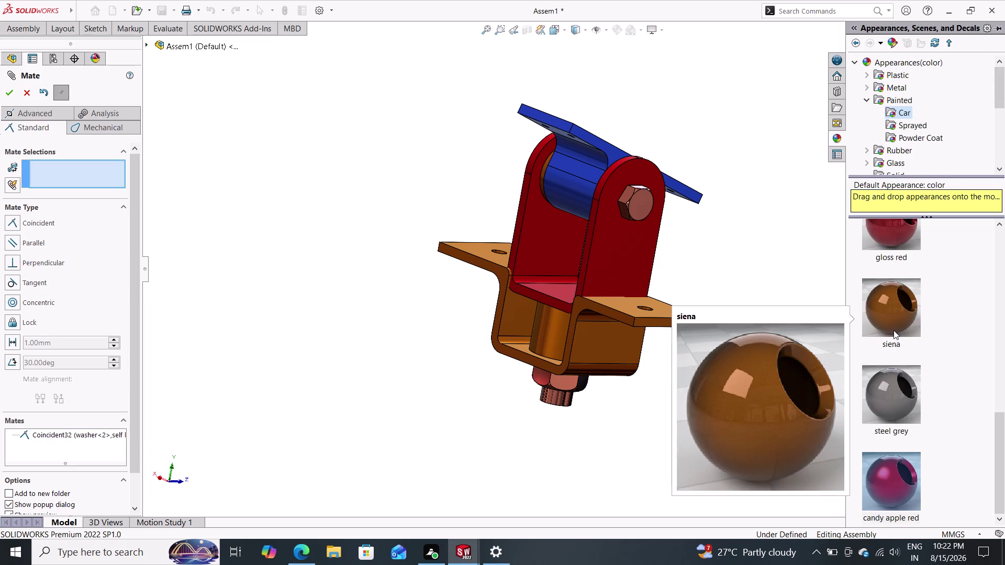
scroll(down, 3)
scroll(up, 3)
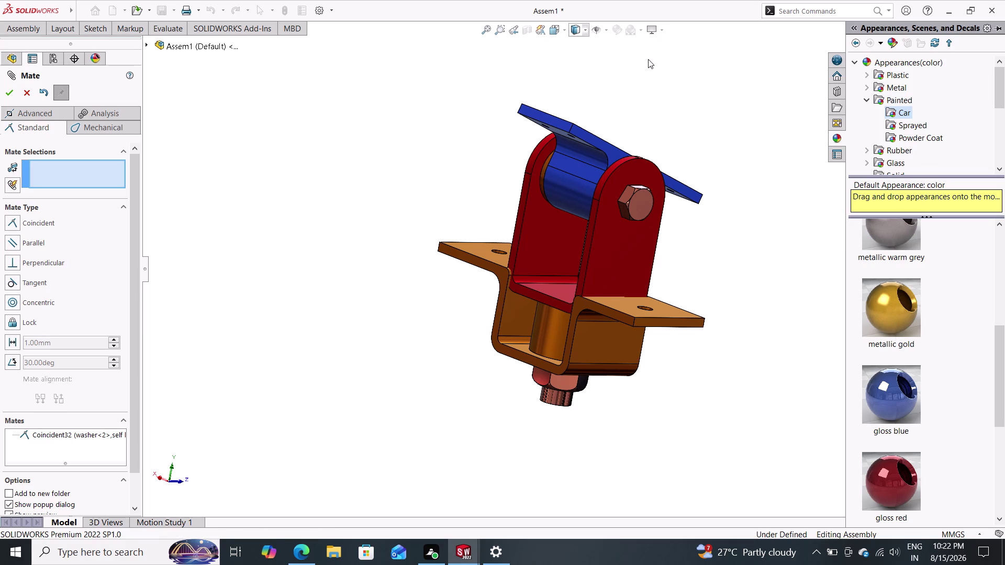
click(661, 34)
click(661, 34)
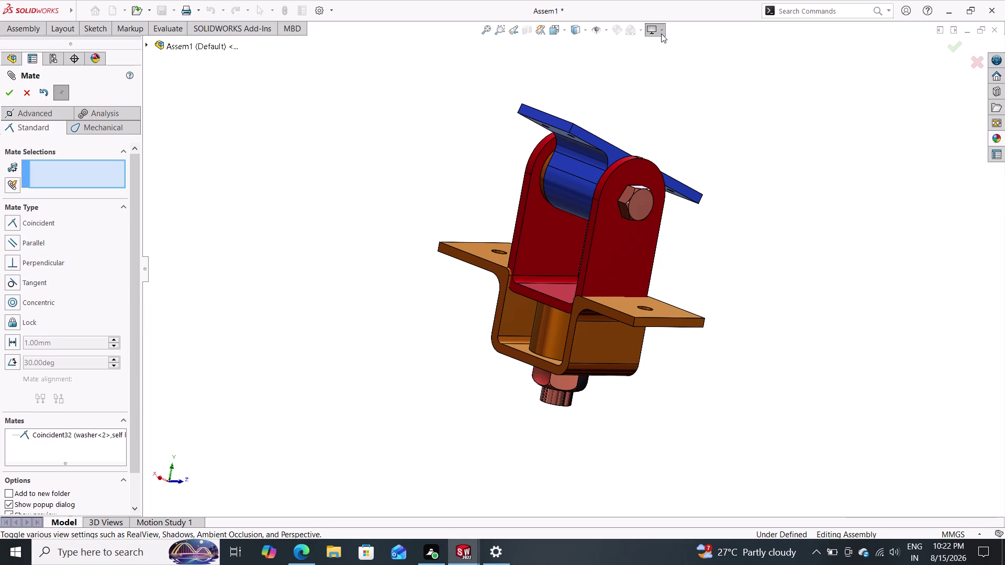
click(10, 88)
click(6, 97)
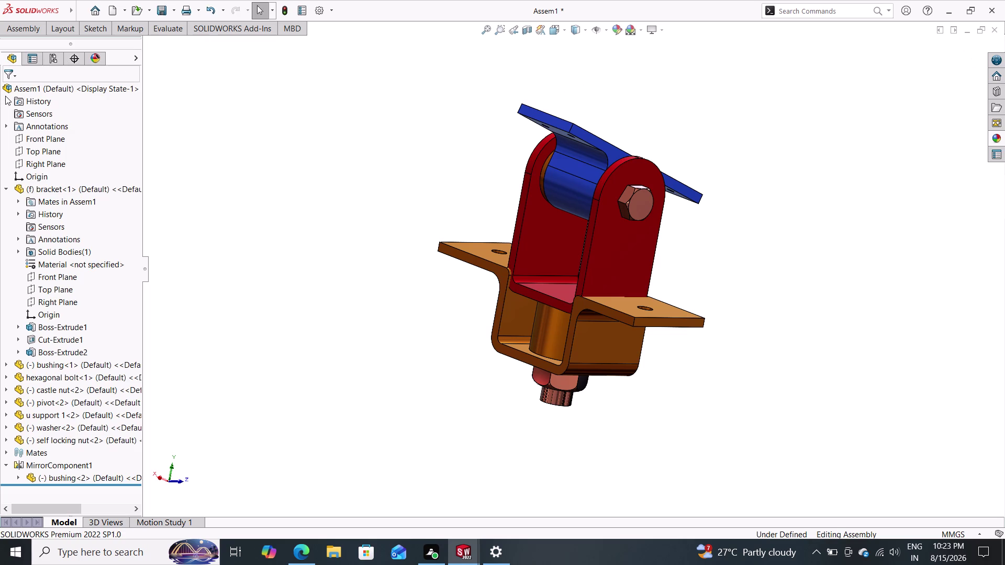
Turn realistic rendering on, then switch it back off.
click(638, 29)
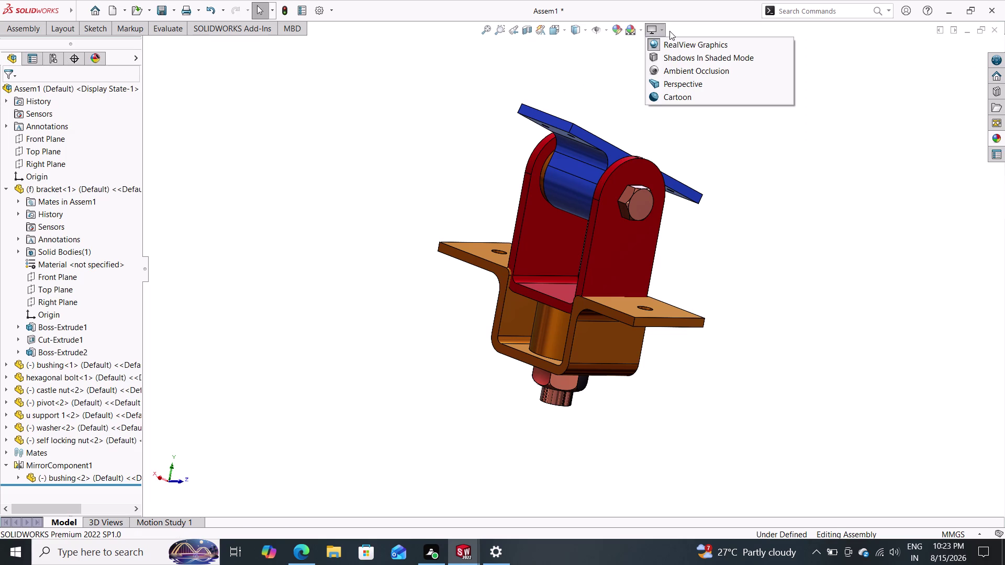
click(667, 44)
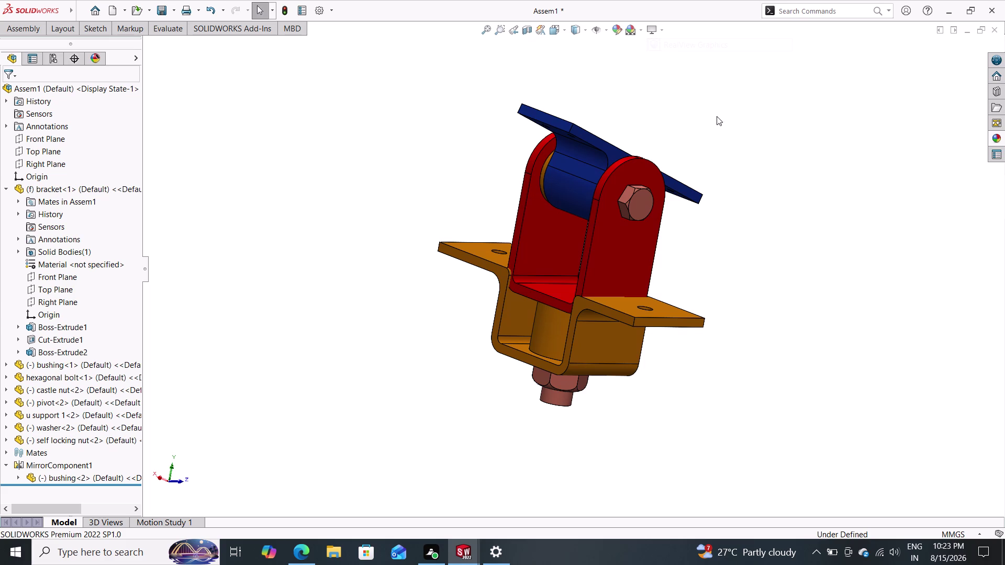
scroll(down, 3)
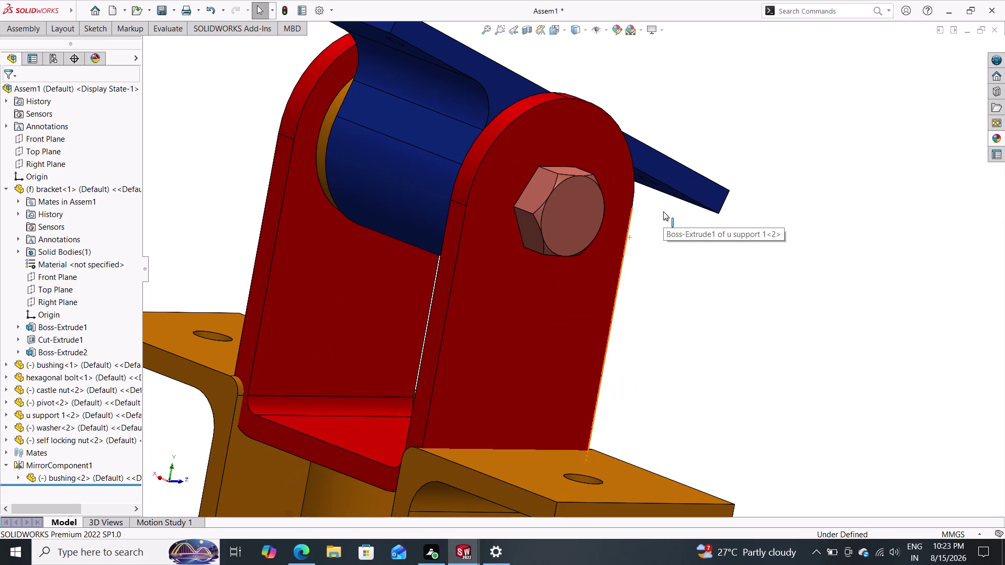
scroll(up, 3)
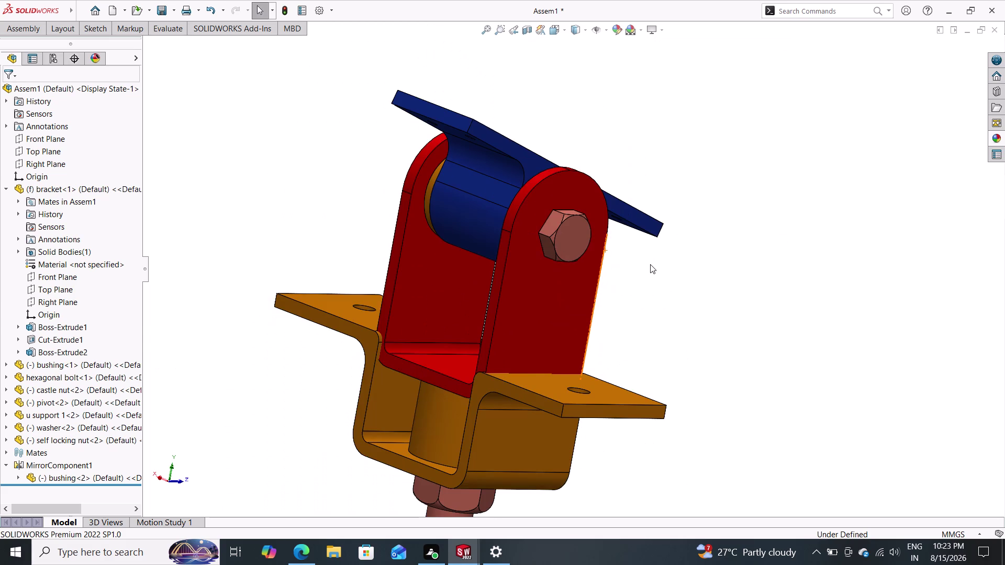
scroll(up, 3)
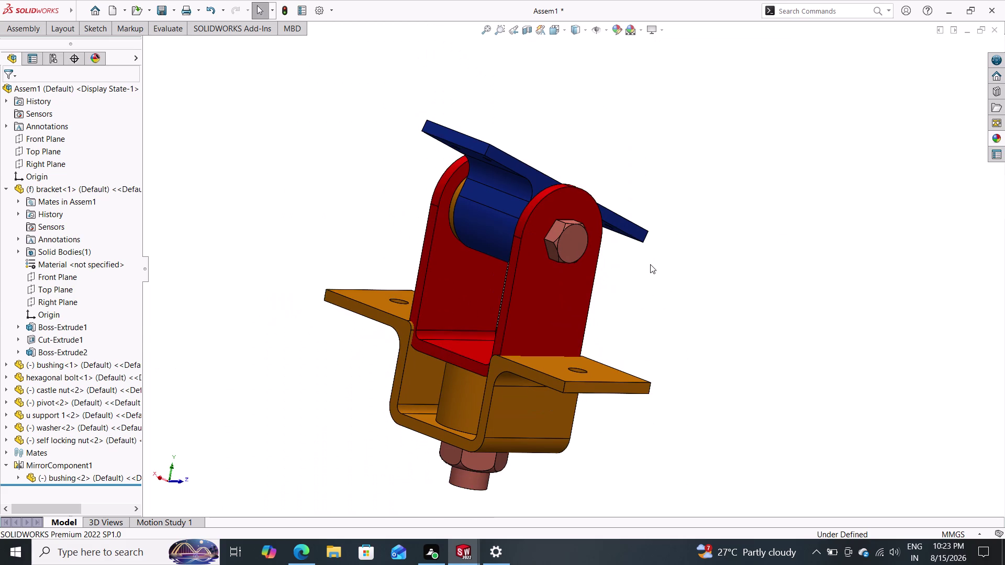
click(662, 30)
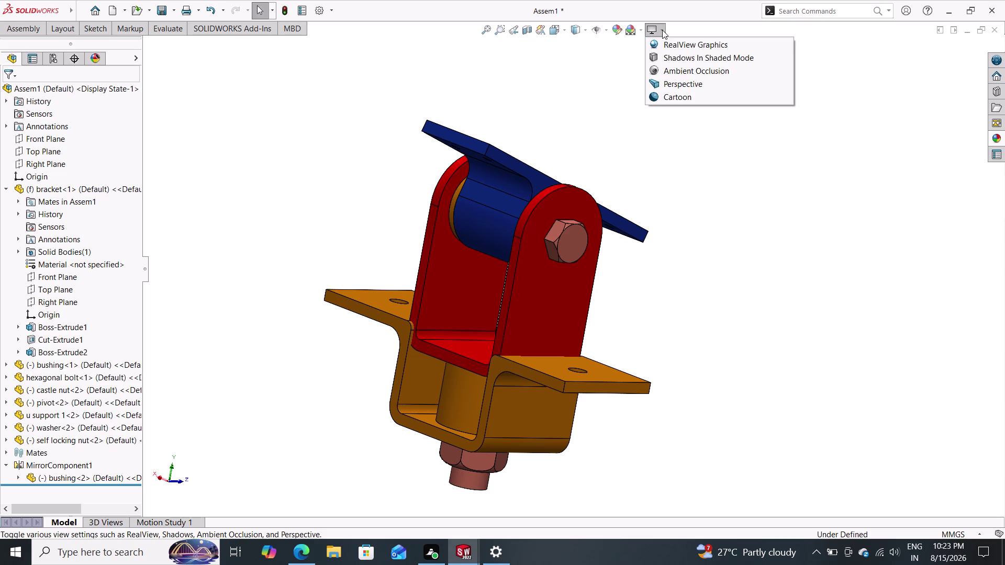
click(669, 41)
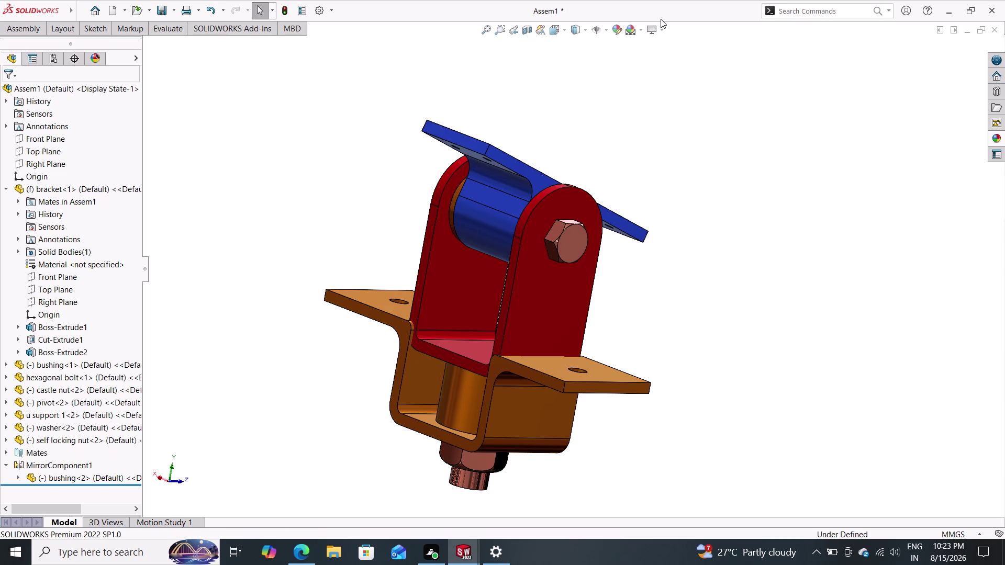
Turn on shadows so the model casts a shadow beneath it.
click(661, 26)
click(684, 58)
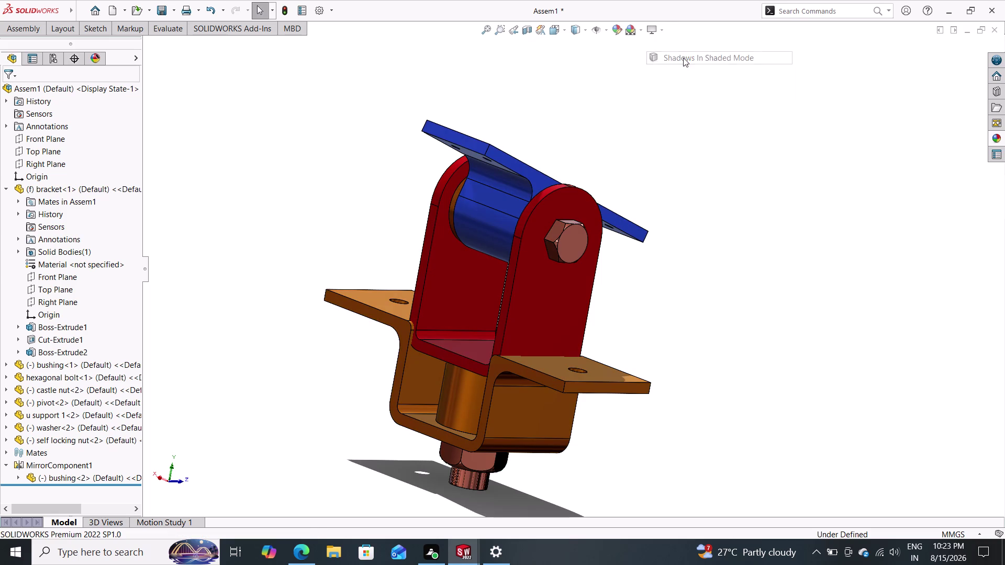
click(664, 34)
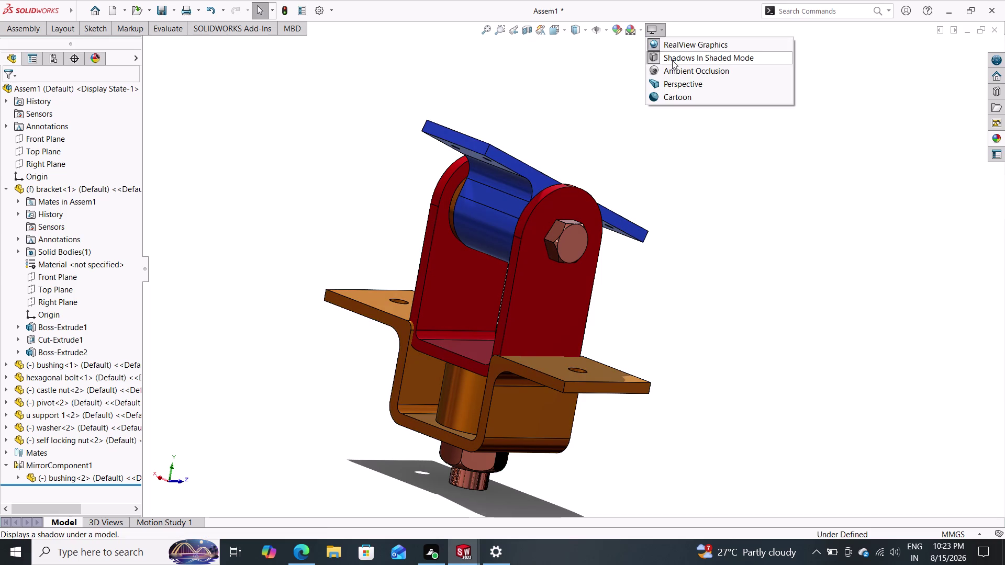
click(673, 60)
Apply the 3 Point Faded scene and view the assembly from several sides.
click(640, 33)
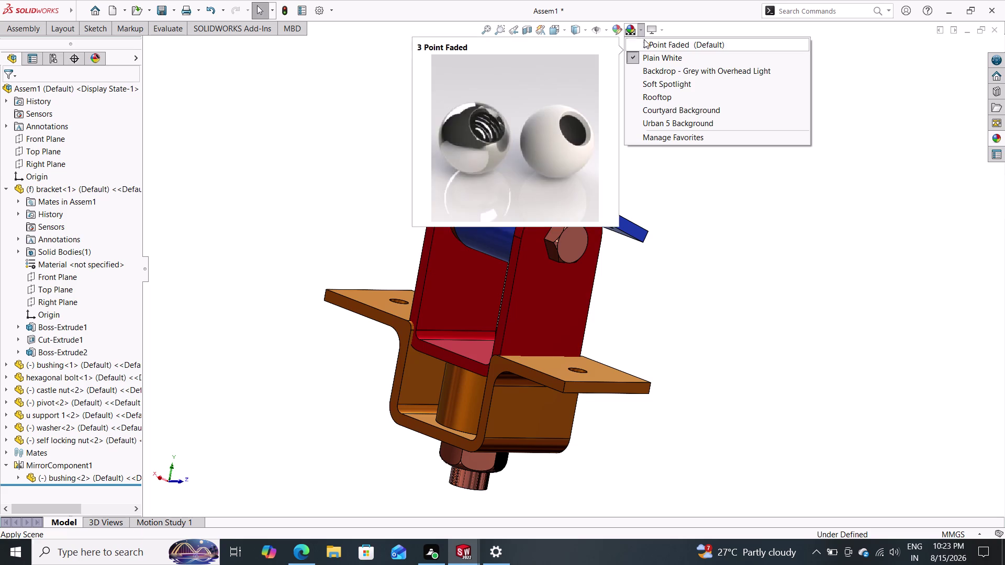
click(645, 41)
middle_drag(638, 200, 639, 200)
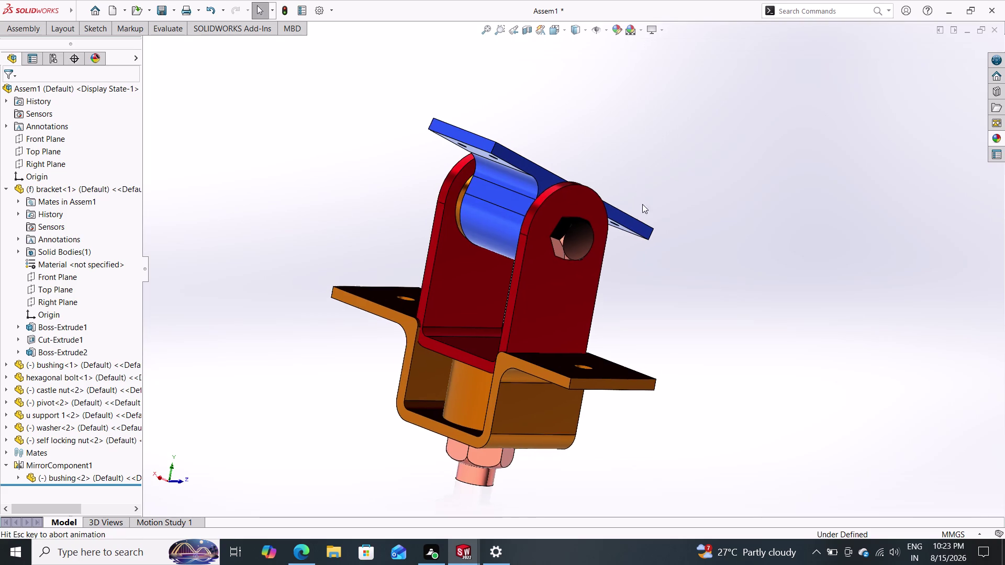
middle_drag(639, 200, 678, 216)
middle_drag(679, 203, 673, 171)
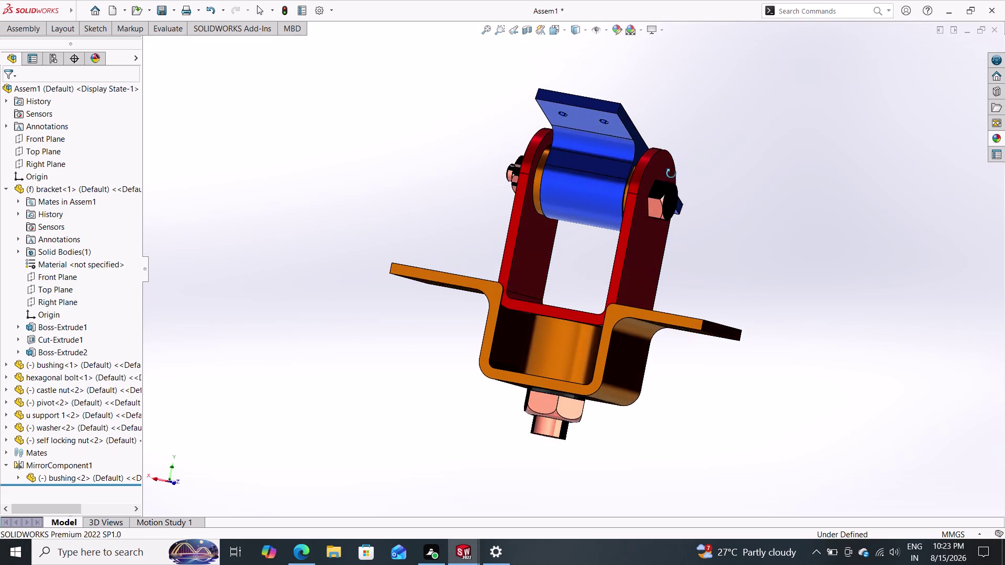
middle_drag(672, 172, 720, 246)
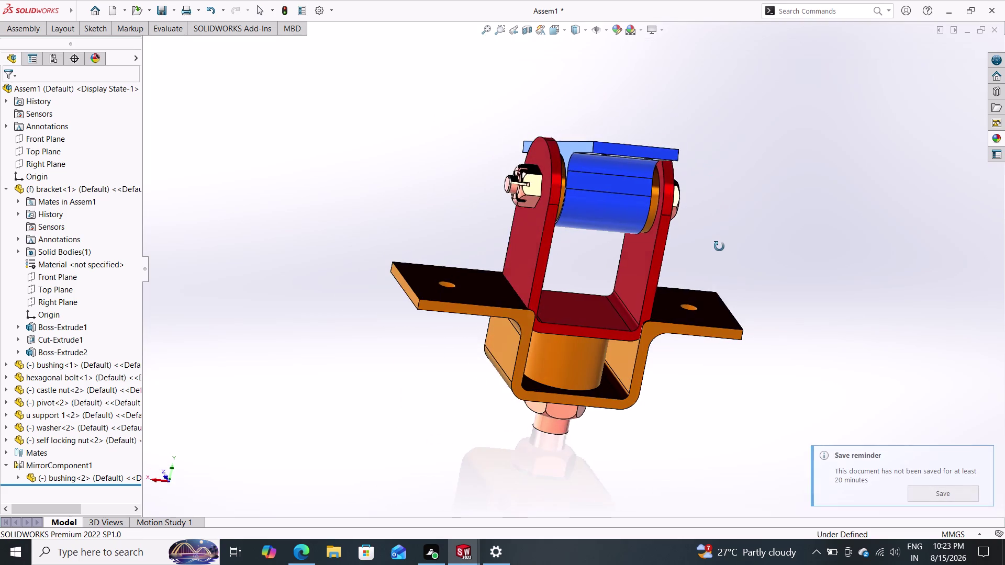
middle_drag(720, 246, 640, 191)
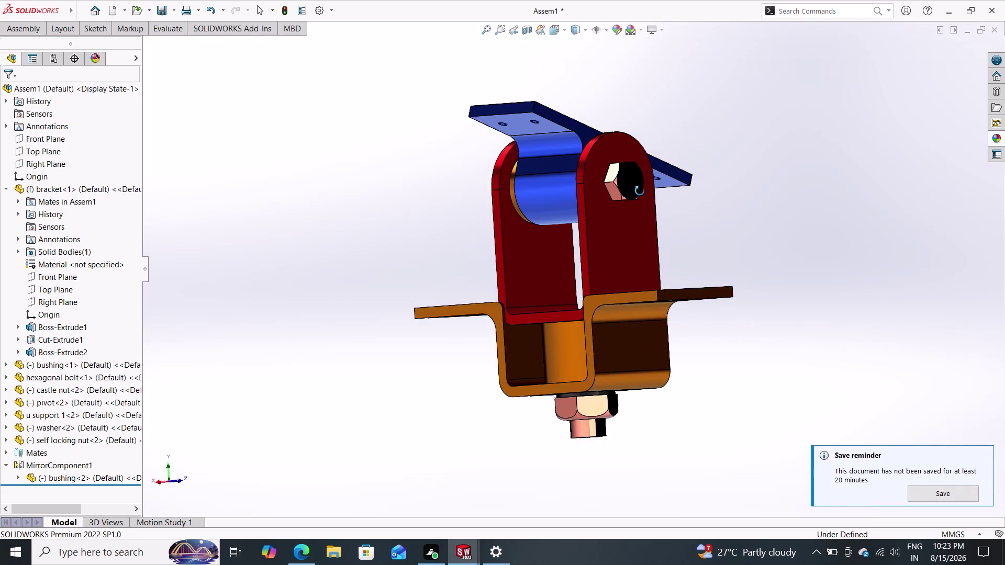
middle_drag(640, 191, 709, 227)
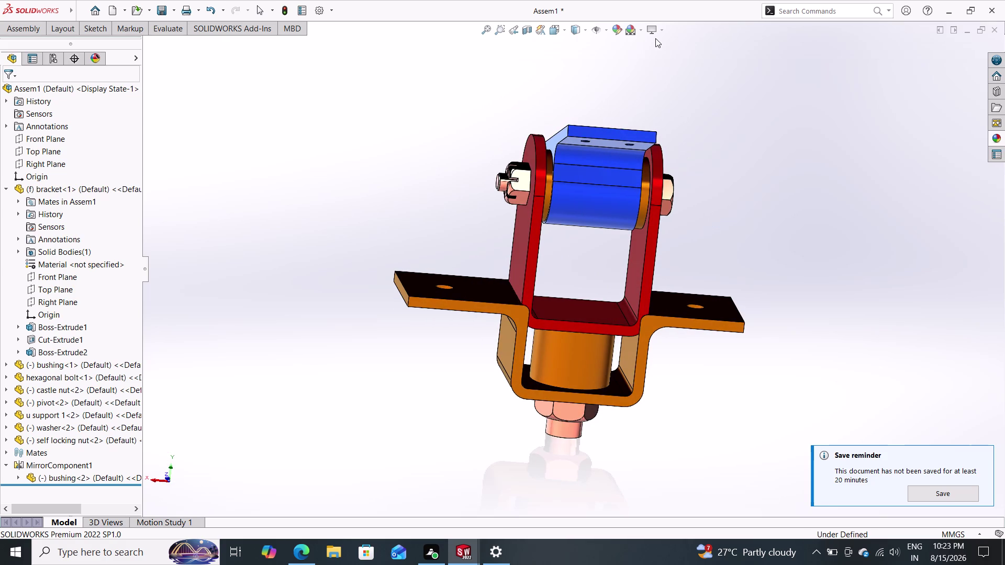
Reapply the 3 Point Faded scene and tilt the assembly toward the top plate.
click(643, 33)
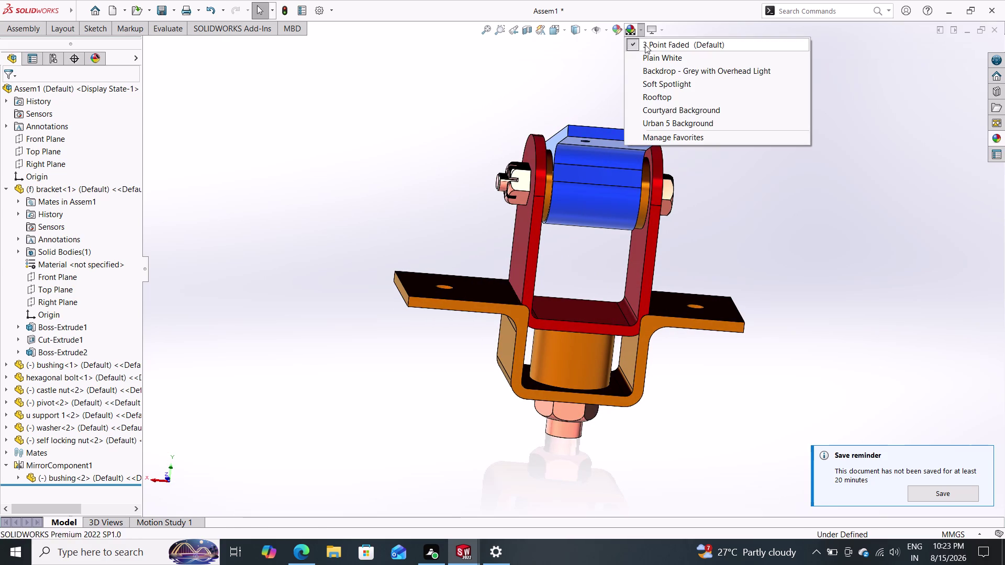
click(803, 261)
middle_drag(784, 211, 752, 294)
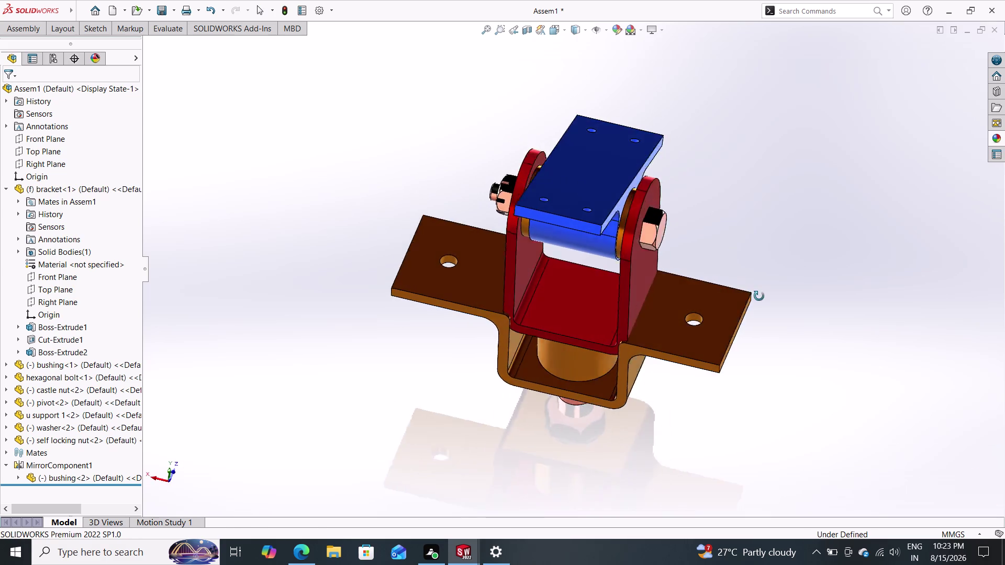
middle_drag(752, 294, 767, 225)
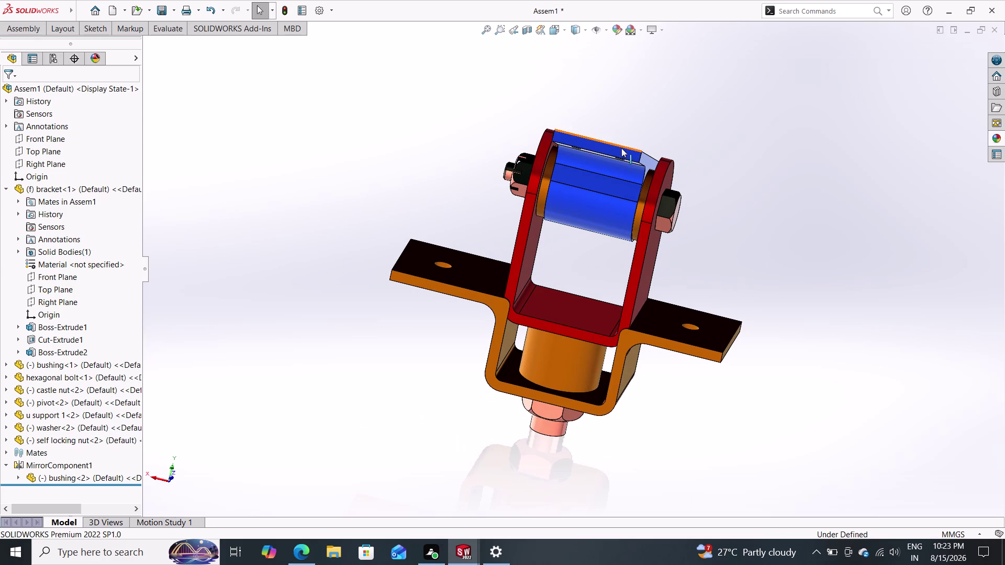
drag(621, 148, 551, 342)
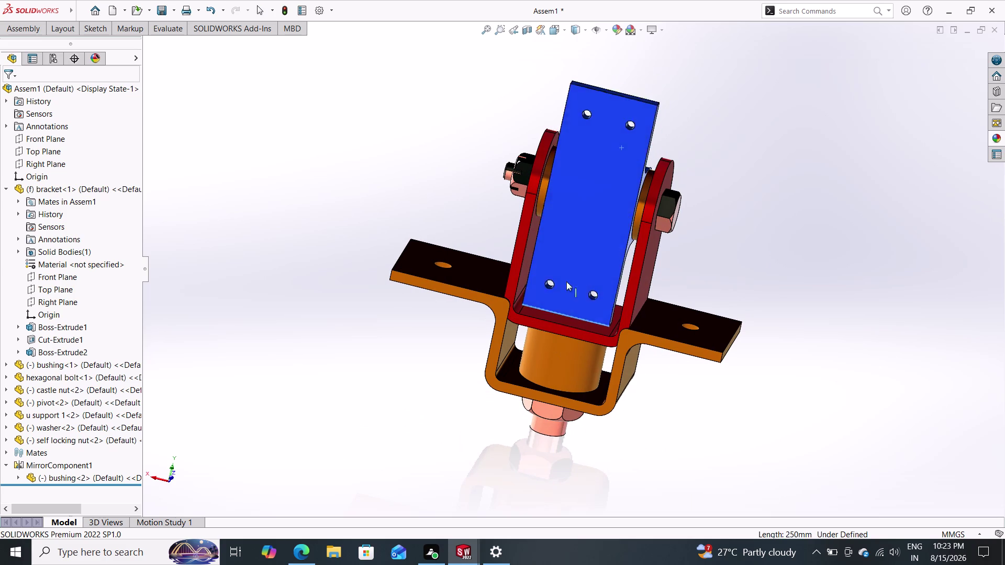
Check the U support face and self-locking nut, then open the save options dropdown.
drag(552, 342, 590, 232)
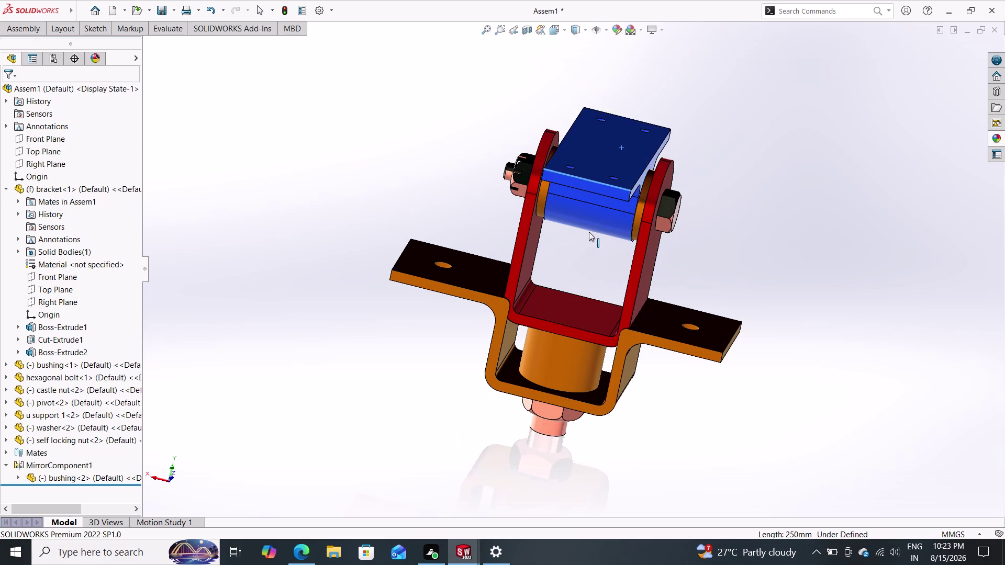
drag(589, 232, 570, 232)
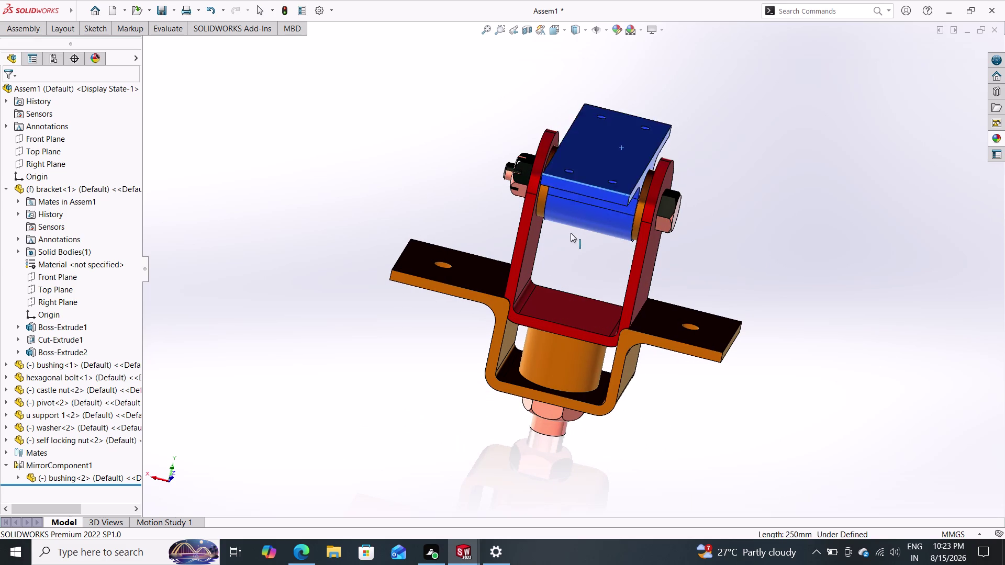
drag(570, 233, 530, 190)
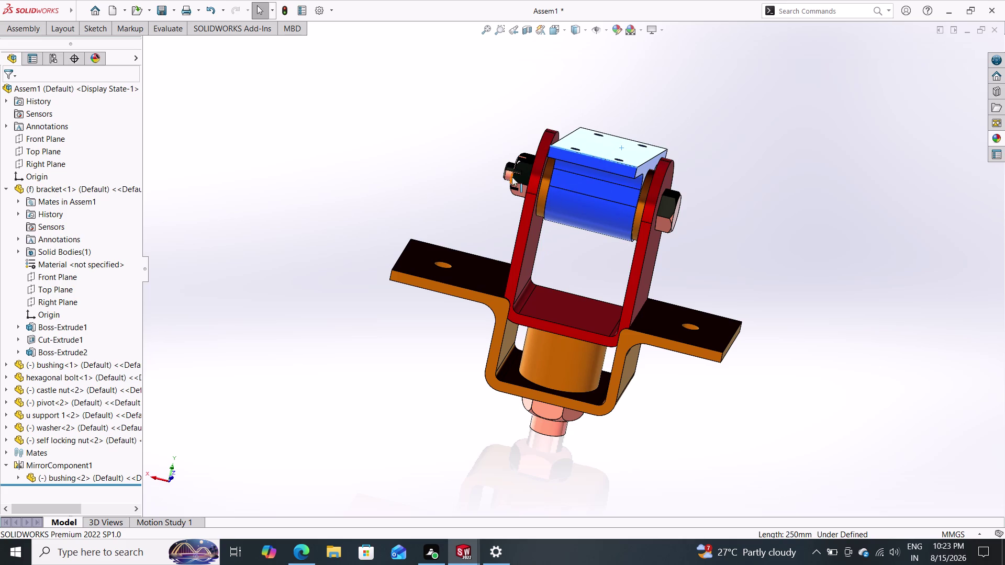
click(515, 190)
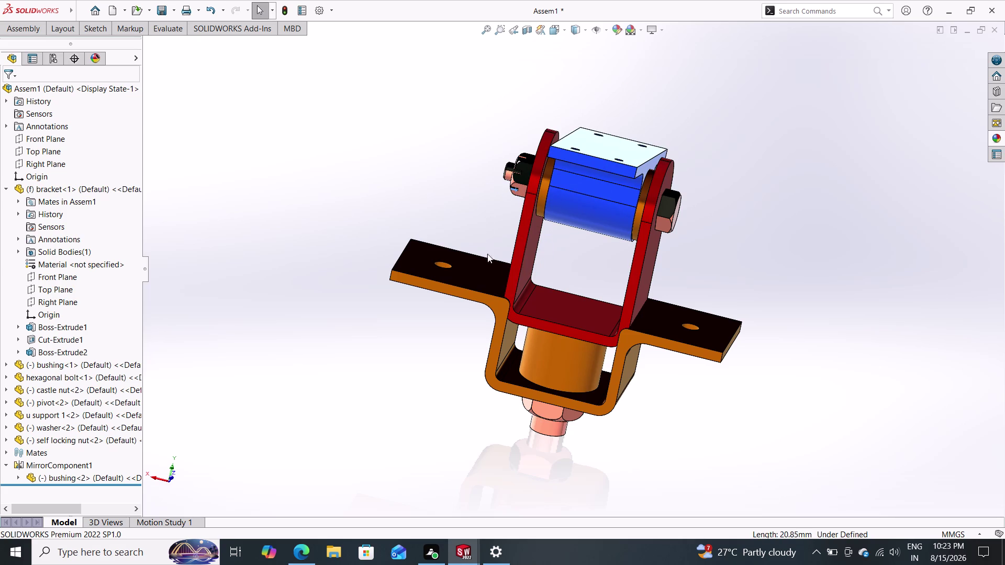
drag(528, 313, 515, 288)
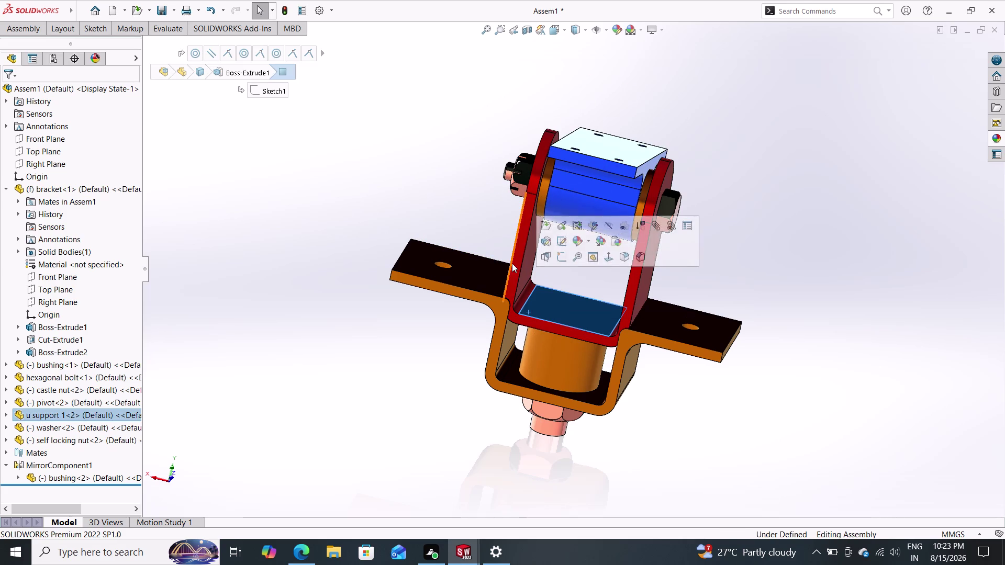
drag(513, 265, 530, 226)
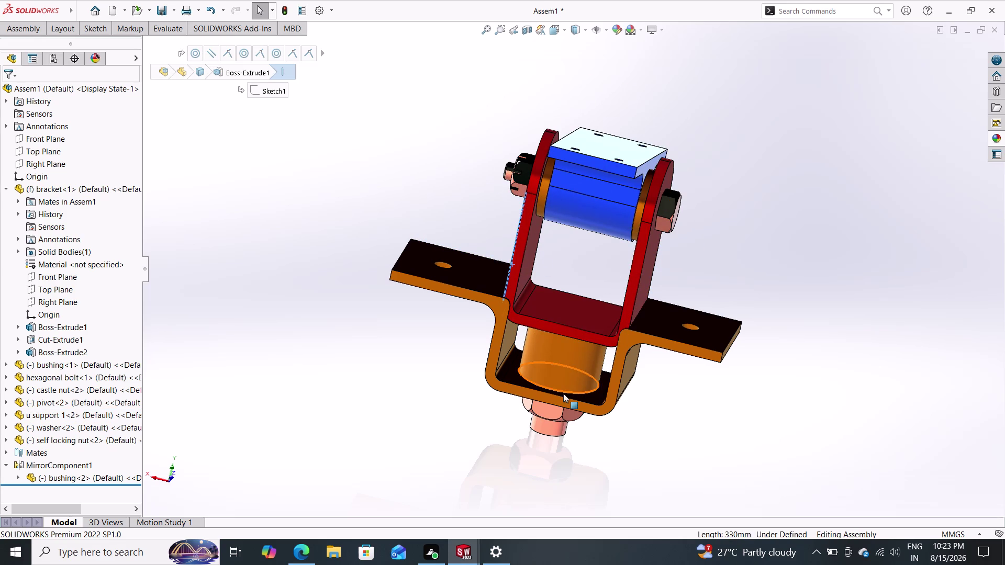
drag(555, 416, 545, 450)
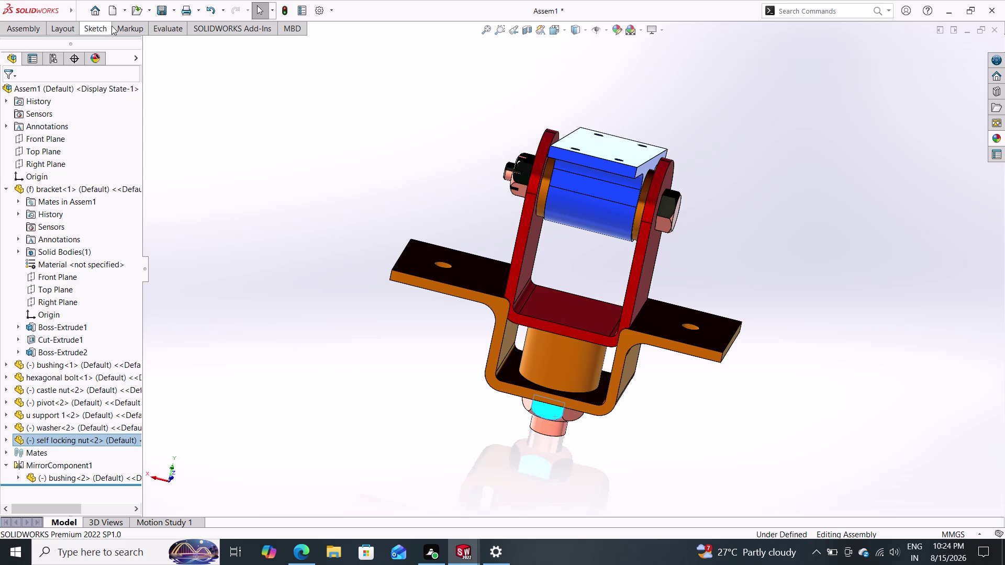
click(171, 14)
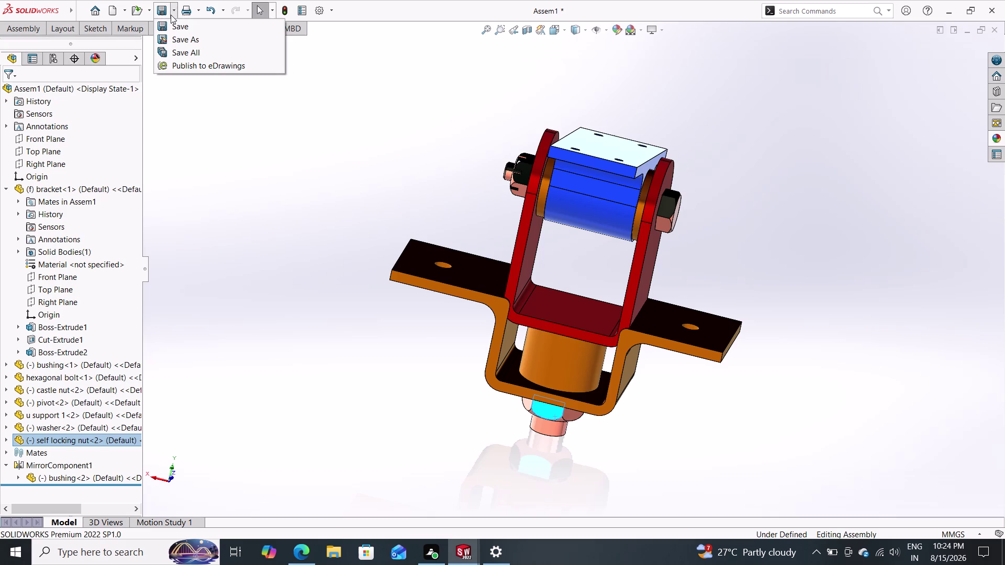
Rebuild and save the assembly as Assem1 in the shock assembly folder.
click(175, 37)
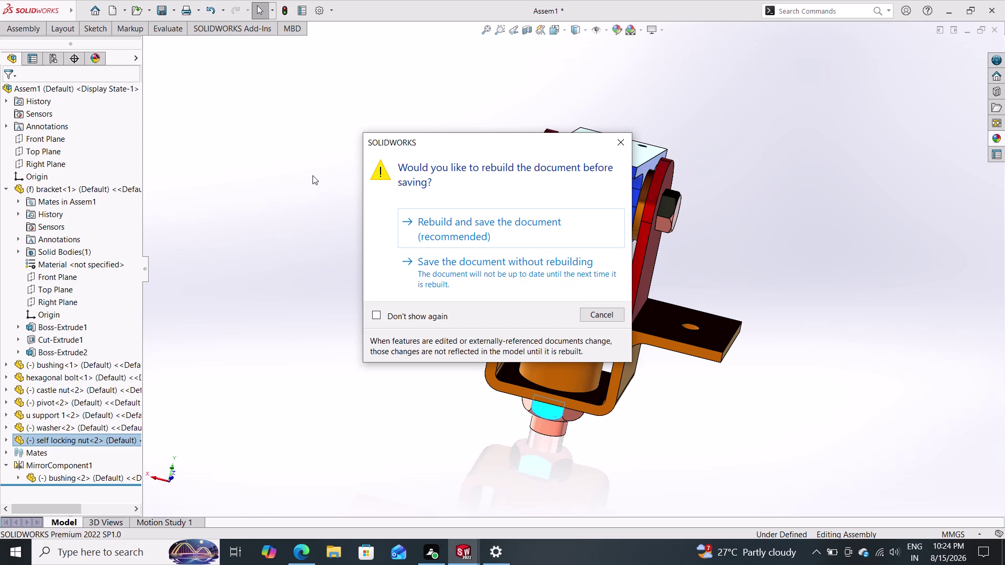
click(461, 225)
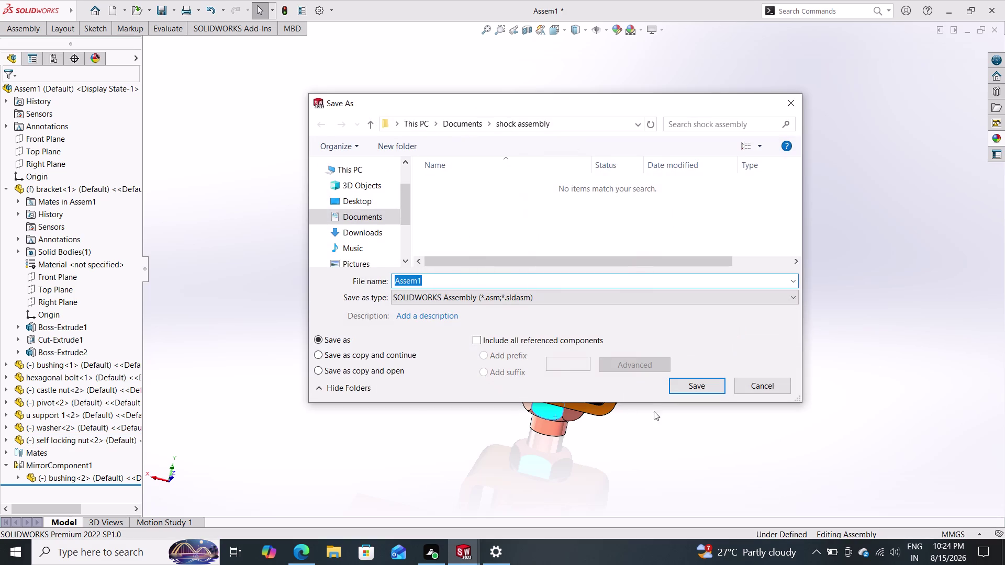
click(691, 390)
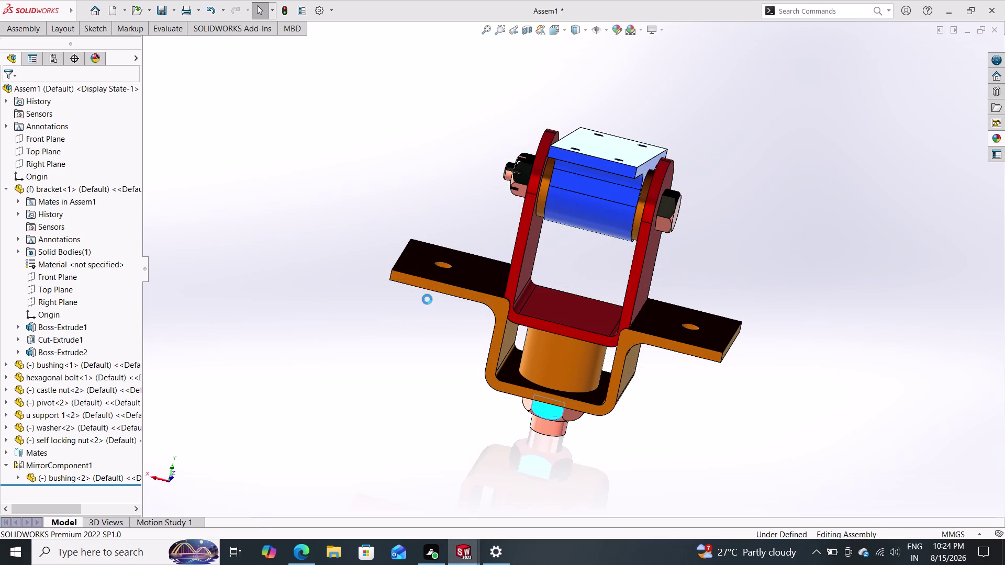
Export the assembly as an Adobe PDF from Save As.
click(174, 10)
click(182, 37)
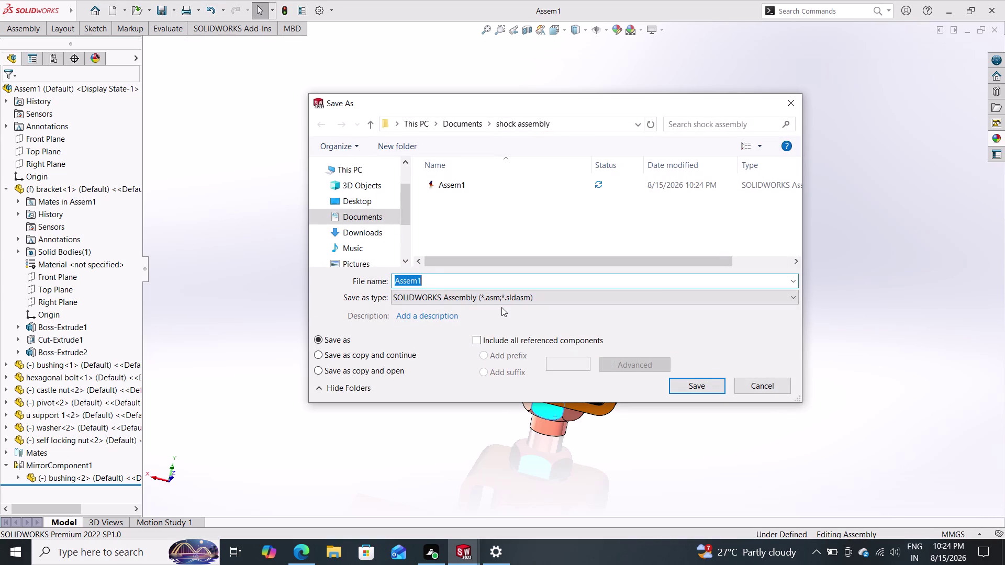
click(503, 295)
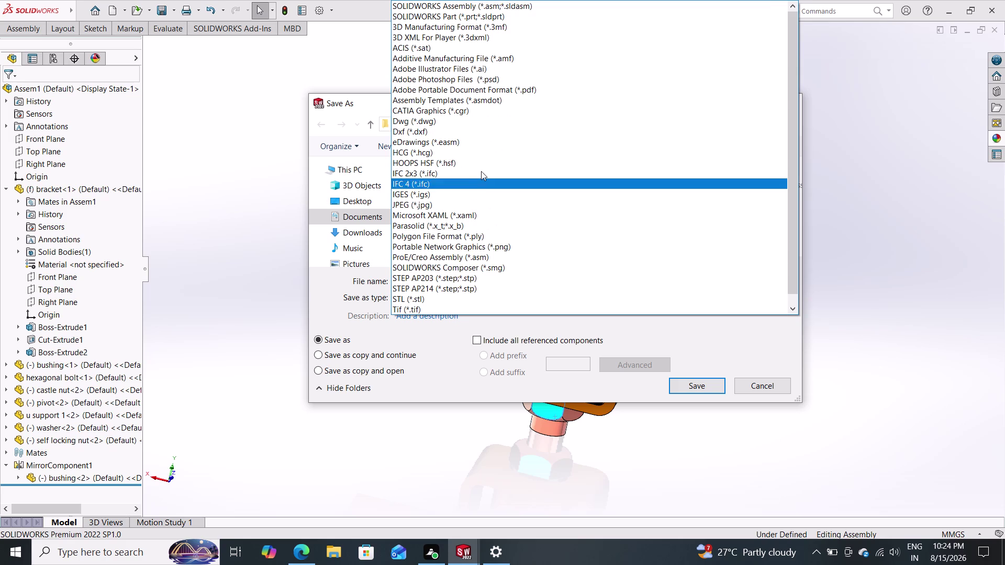
click(500, 91)
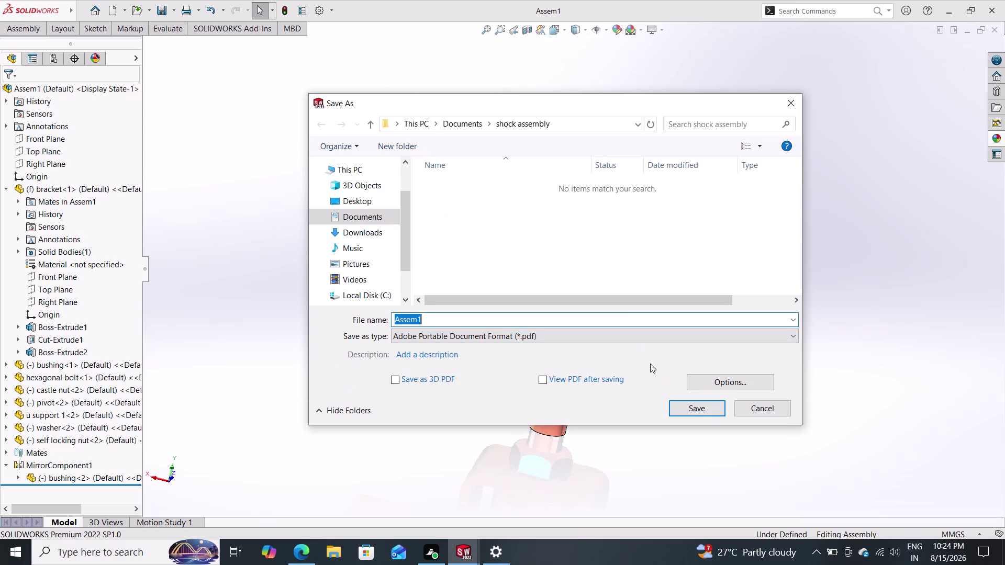
click(684, 412)
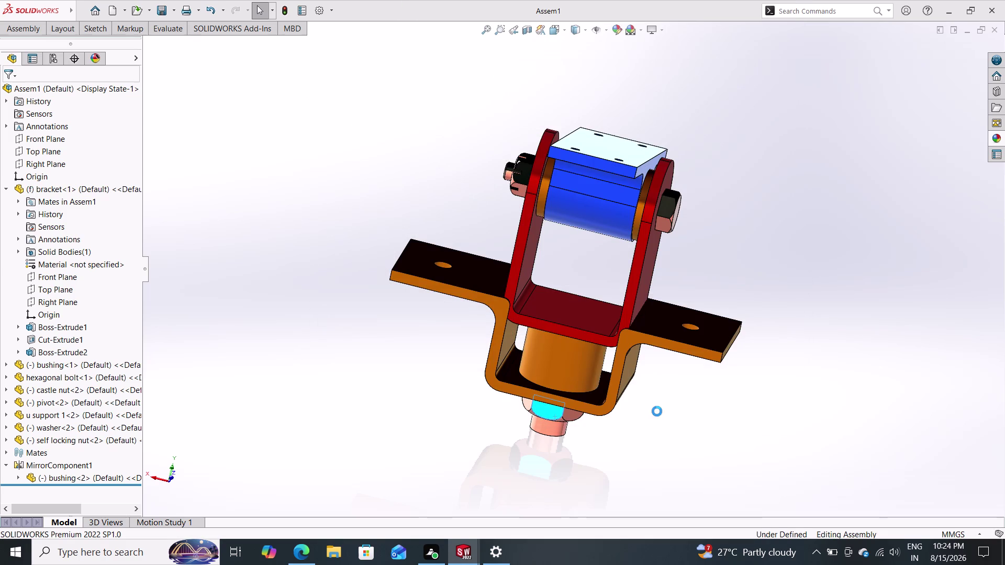